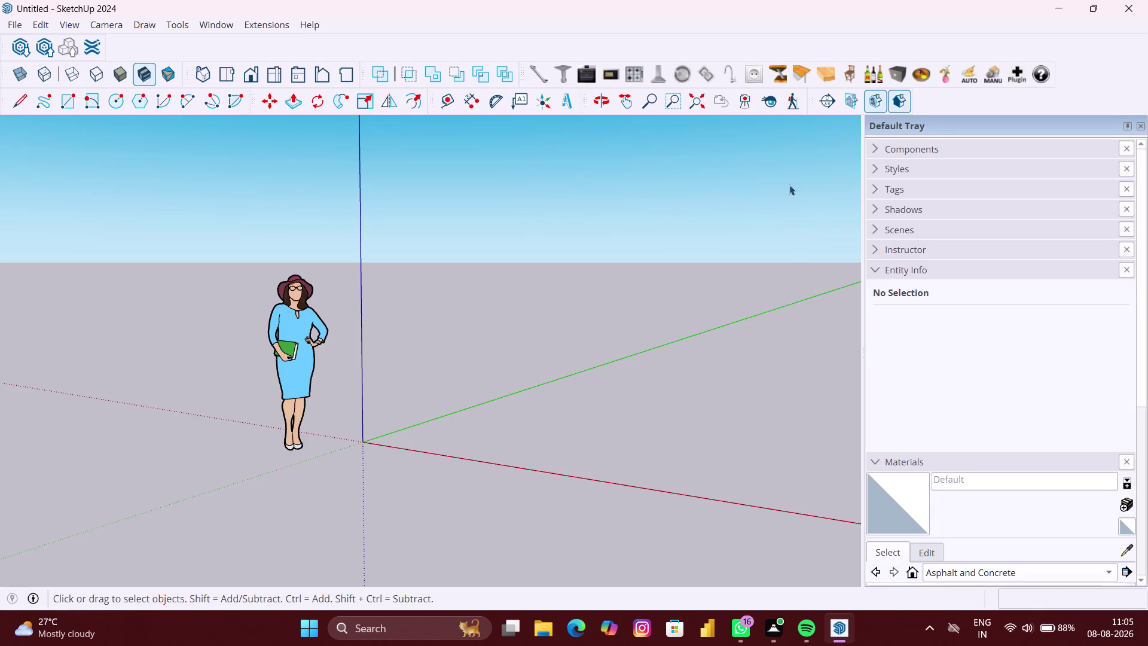
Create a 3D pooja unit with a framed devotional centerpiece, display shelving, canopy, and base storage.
Close the Default Tray and delete the standing person figure.
click(1143, 124)
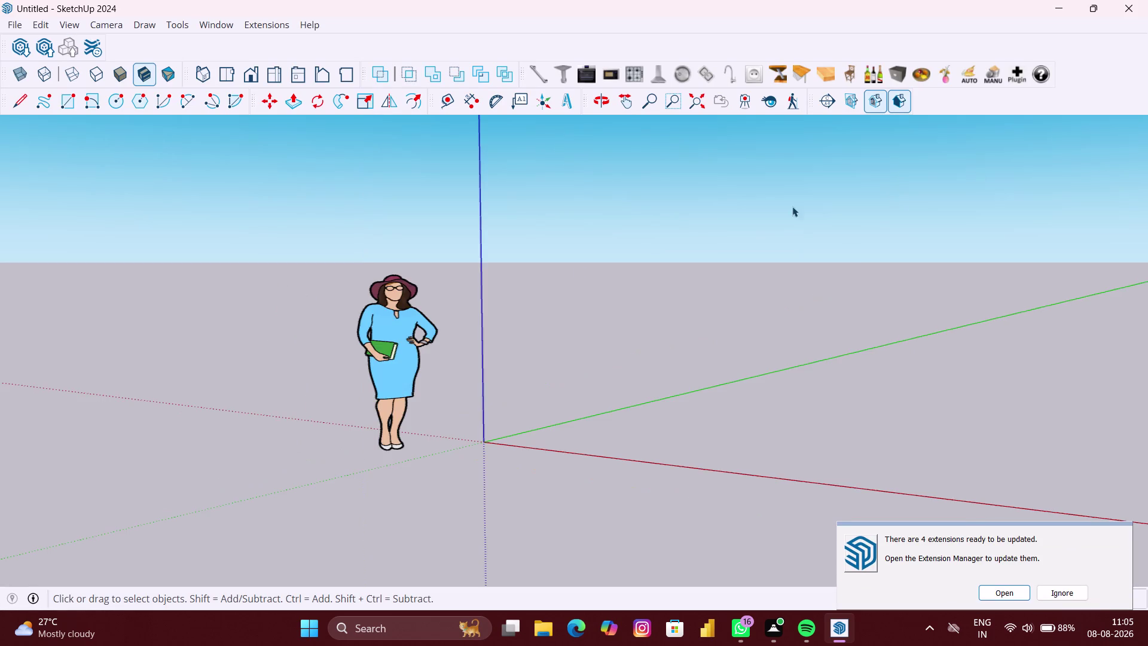
click(439, 343)
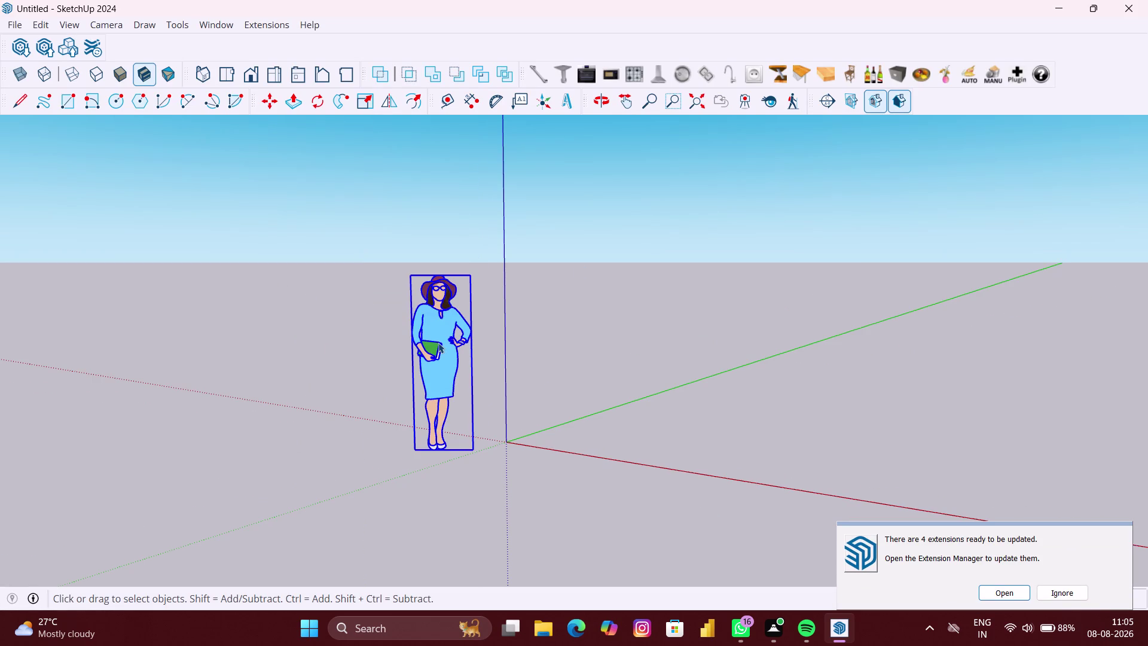
key(Delete)
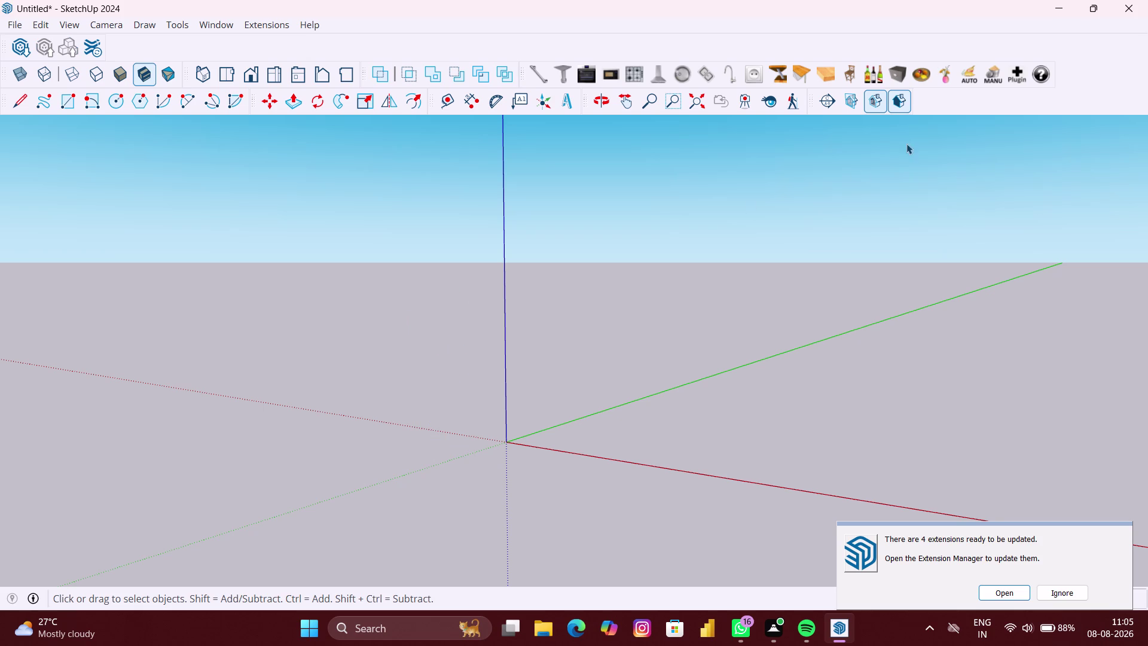
Dismiss the toolbar list and the update notice without changes.
right_click(1075, 70)
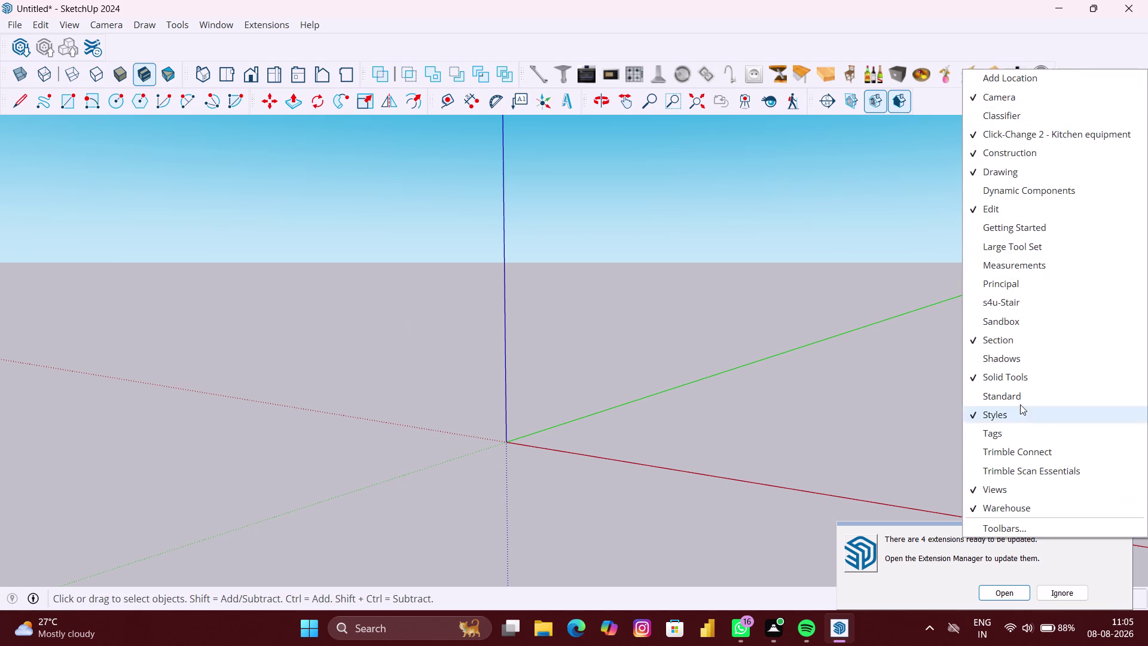
scroll(down, 3)
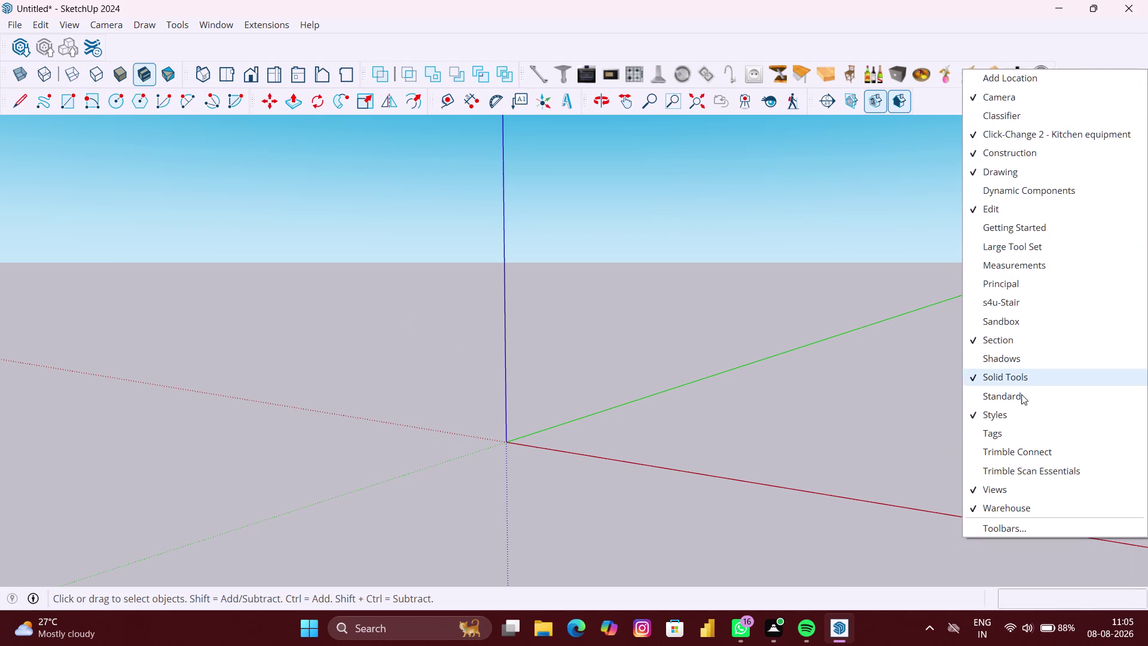
click(1087, 46)
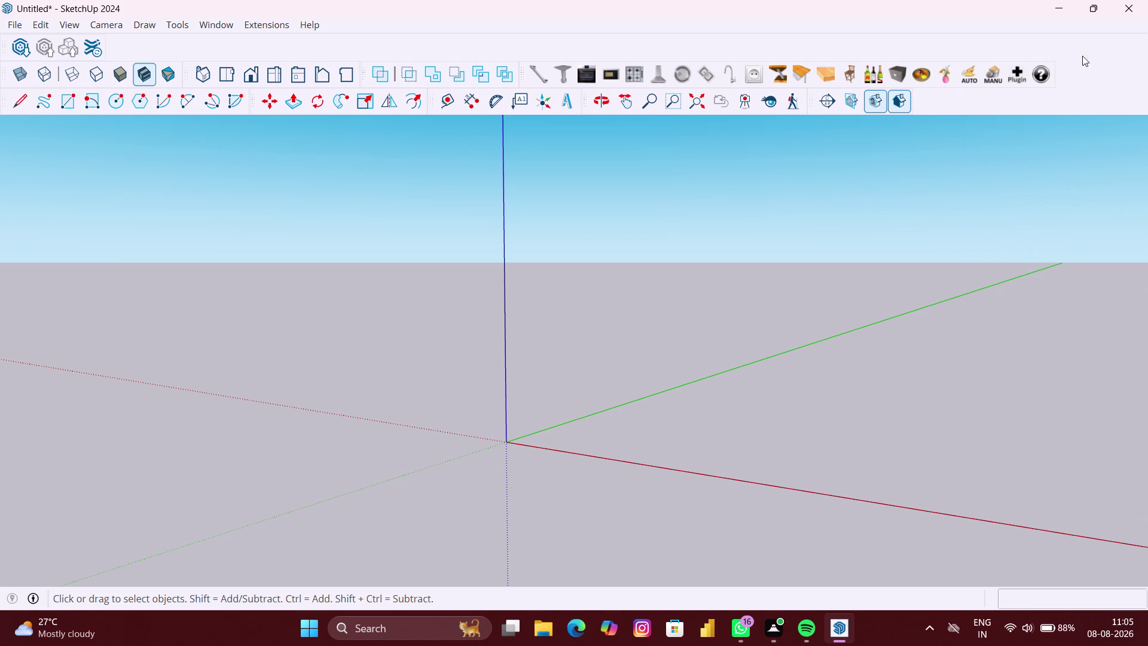
scroll(down, 3)
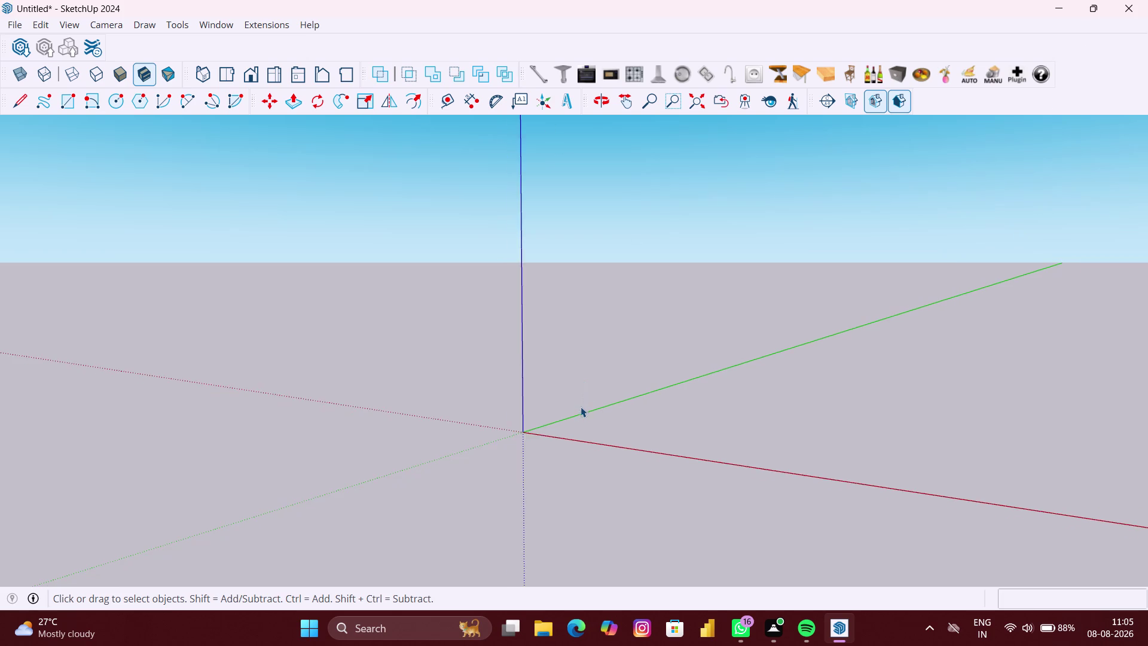
Orbit the empty model until the view faces the upright red–blue plane.
scroll(down, 3)
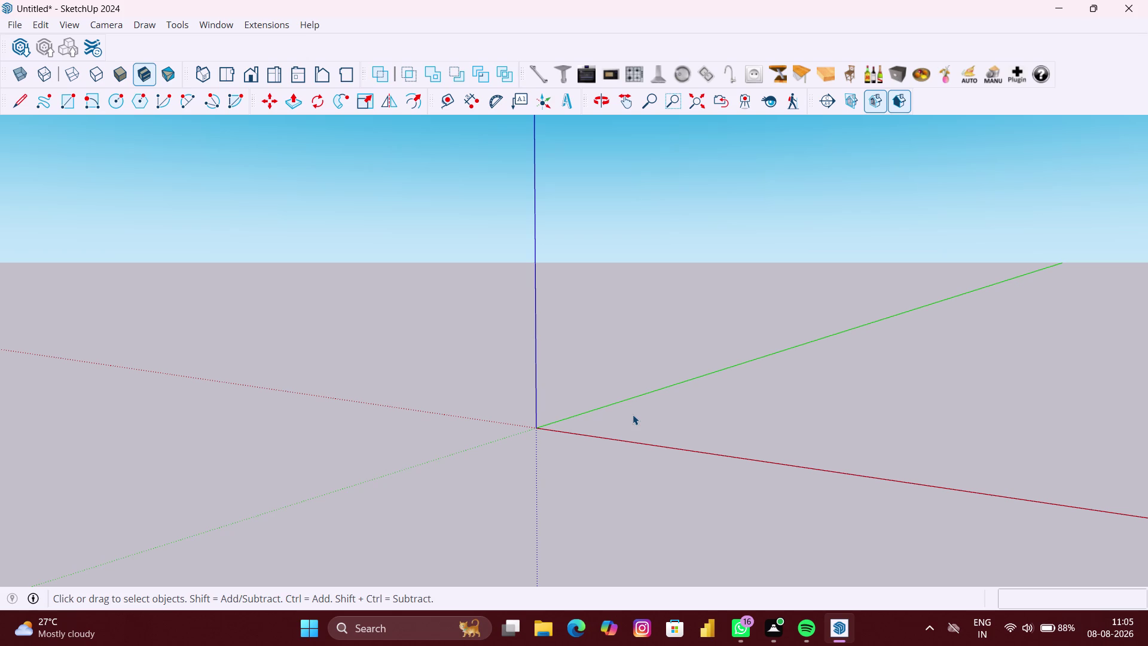
middle_drag(620, 409, 745, 440)
middle_drag(699, 431, 963, 494)
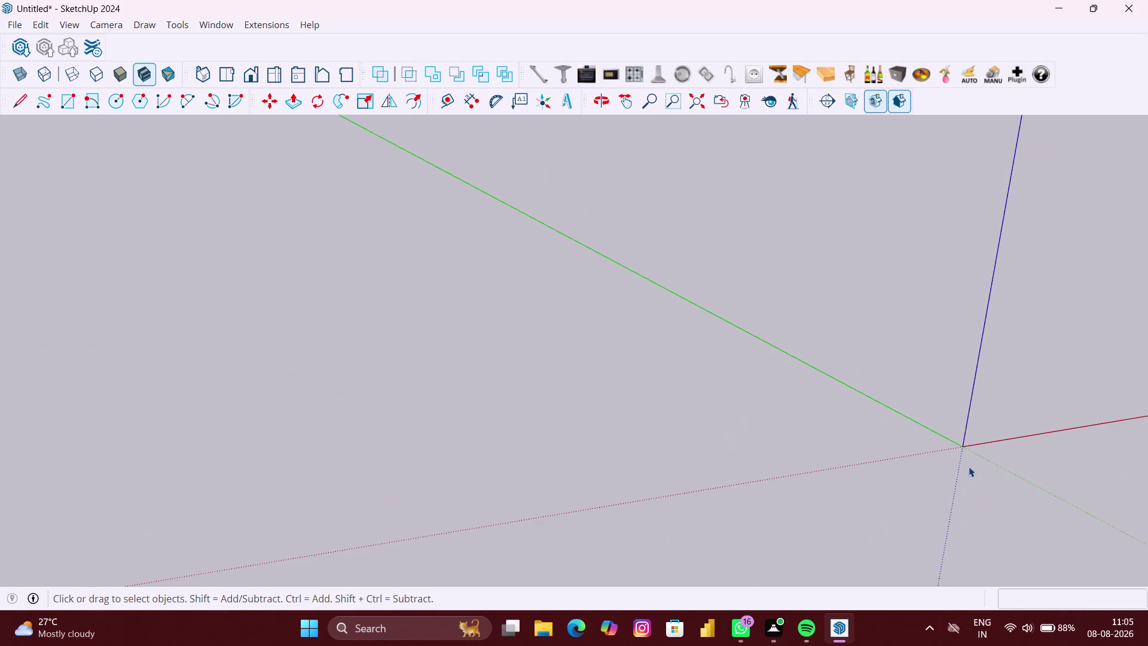
middle_drag(969, 465, 617, 420)
middle_drag(1071, 410, 983, 423)
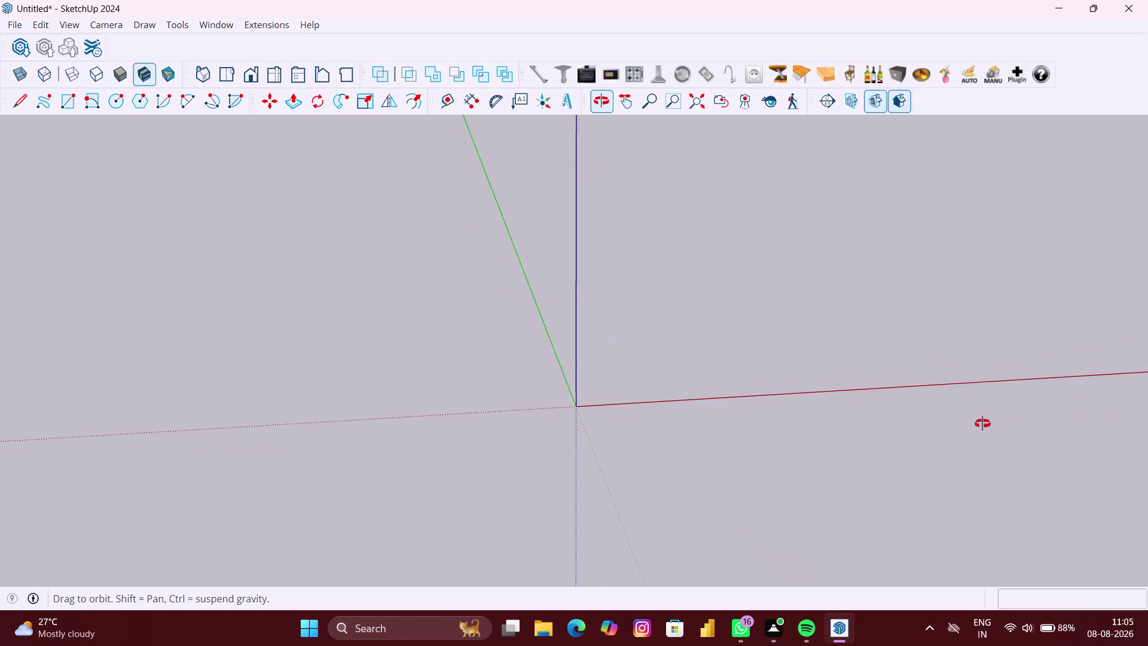
middle_drag(983, 423, 938, 415)
middle_drag(969, 407, 781, 406)
middle_drag(911, 413, 914, 402)
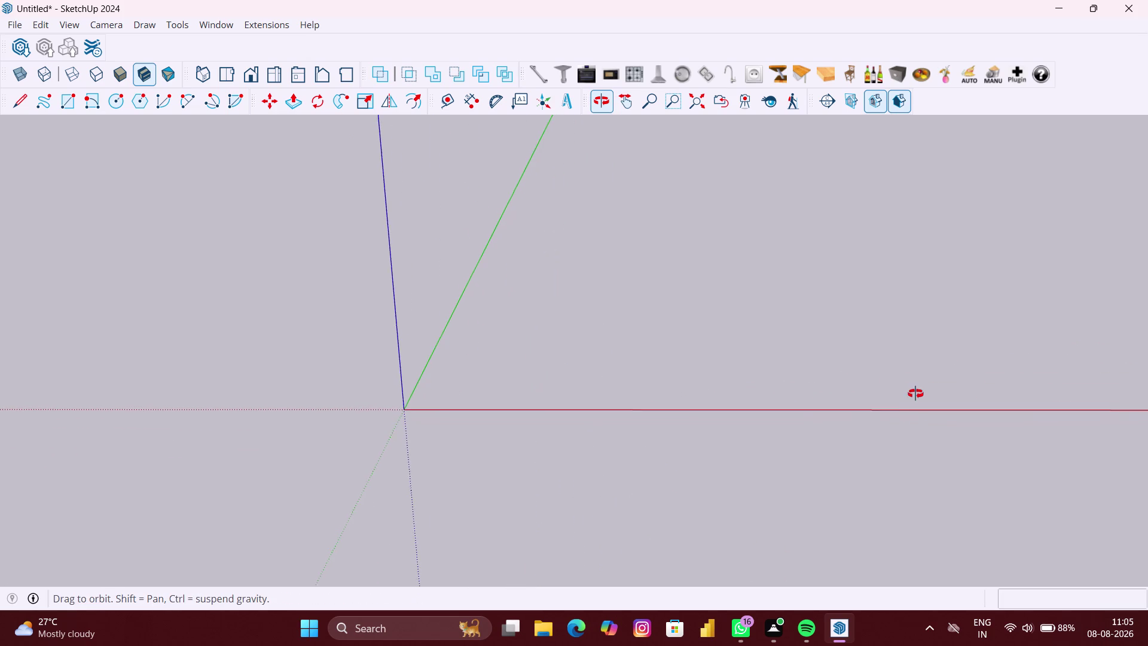
middle_drag(913, 402, 917, 361)
middle_drag(960, 384, 828, 408)
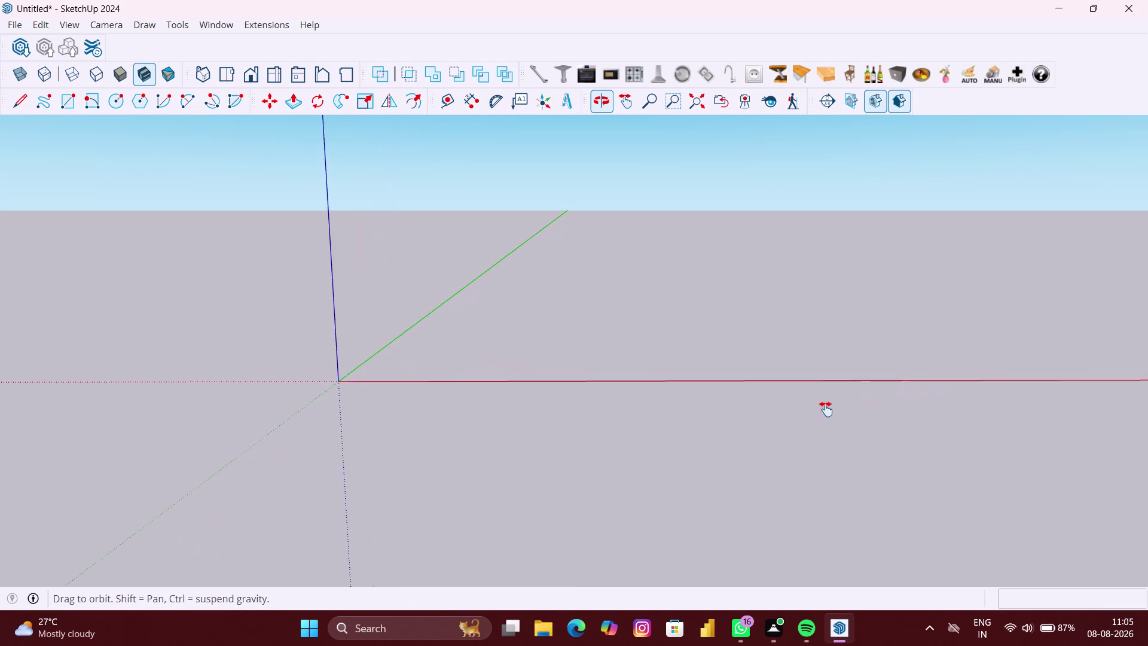
middle_drag(827, 408, 795, 430)
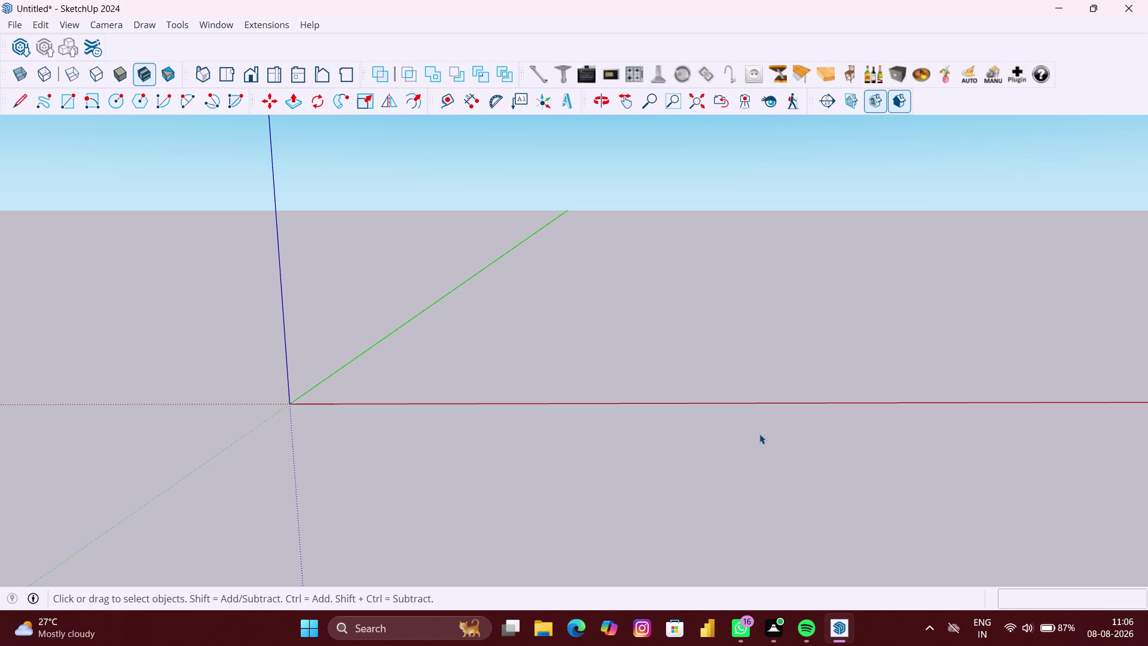
Draw a 10' by 10' upright rectangle from a corner beside the origin.
key(r)
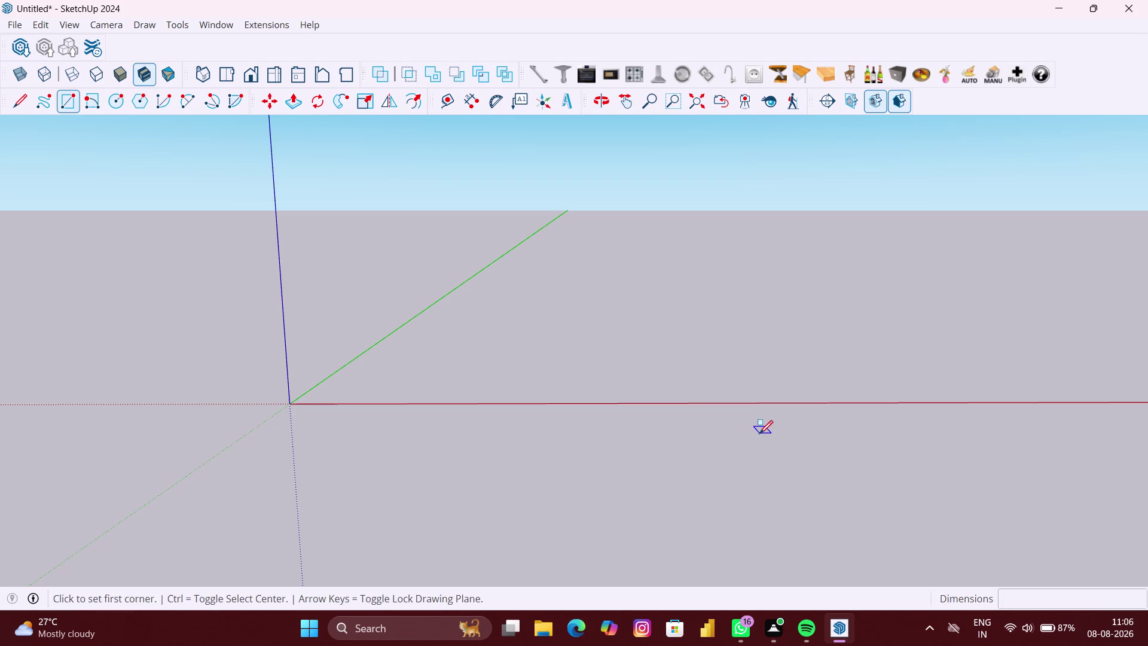
click(689, 349)
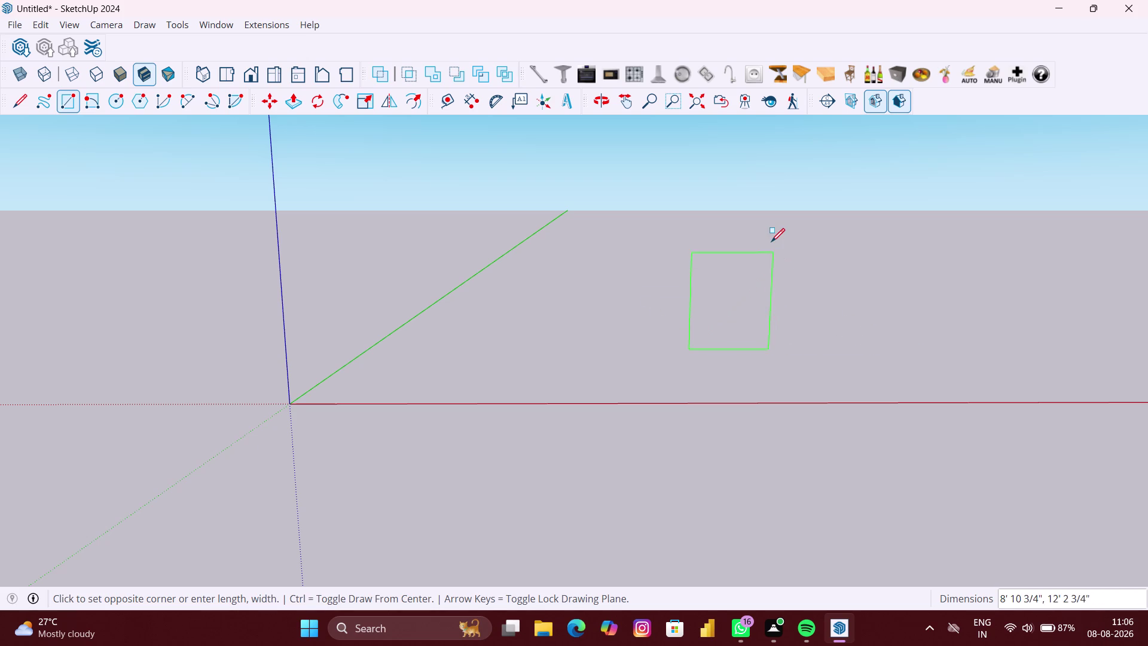
middle_click(802, 280)
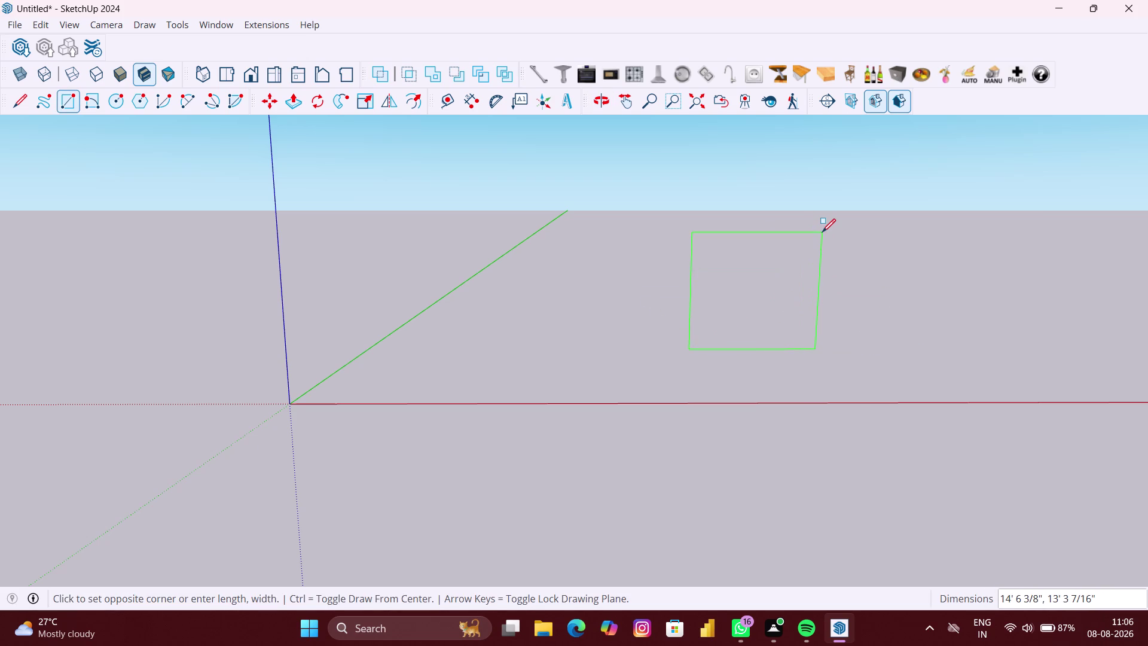
text(10')
text(,10)
key(apostrophe)
key(Return)
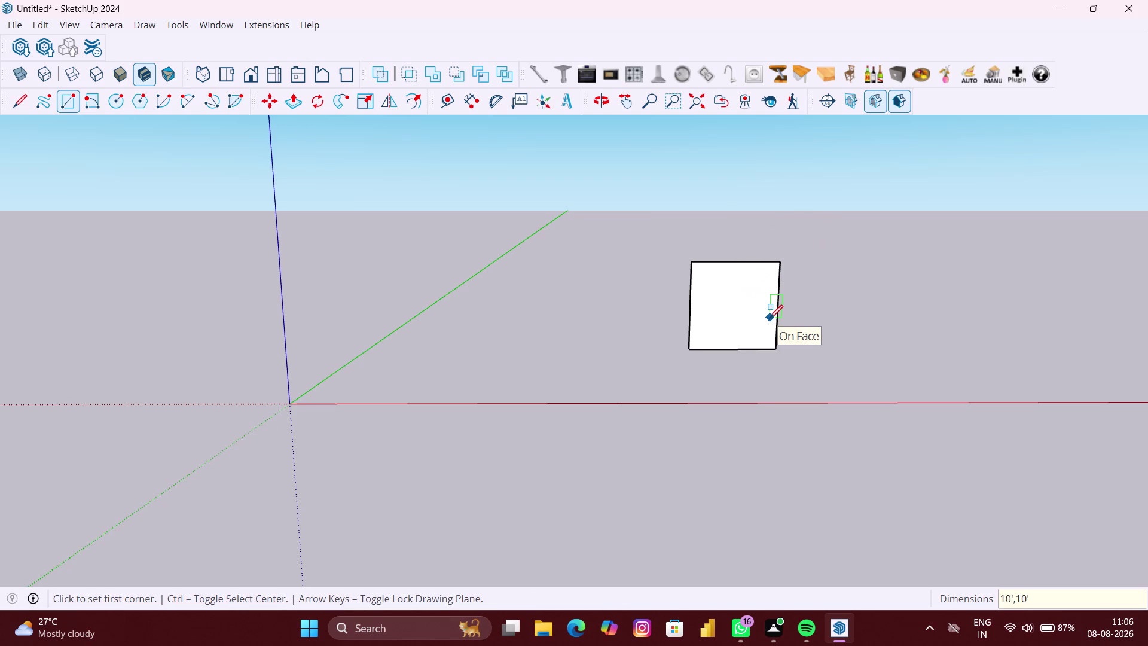
scroll(up, 3)
scroll(down, 3)
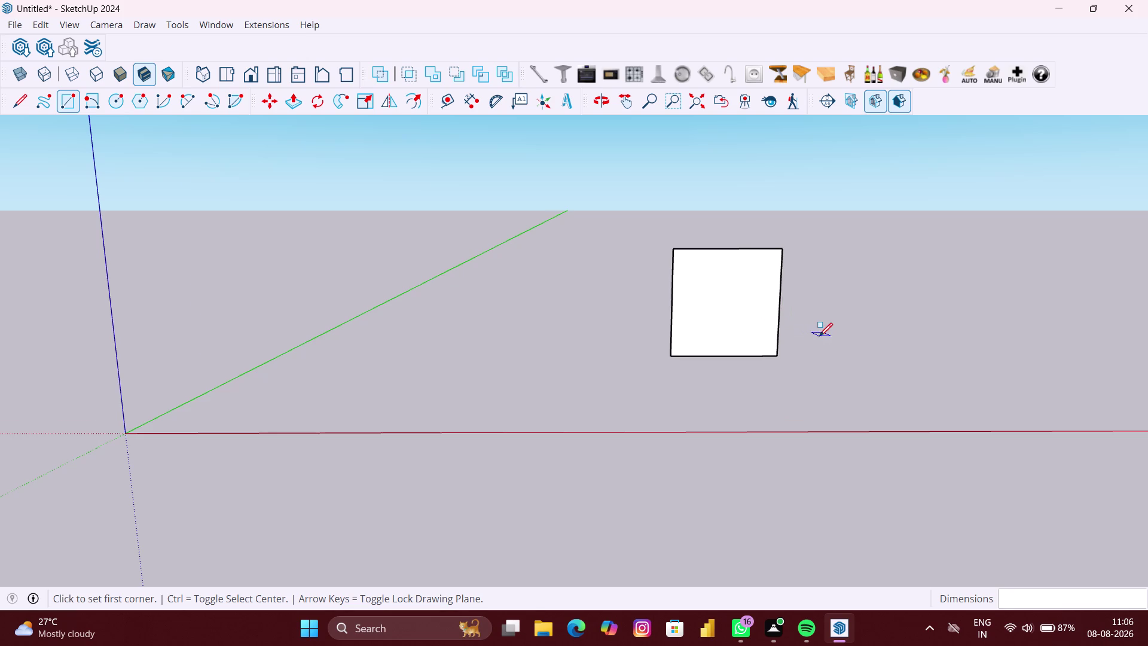
scroll(down, 3)
middle_drag(808, 338, 771, 340)
Zoom and orbit to view the new square at an angle.
key(space)
scroll(up, 3)
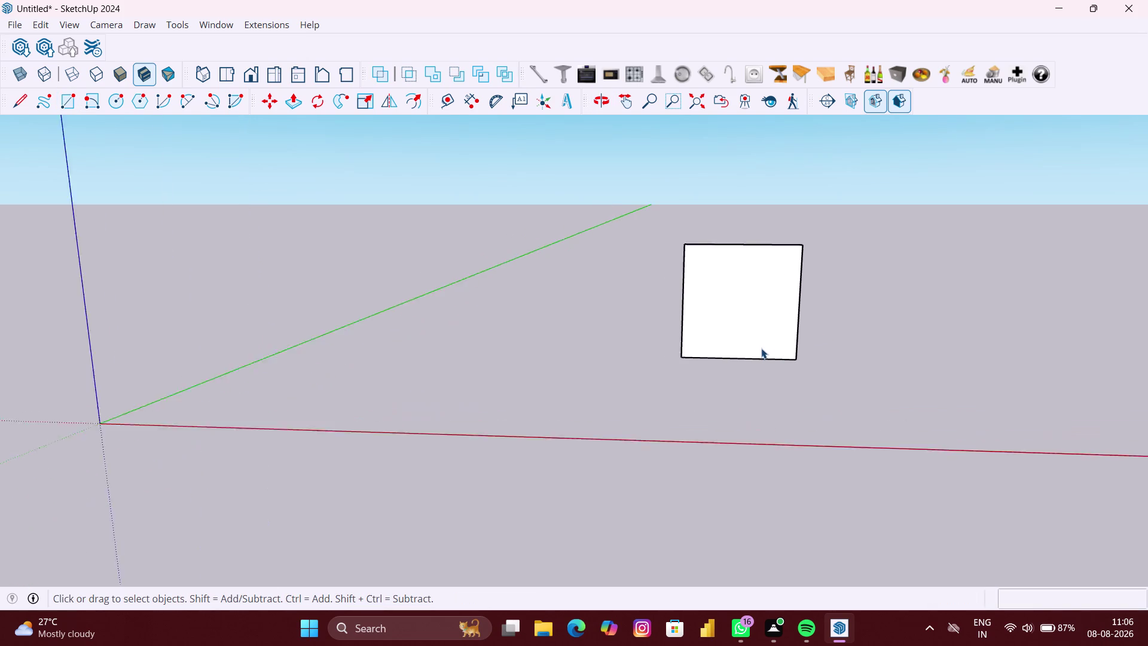
scroll(up, 3)
scroll(up, 3)
middle_drag(800, 369, 768, 380)
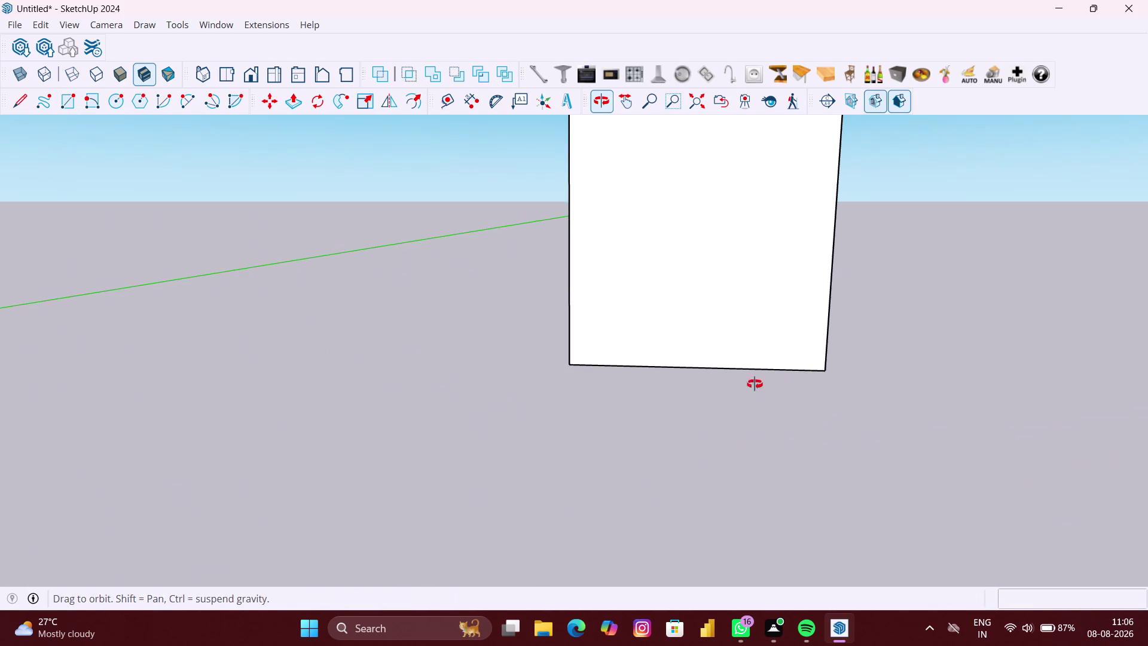
middle_drag(767, 379, 741, 389)
scroll(up, 3)
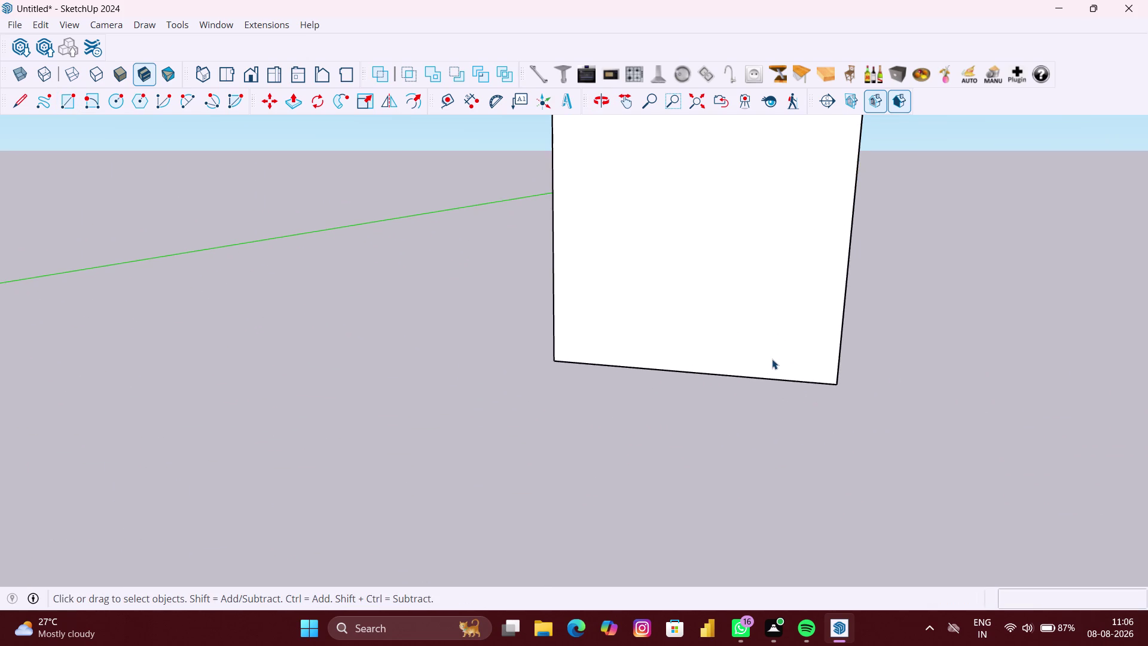
scroll(down, 3)
middle_drag(771, 357, 769, 408)
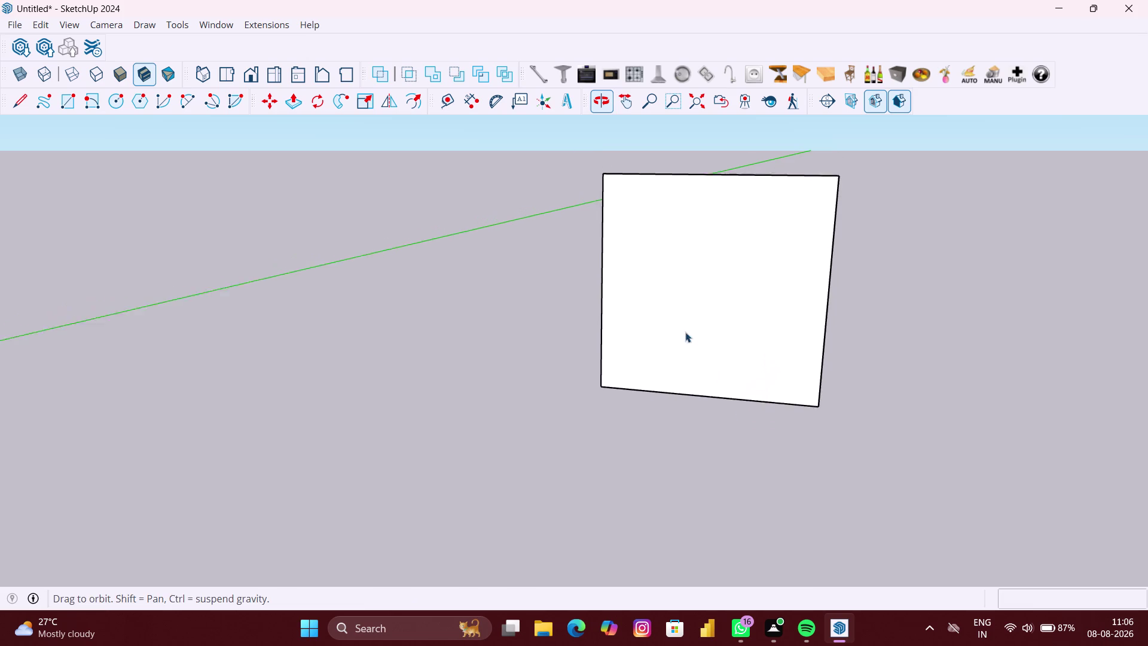
click(444, 94)
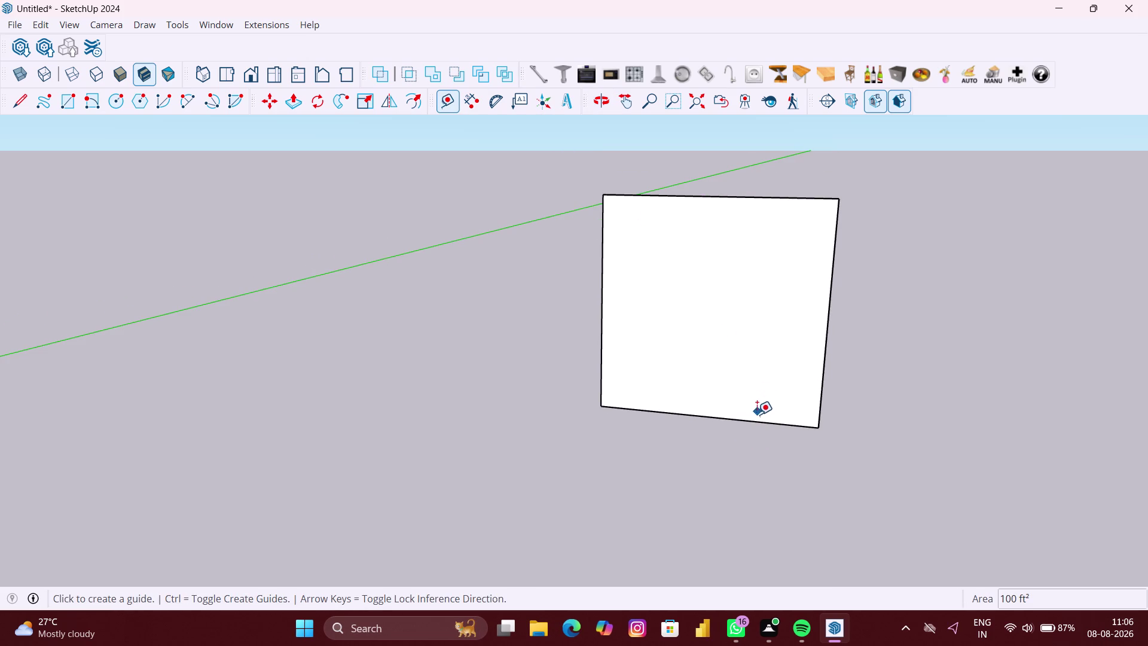
key(space)
Select the square face with its edges and make them a group.
click(793, 384)
double_click(794, 384)
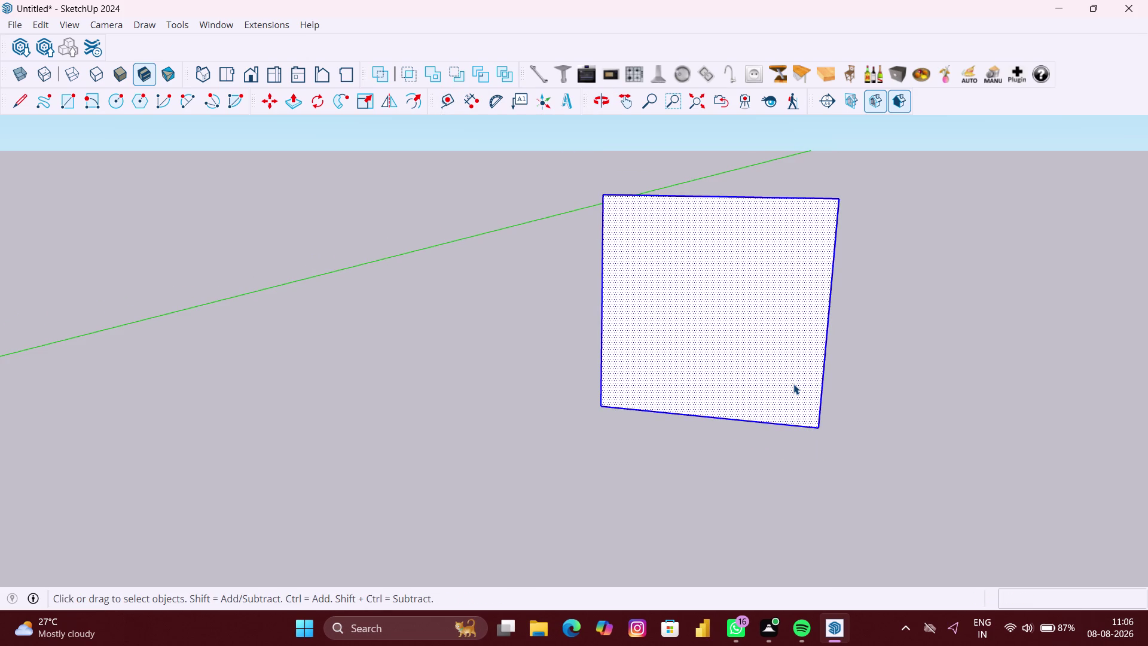
right_click(809, 378)
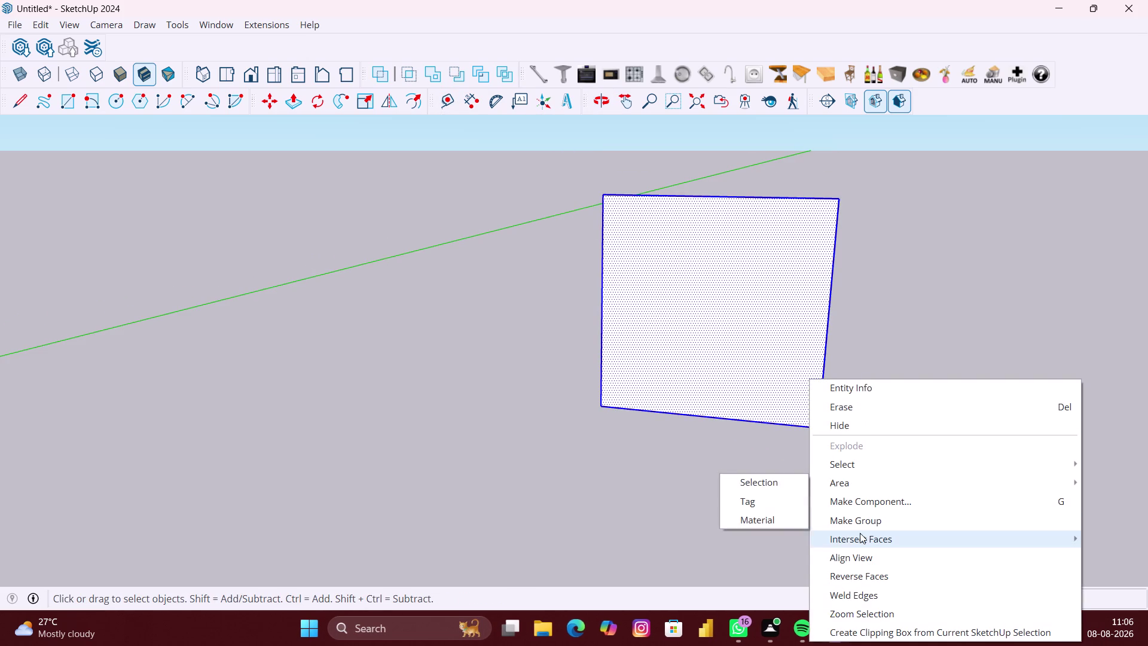
click(861, 523)
middle_drag(811, 443, 750, 458)
click(865, 432)
scroll(up, 3)
middle_drag(863, 416, 773, 423)
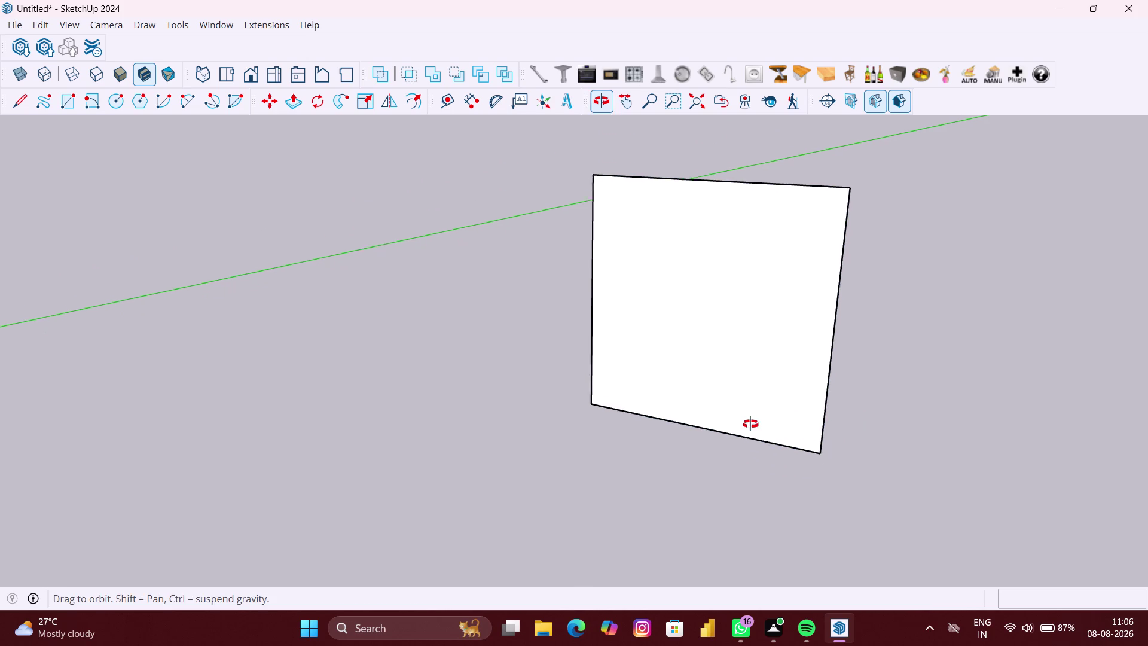
middle_drag(773, 423, 750, 423)
Inside the square group, push/pull the face 9 inches thick.
key(p)
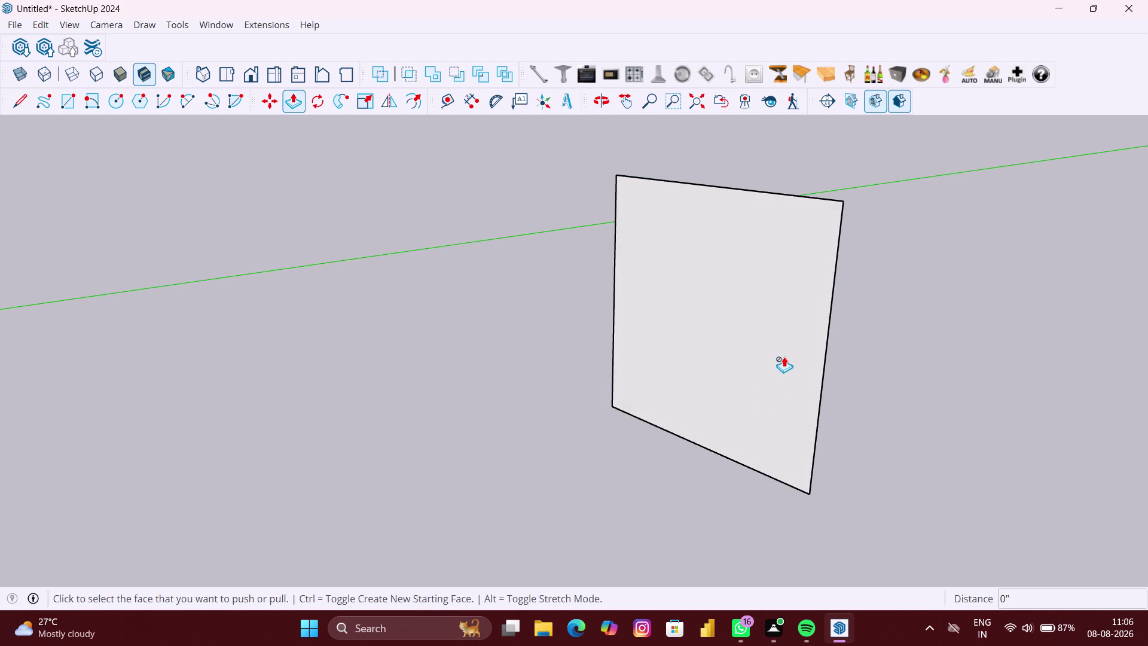
key(space)
double_click(783, 357)
key(p)
click(784, 357)
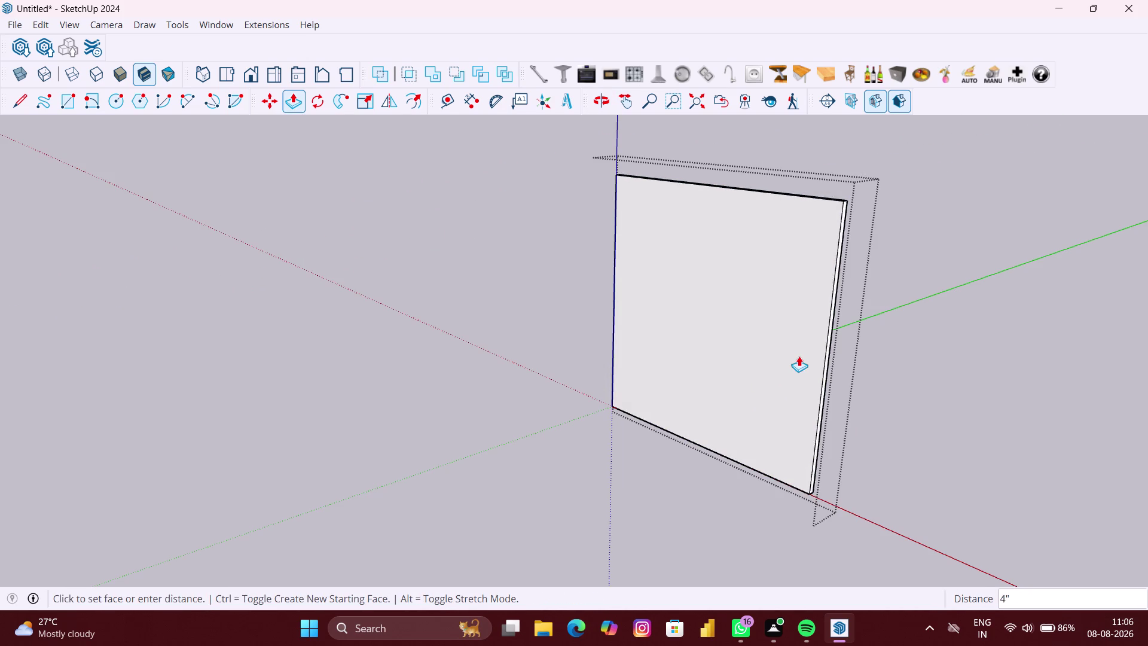
text(9)
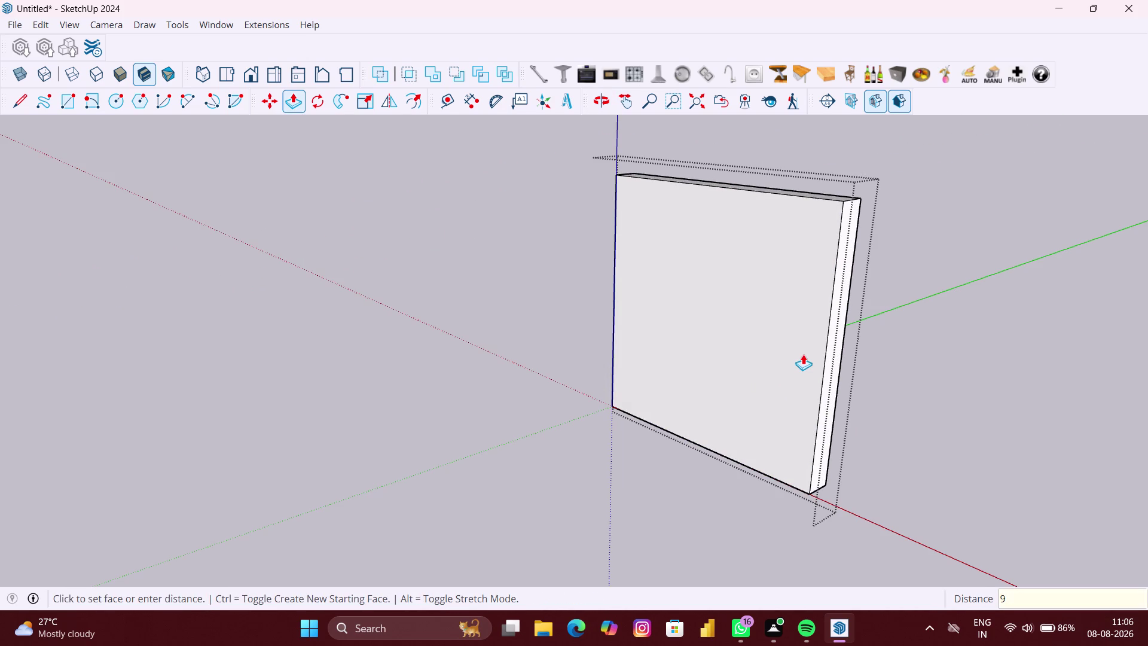
text(")
key(Return)
scroll(down, 3)
key(space)
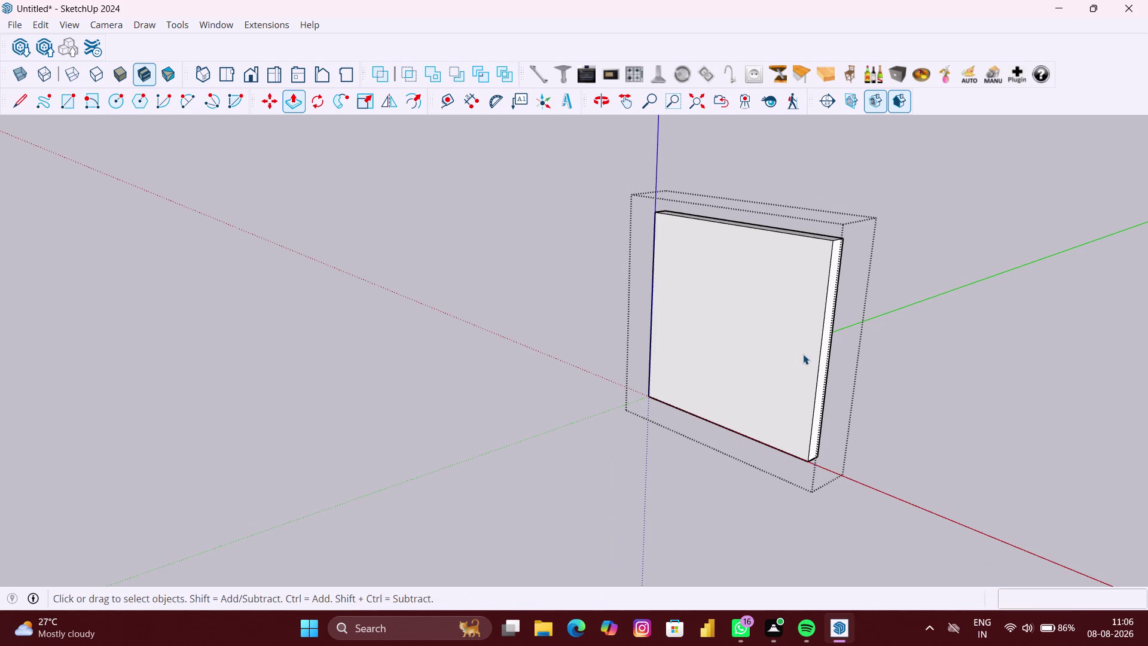
Turn the view toward the panel, deselect it, and choose Tape Measure.
middle_drag(763, 372, 950, 380)
scroll(down, 3)
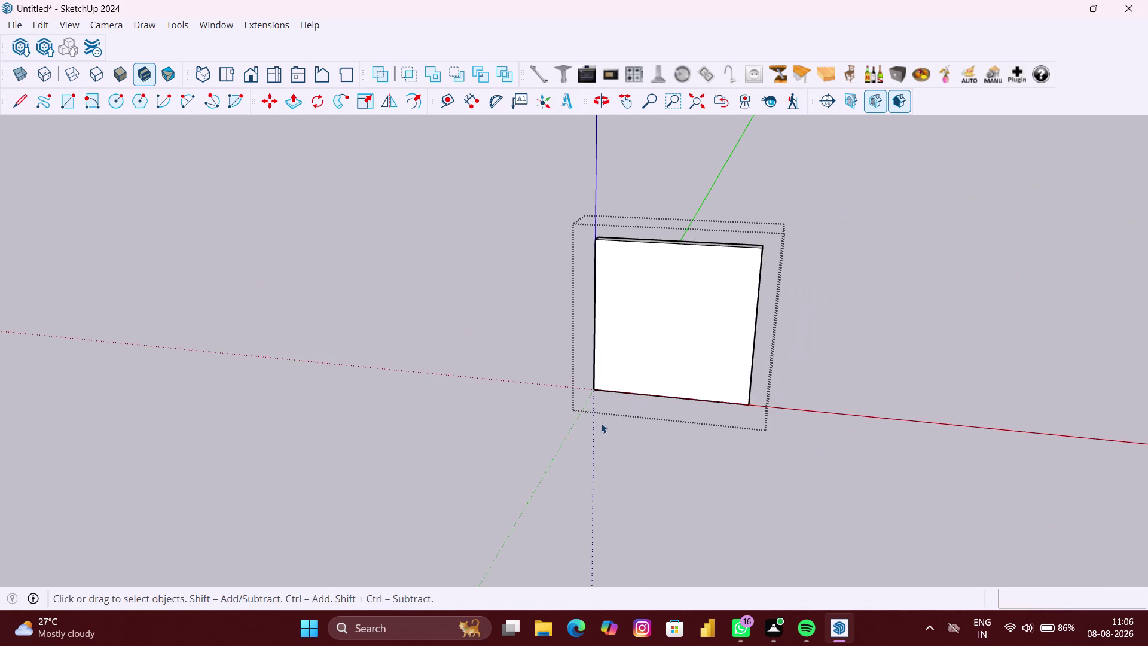
middle_drag(601, 423, 683, 430)
click(644, 433)
scroll(up, 3)
middle_click(607, 372)
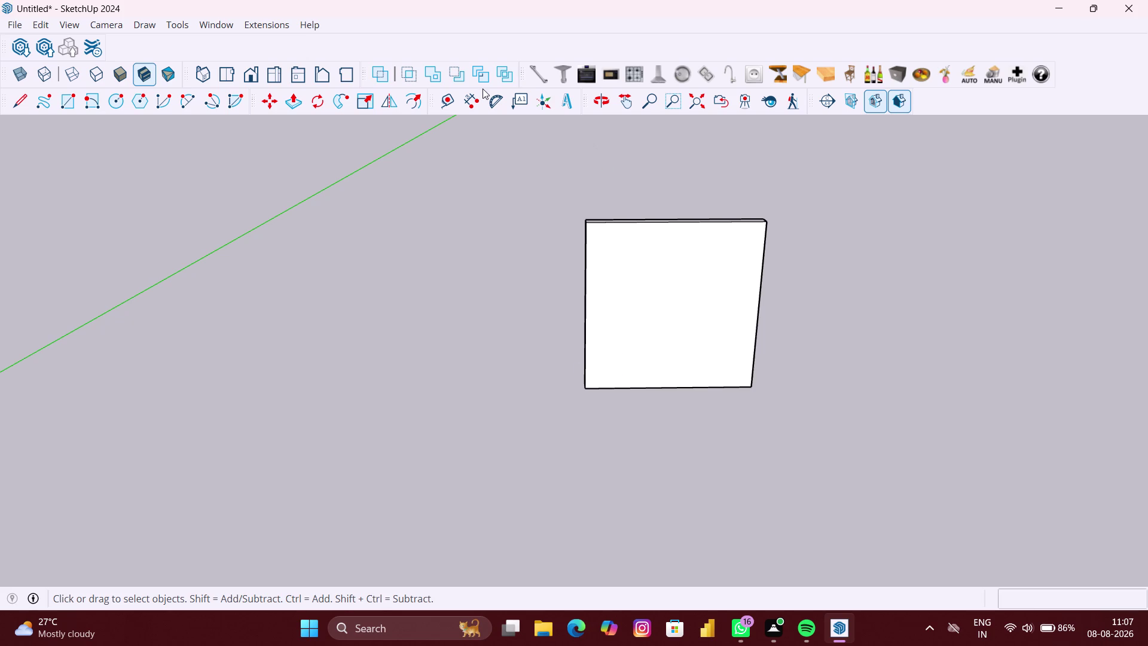
click(451, 97)
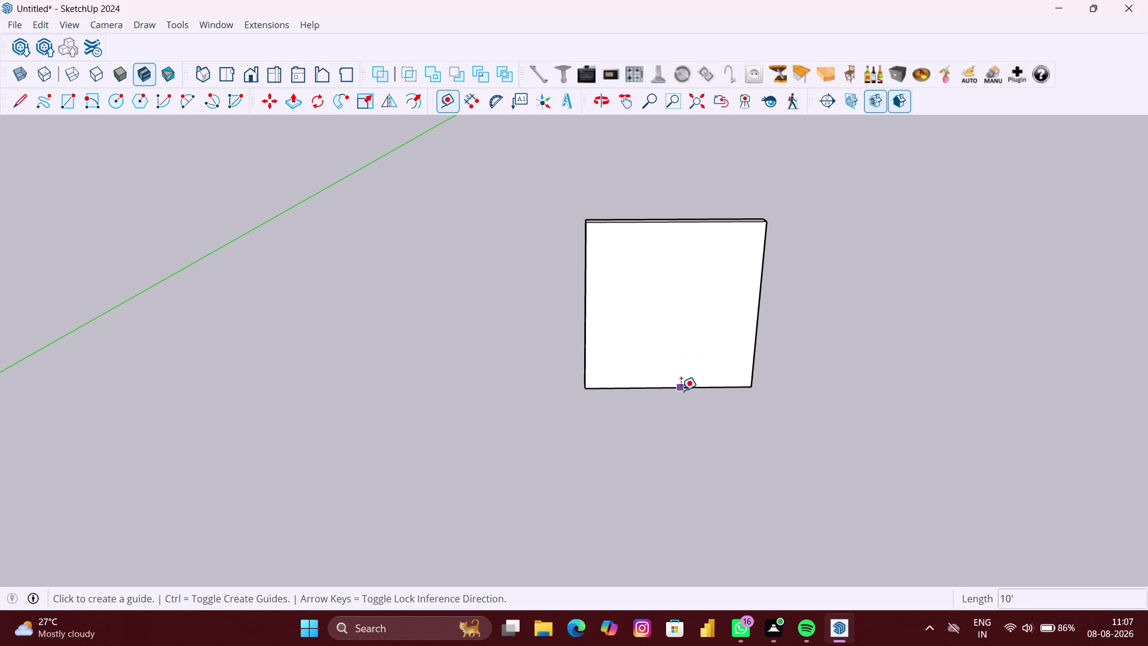
Place a guide line 16" above the panel's bottom edge.
scroll(up, 3)
click(677, 388)
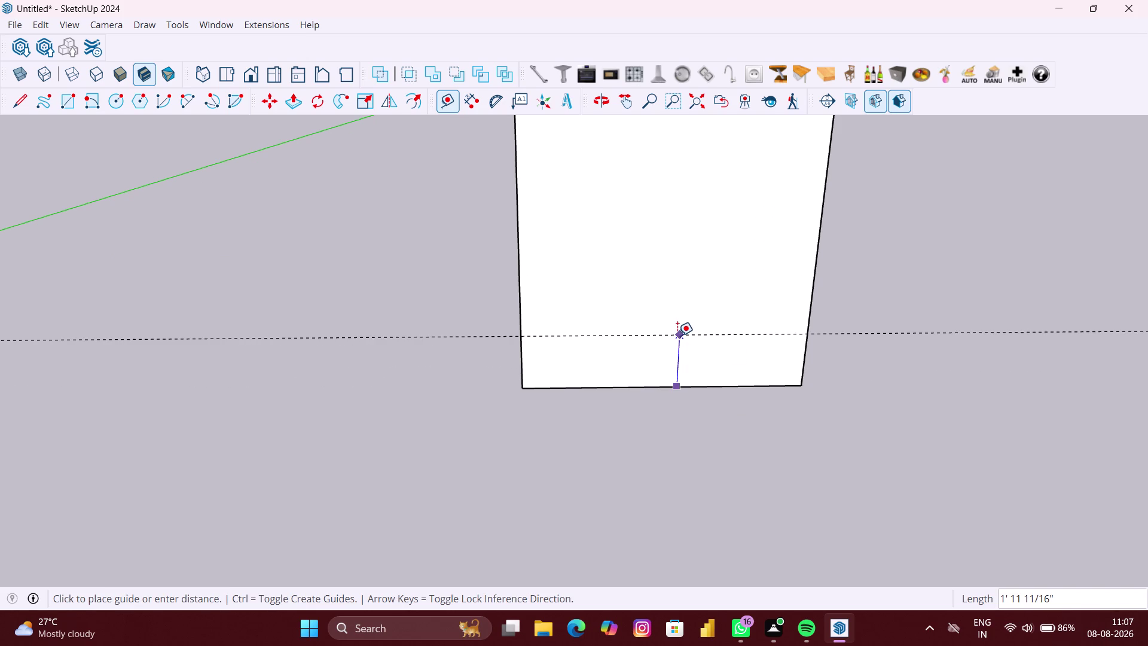
text(1)
text(6)
key(shift+quotedbl)
key(Return)
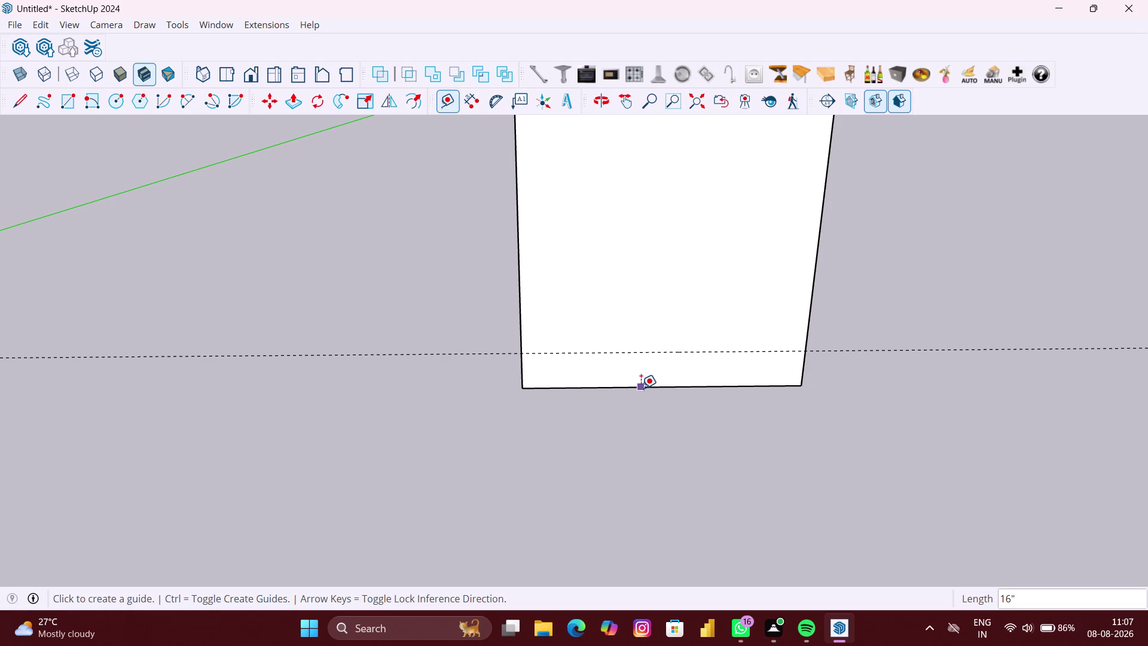
scroll(up, 3)
scroll(up, 3)
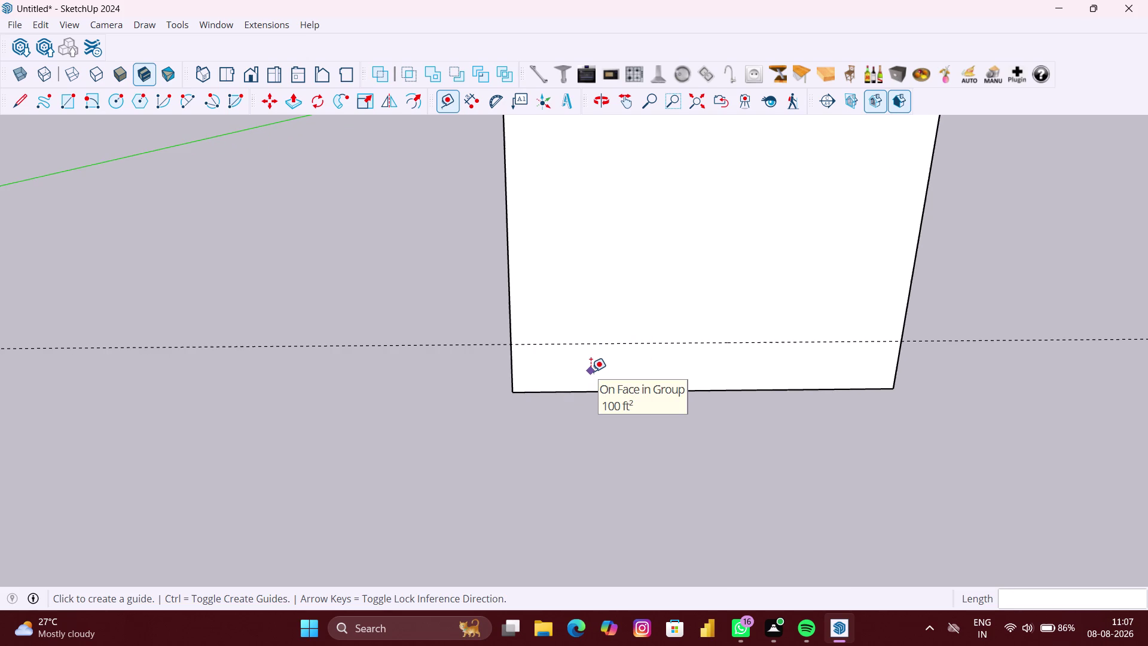
Create a new empty group for the base after a few right-click attempts.
key(r)
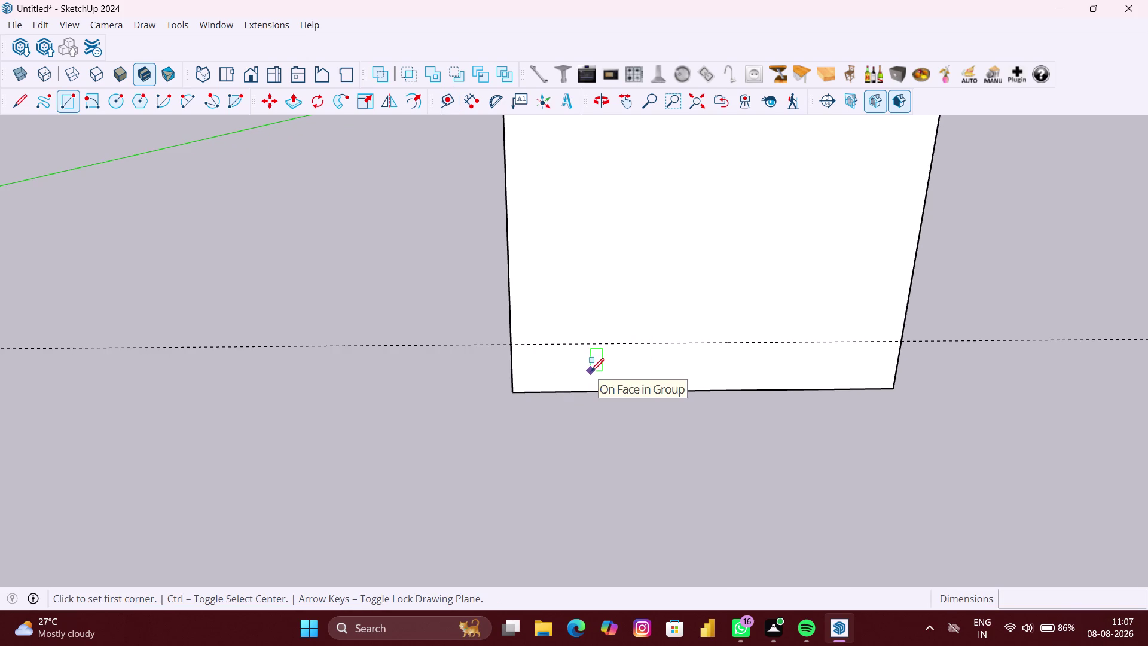
key(space)
right_click(450, 347)
click(375, 409)
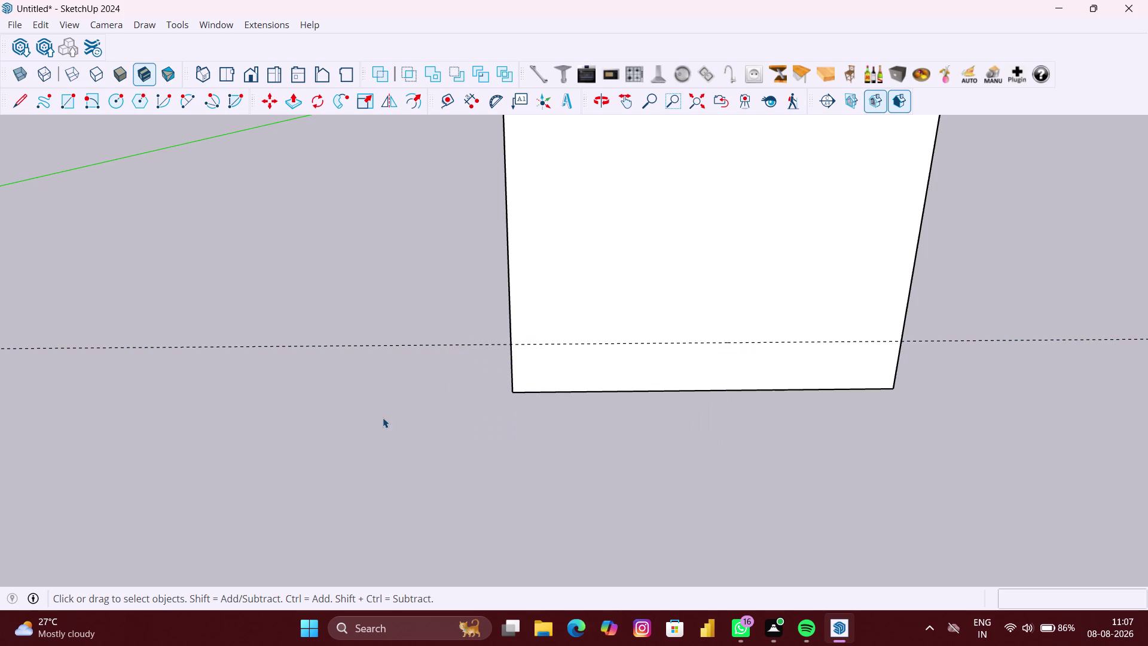
right_click(383, 417)
click(367, 416)
scroll(down, 3)
double_click(371, 414)
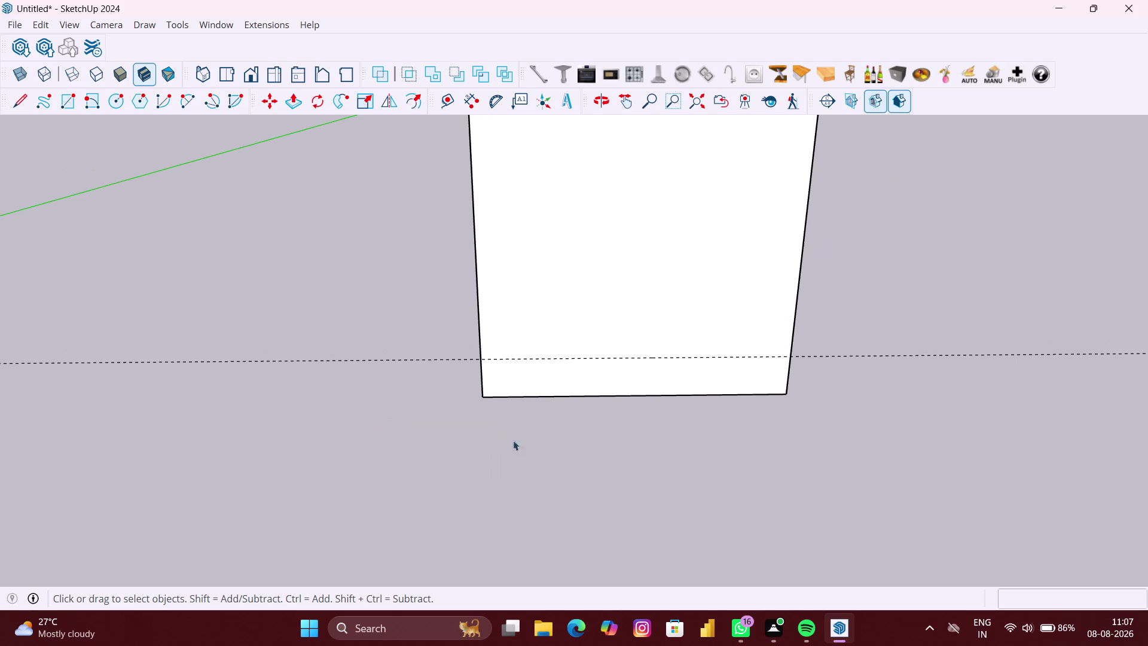
right_click(1147, 499)
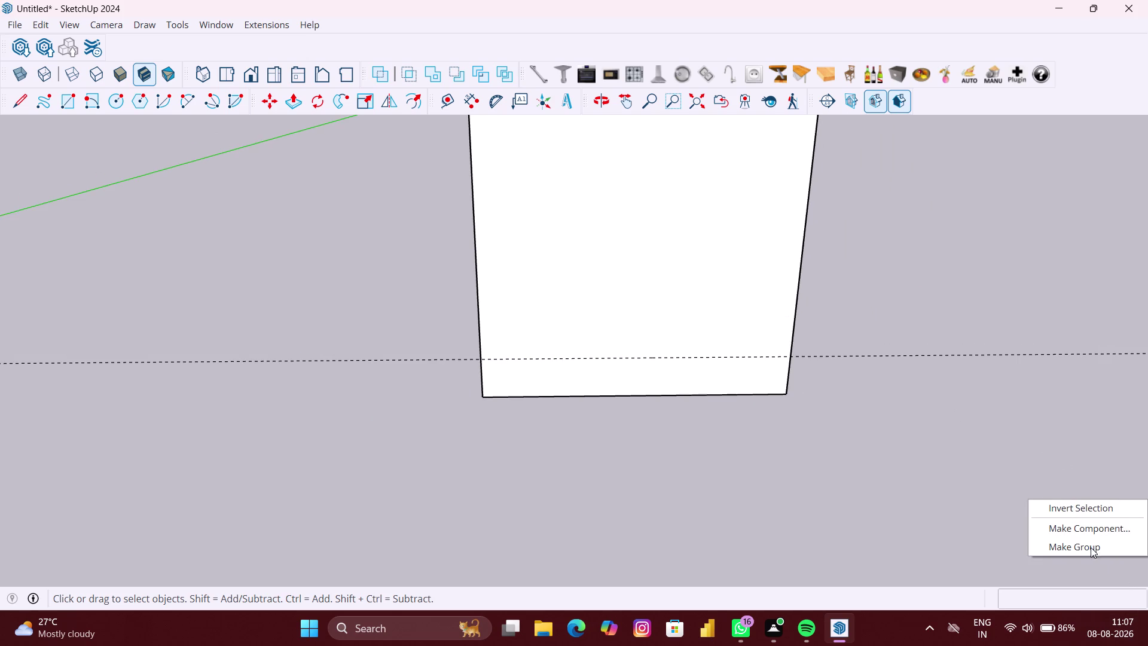
click(1090, 547)
Draw a rectangle from the guide line to the panel's bottom corner, then select it.
key(r)
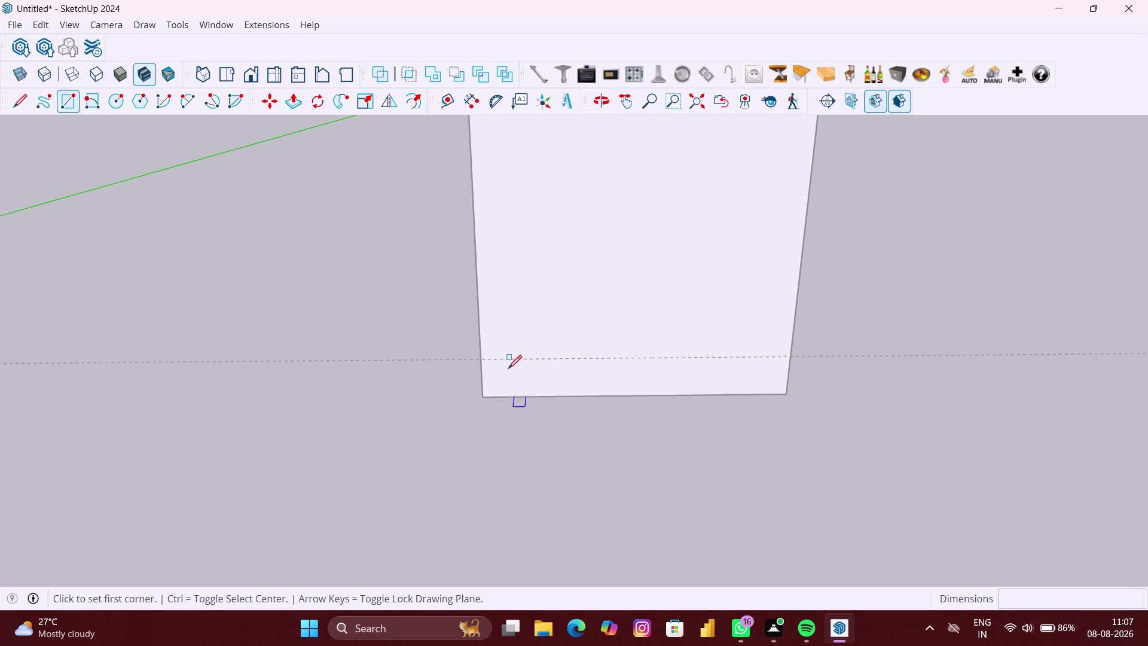
click(480, 356)
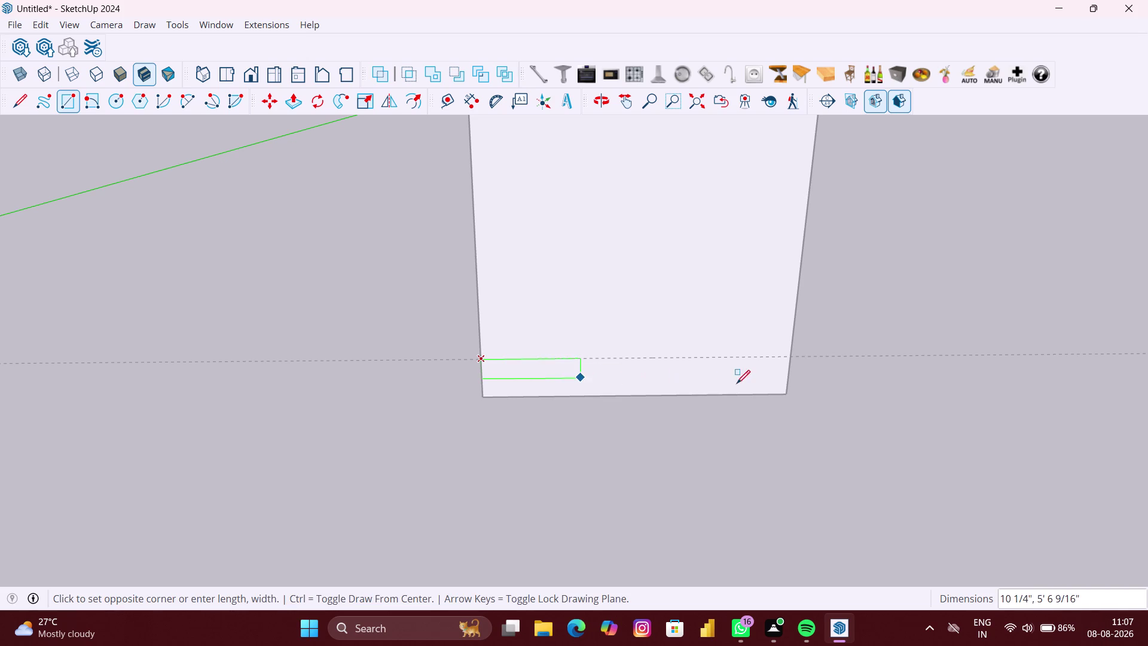
click(787, 394)
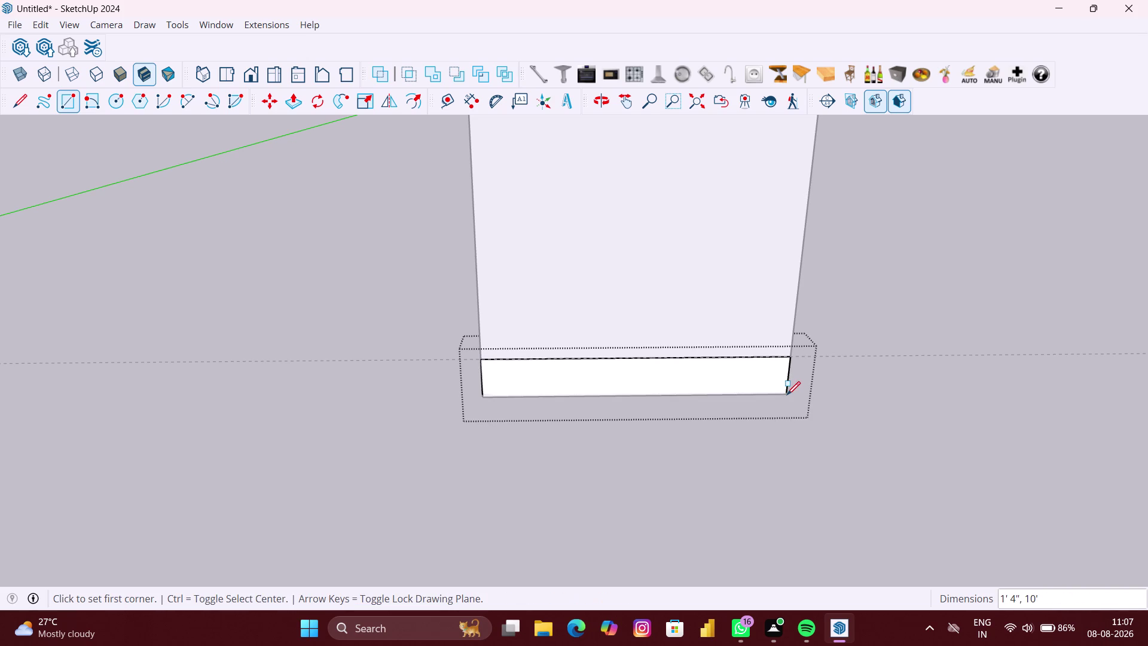
key(space)
click(694, 391)
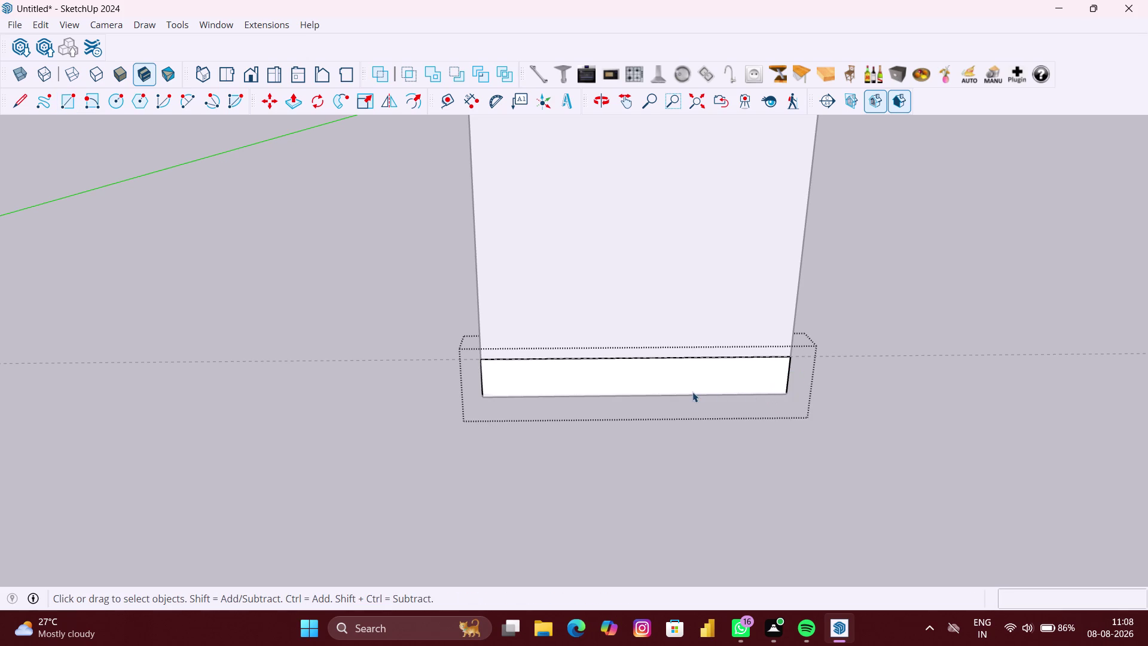
key(space)
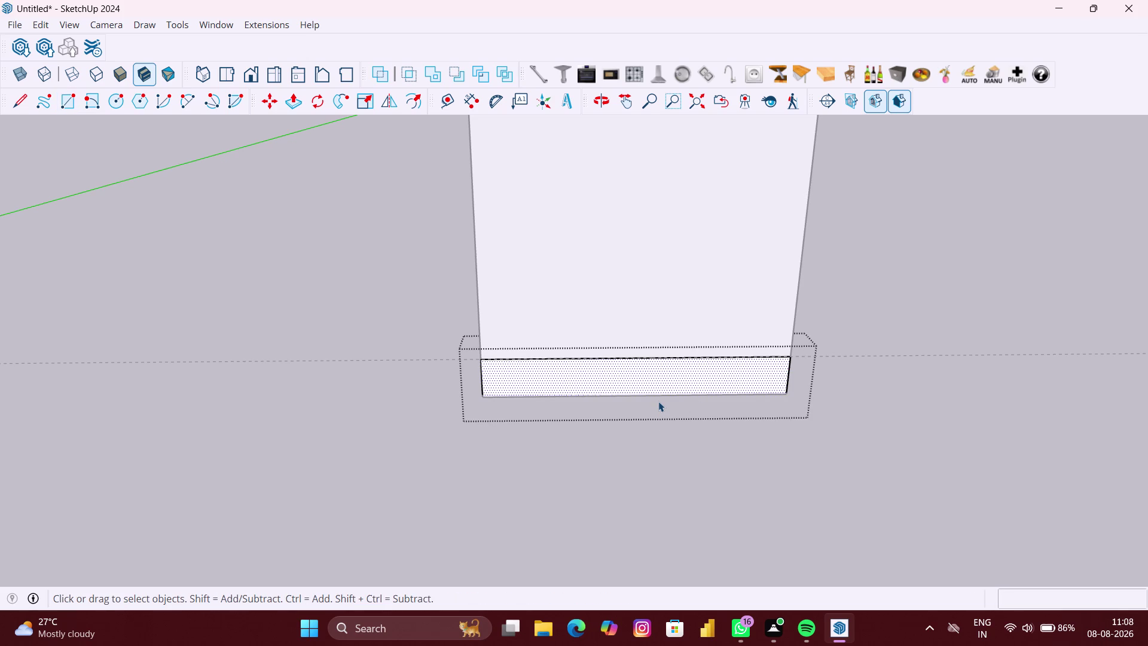
Push/pull the base rectangle out 380 mm, then exit the base group.
key(p)
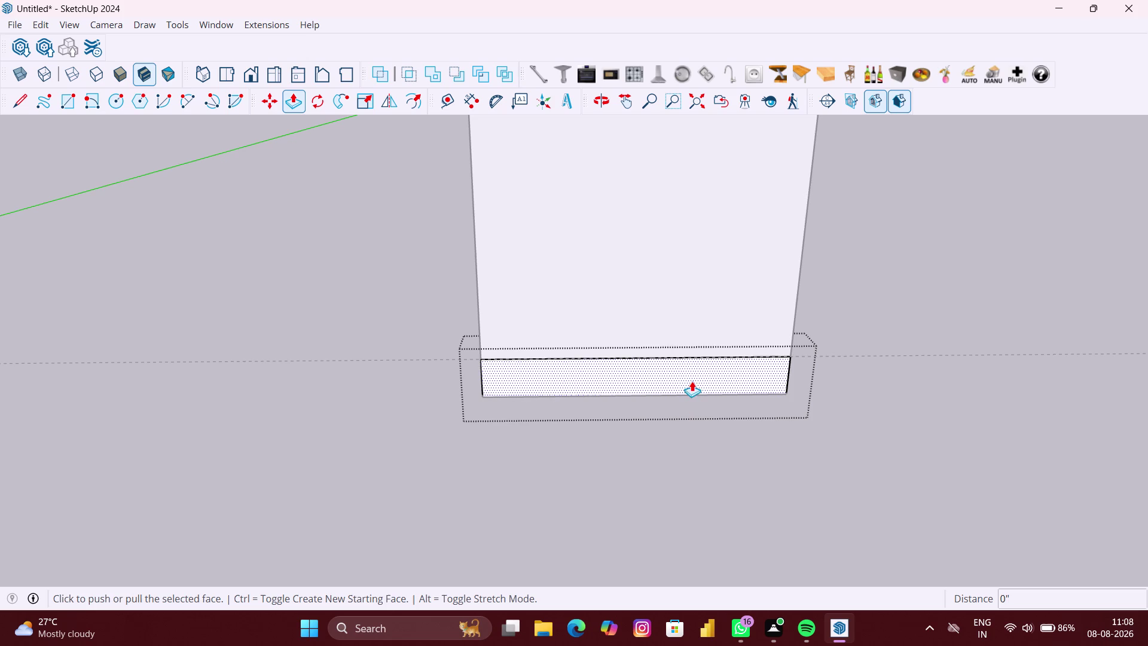
scroll(up, 3)
click(691, 371)
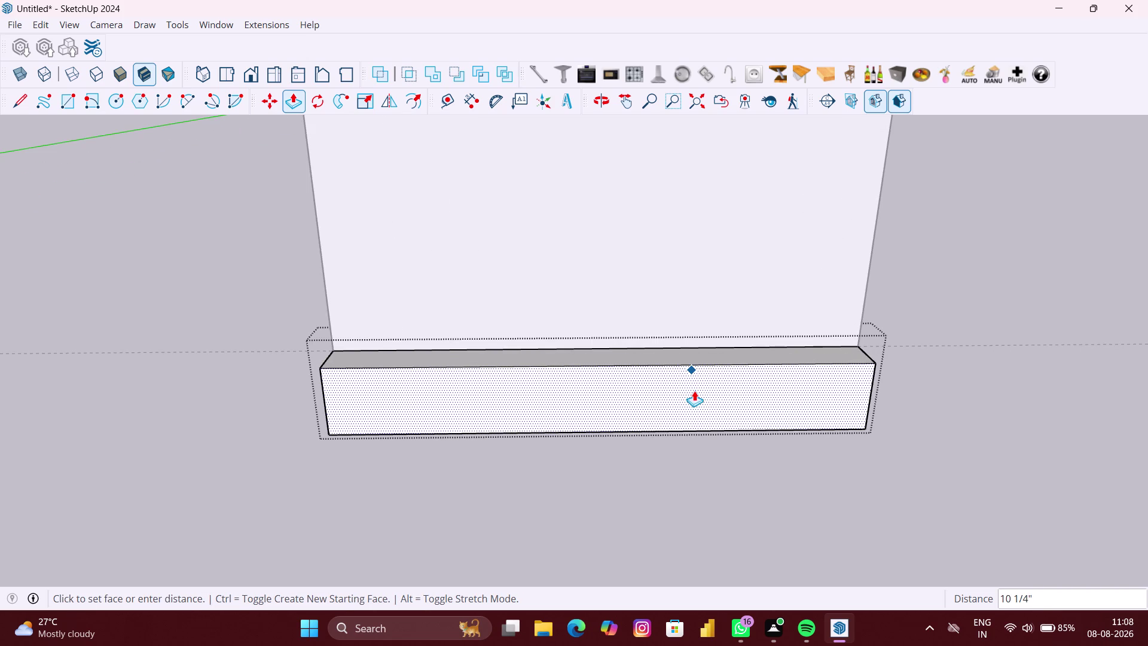
text(380)
text(MM)
key(Return)
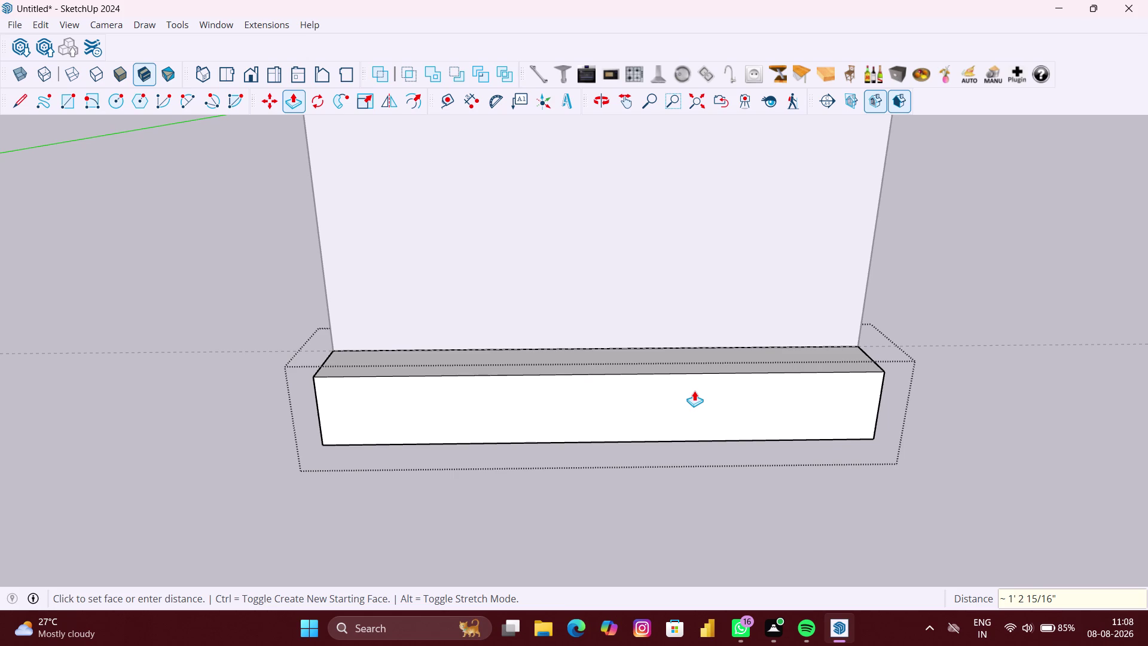
key(space)
scroll(down, 3)
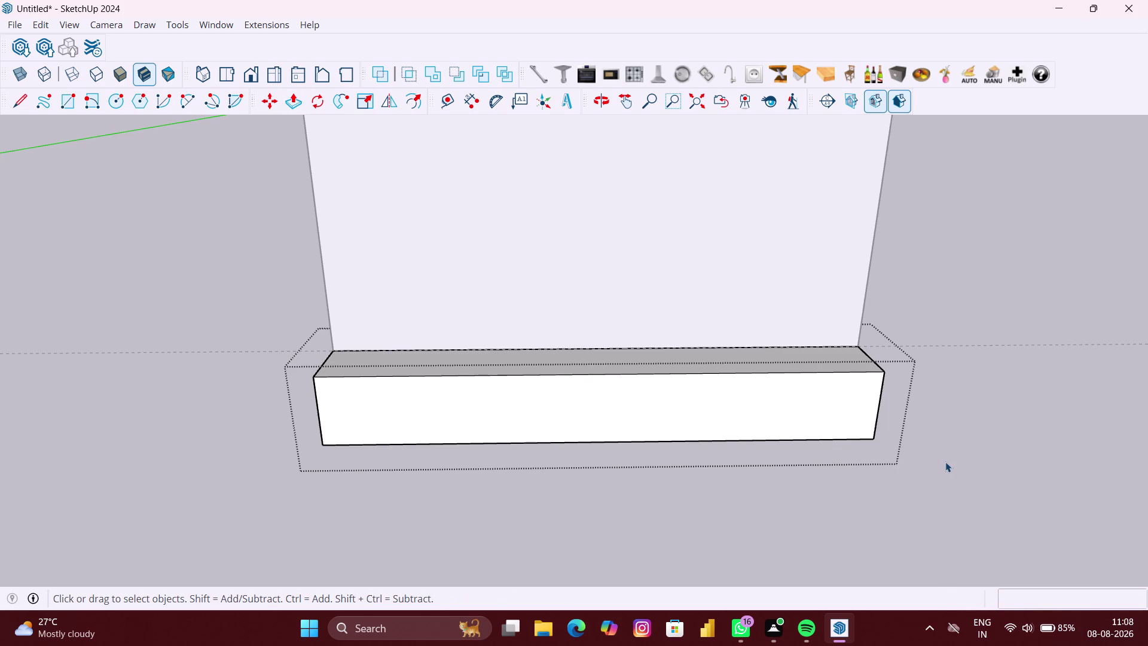
scroll(down, 3)
click(951, 462)
scroll(down, 3)
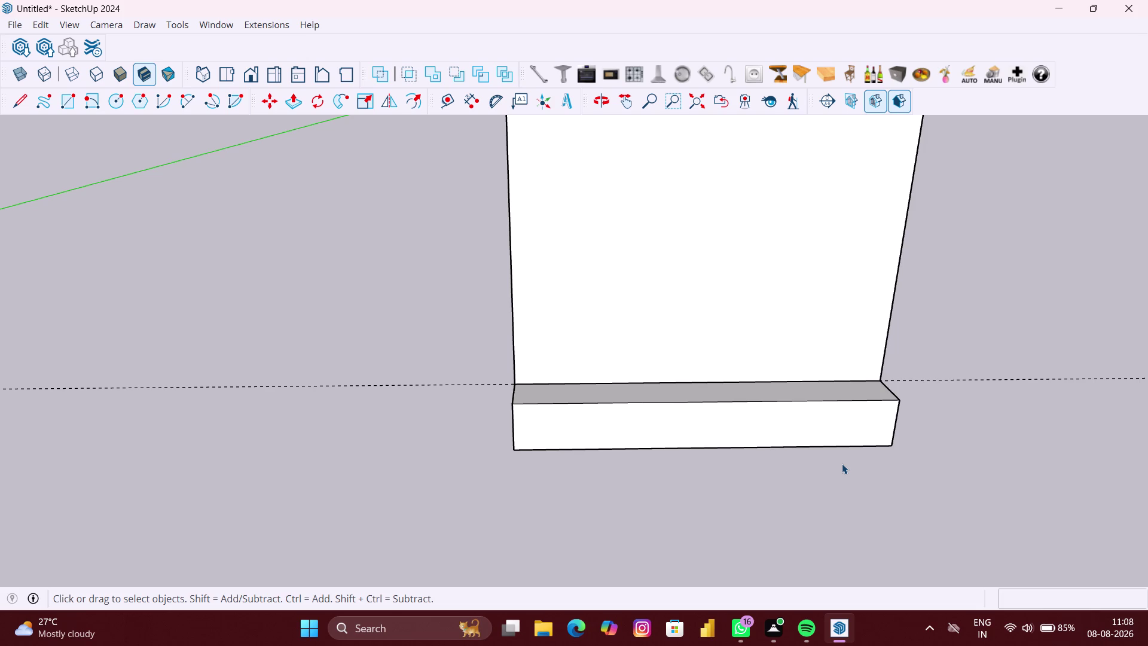
scroll(down, 3)
scroll(down, 3)
middle_drag(912, 461, 827, 450)
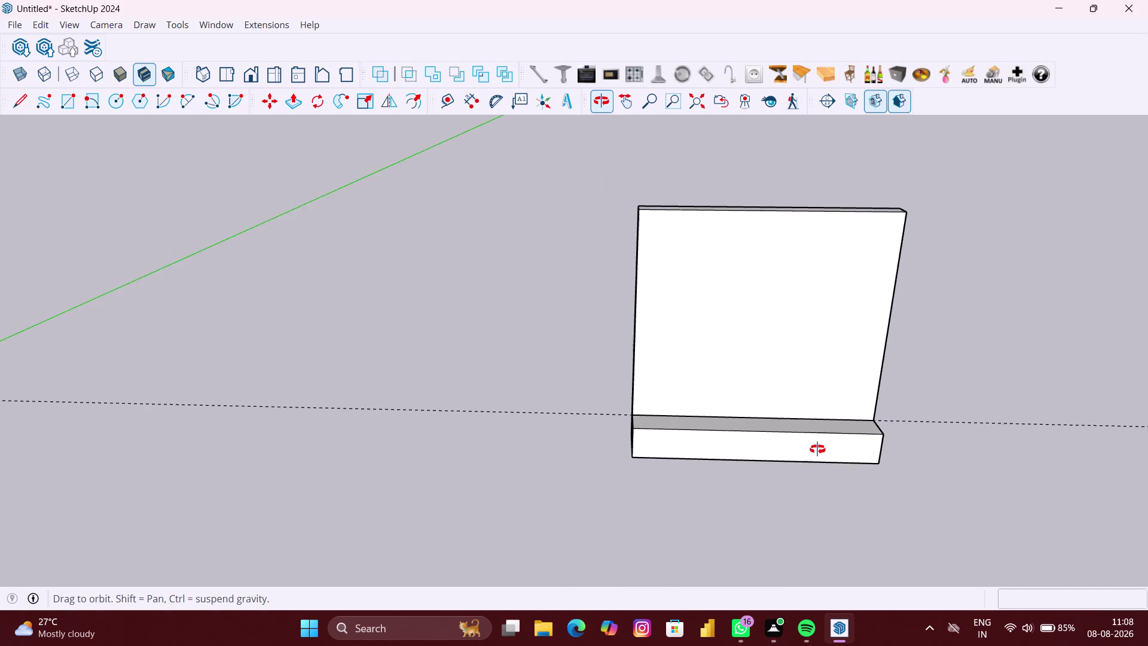
middle_drag(827, 450, 801, 449)
scroll(up, 3)
scroll(up, 3)
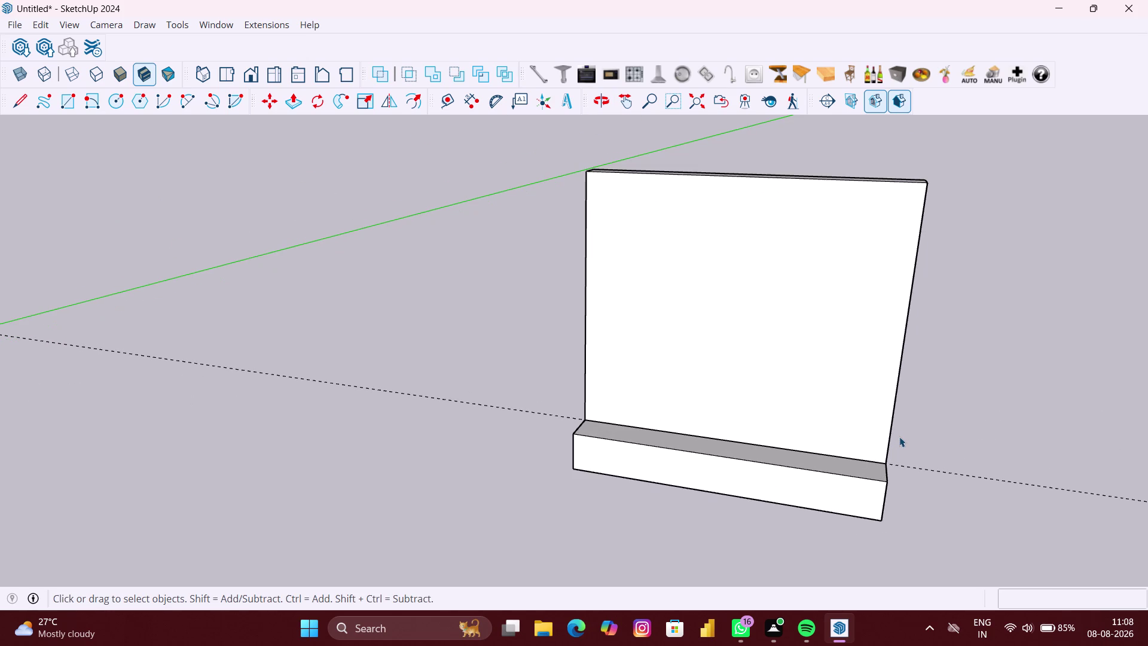
middle_drag(916, 470, 838, 476)
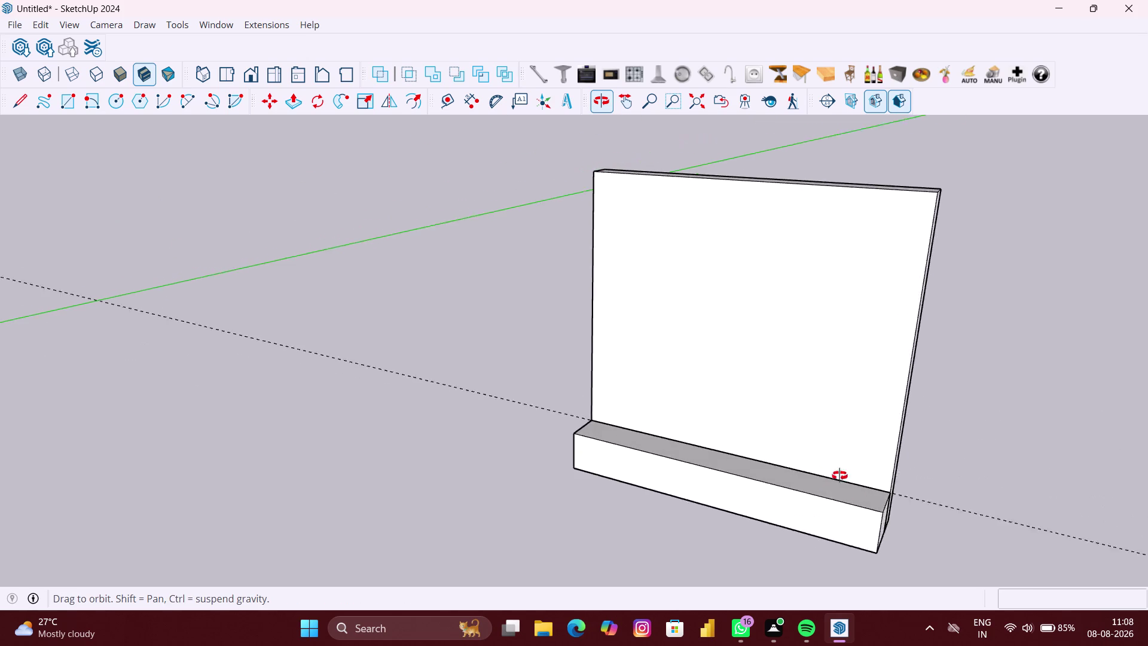
middle_drag(838, 475, 900, 475)
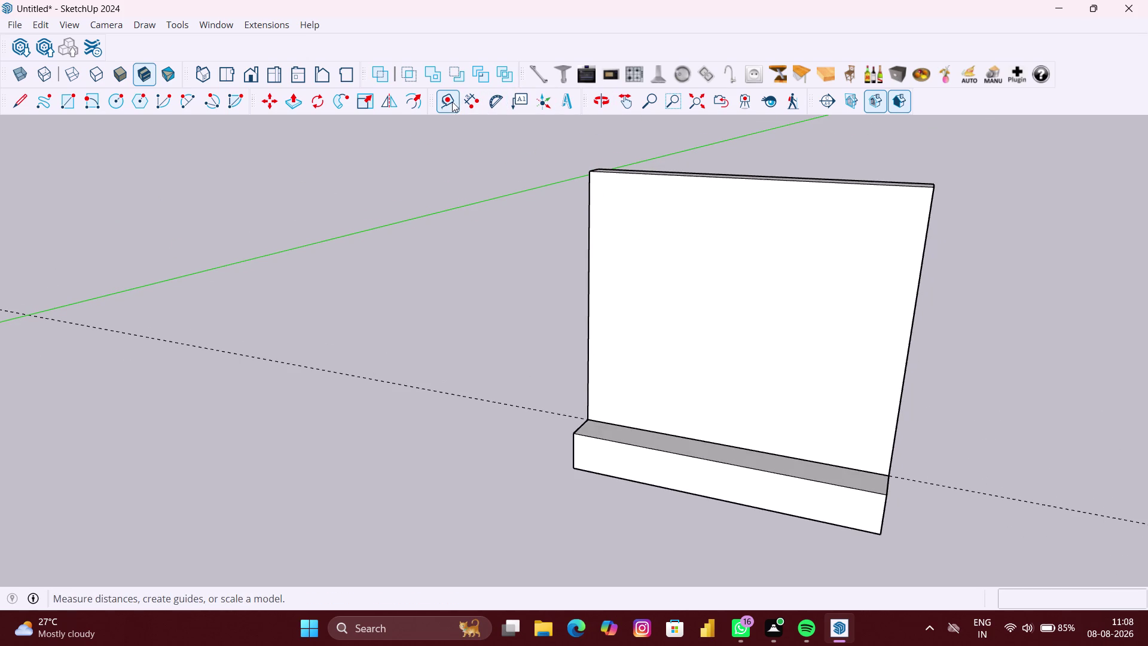
click(447, 101)
middle_drag(912, 527, 815, 519)
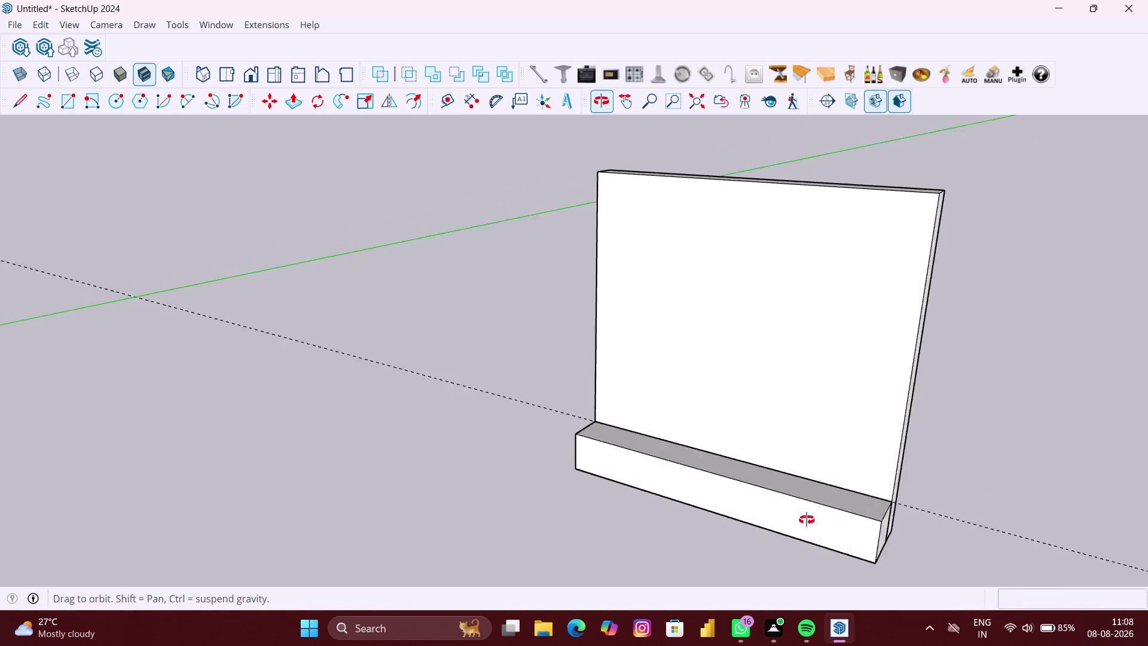
middle_drag(815, 519, 752, 520)
scroll(up, 3)
scroll(down, 3)
middle_drag(868, 557, 905, 514)
click(874, 571)
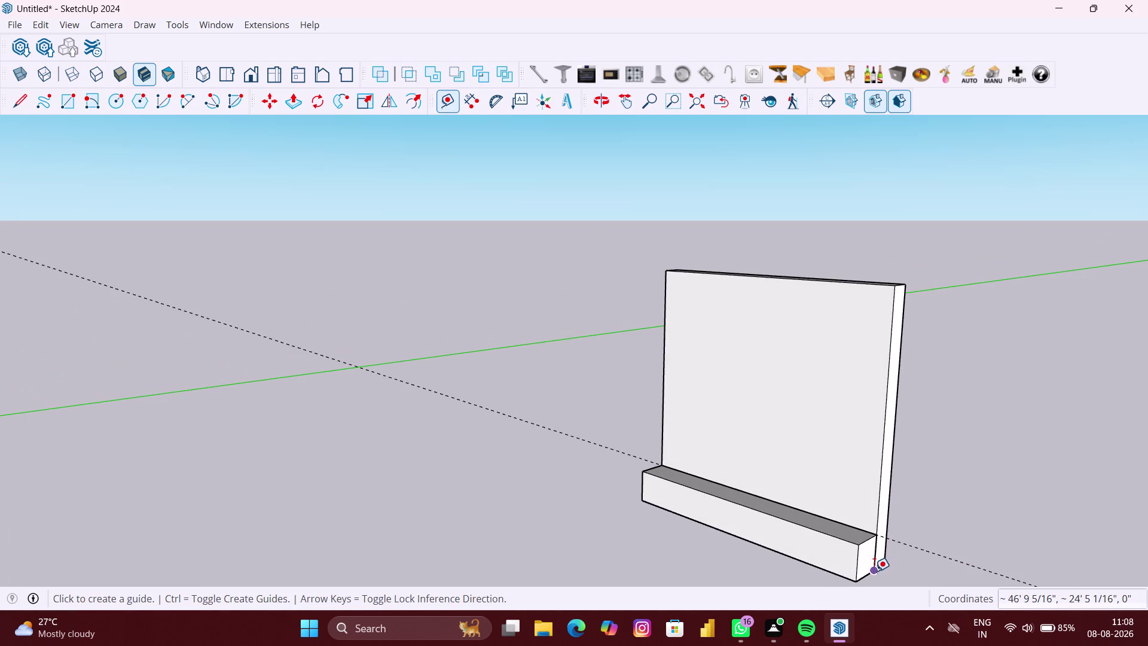
middle_drag(872, 415, 922, 418)
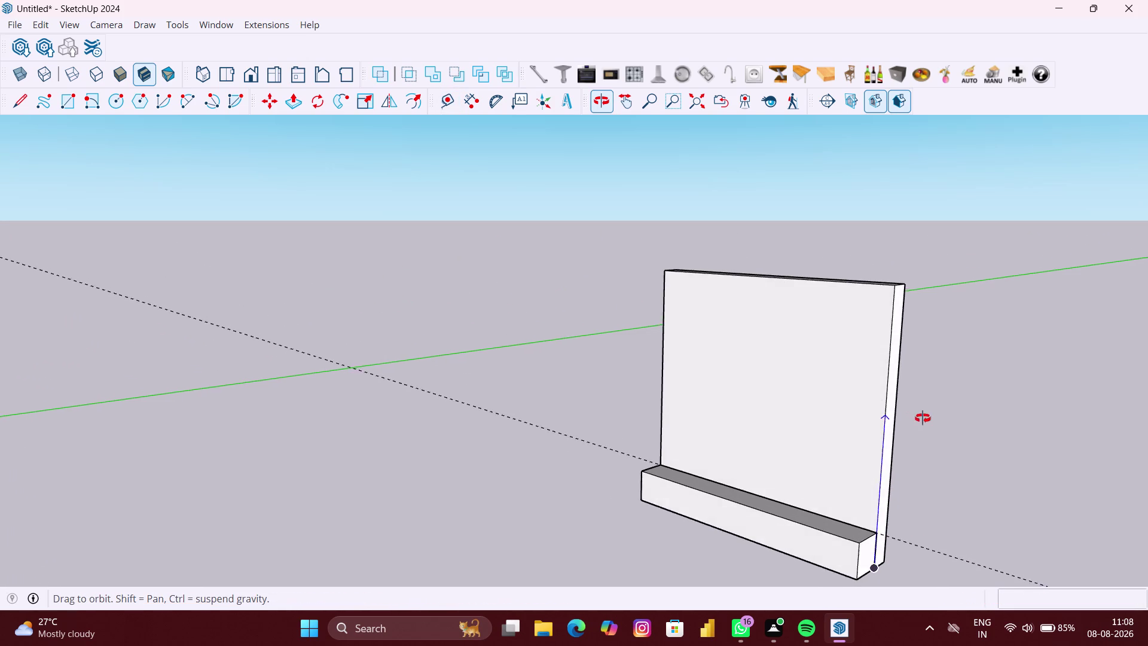
middle_drag(923, 418, 942, 417)
key(Escape)
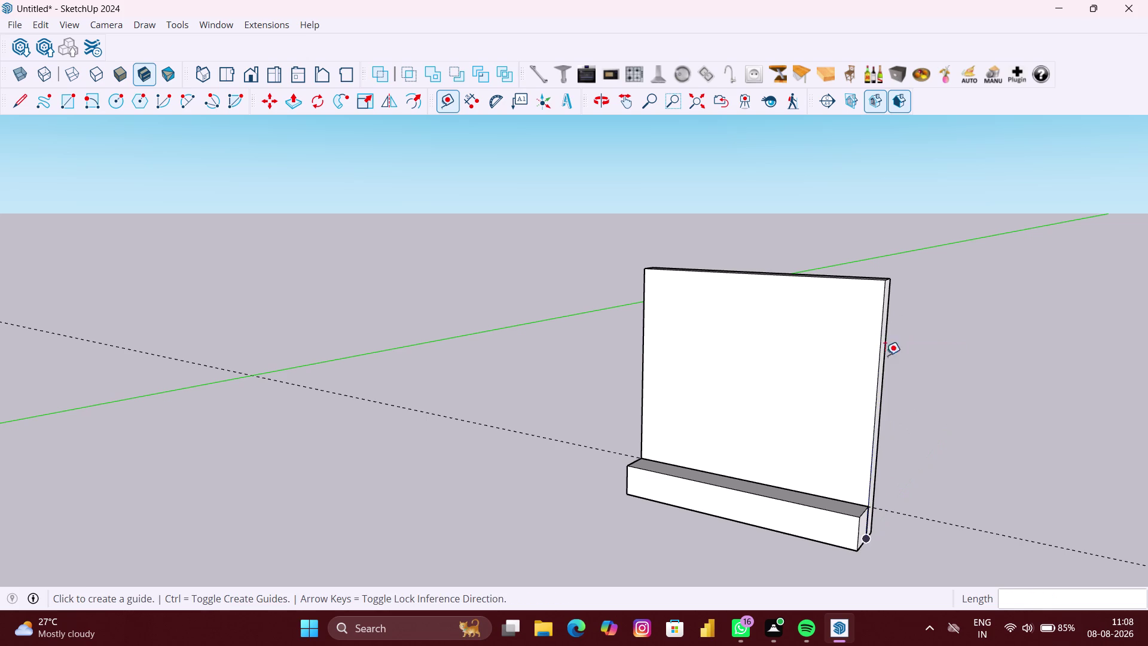
key(space)
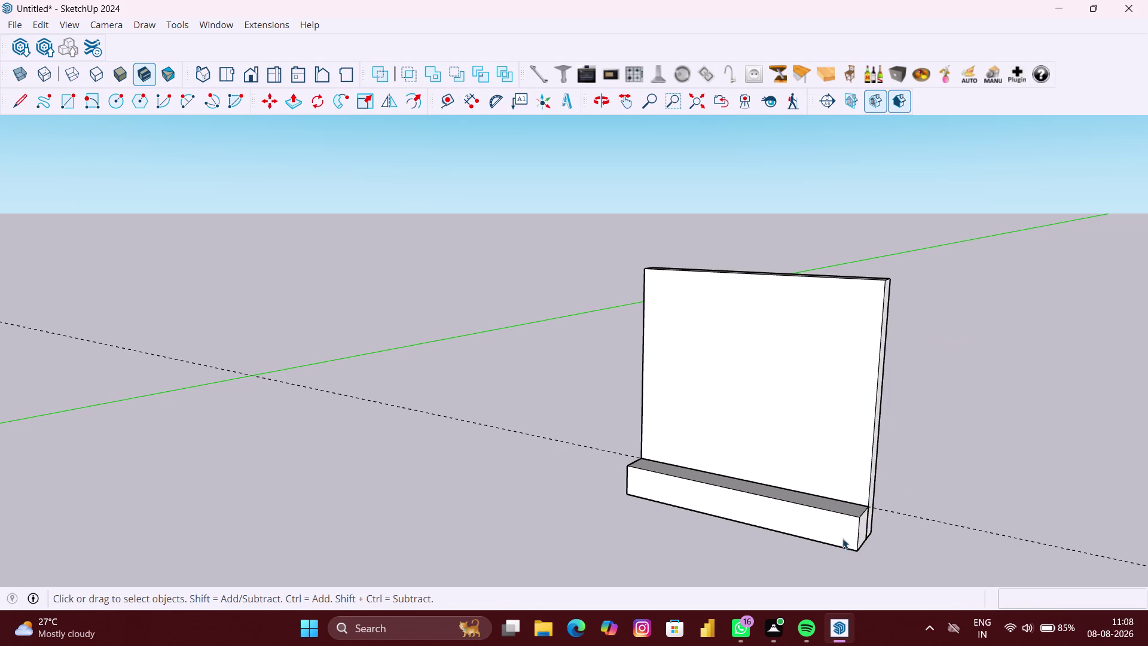
middle_drag(842, 538, 872, 526)
scroll(up, 3)
middle_drag(877, 527, 871, 529)
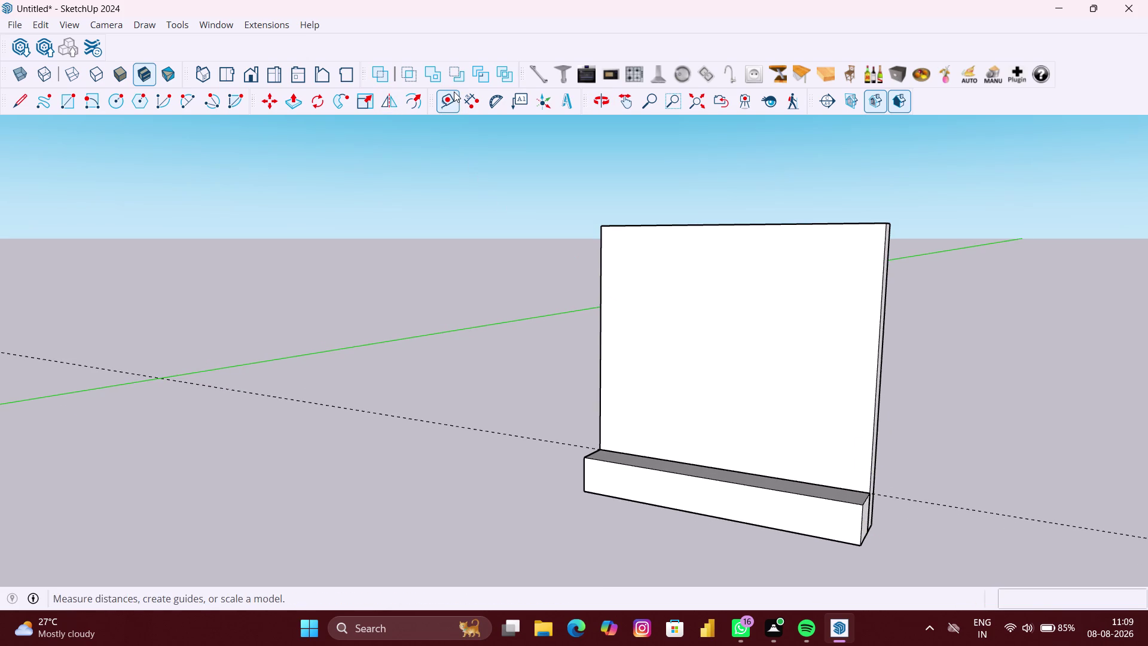
Place a vertically locked guide 100.66" above the base's bottom edge, then select it.
click(454, 91)
middle_drag(750, 488, 836, 478)
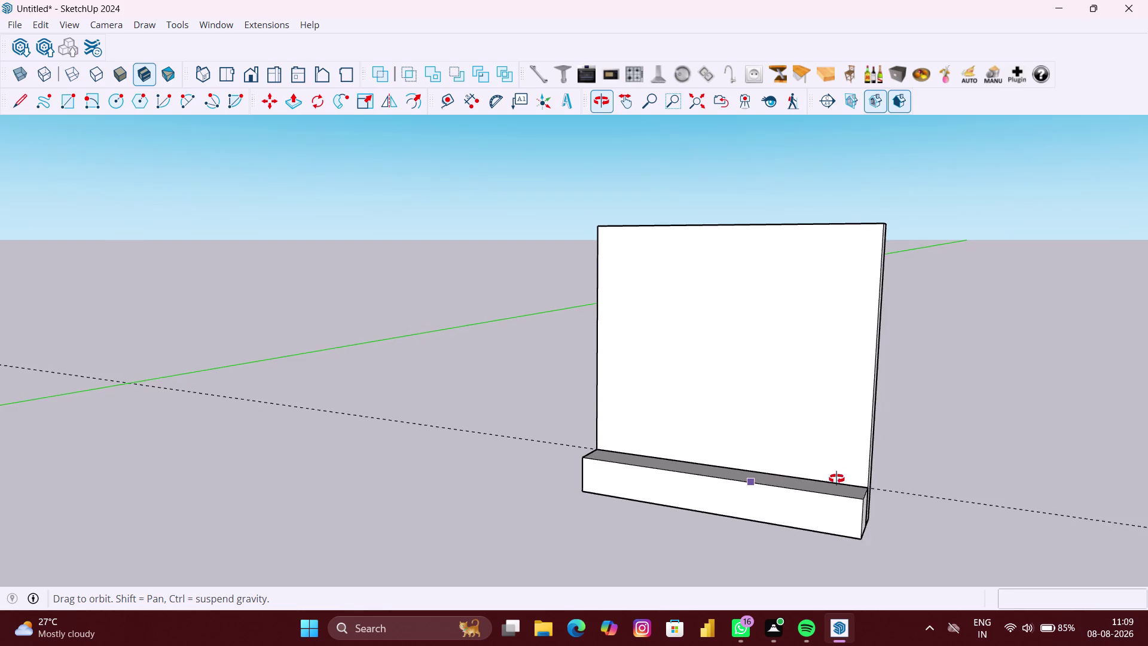
middle_drag(837, 478, 871, 475)
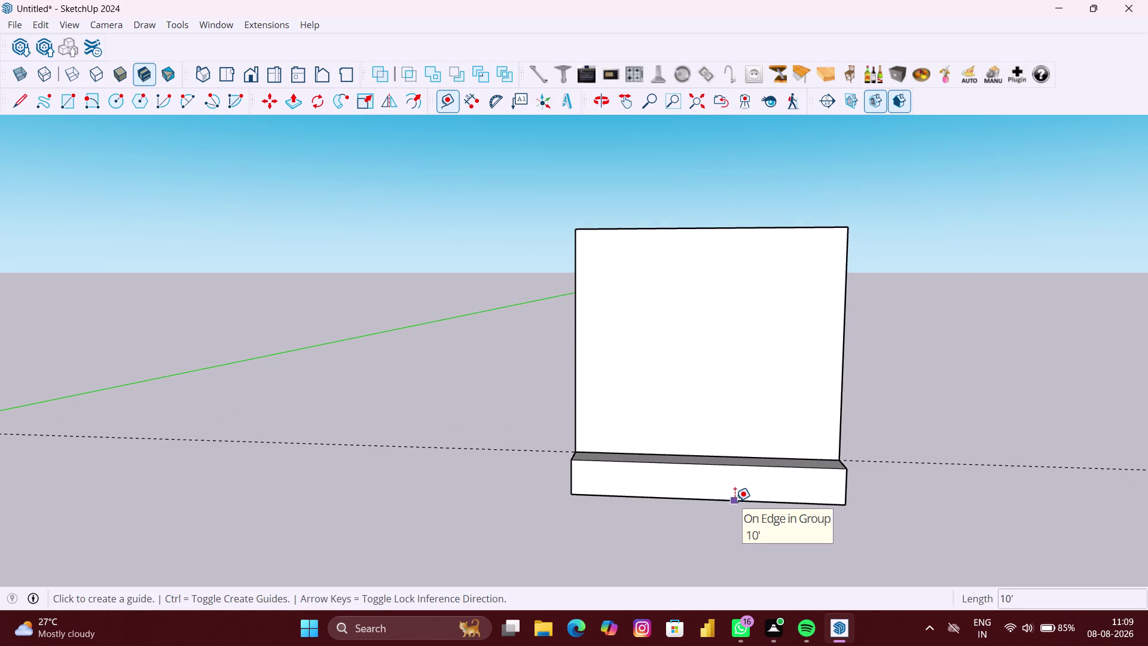
click(734, 501)
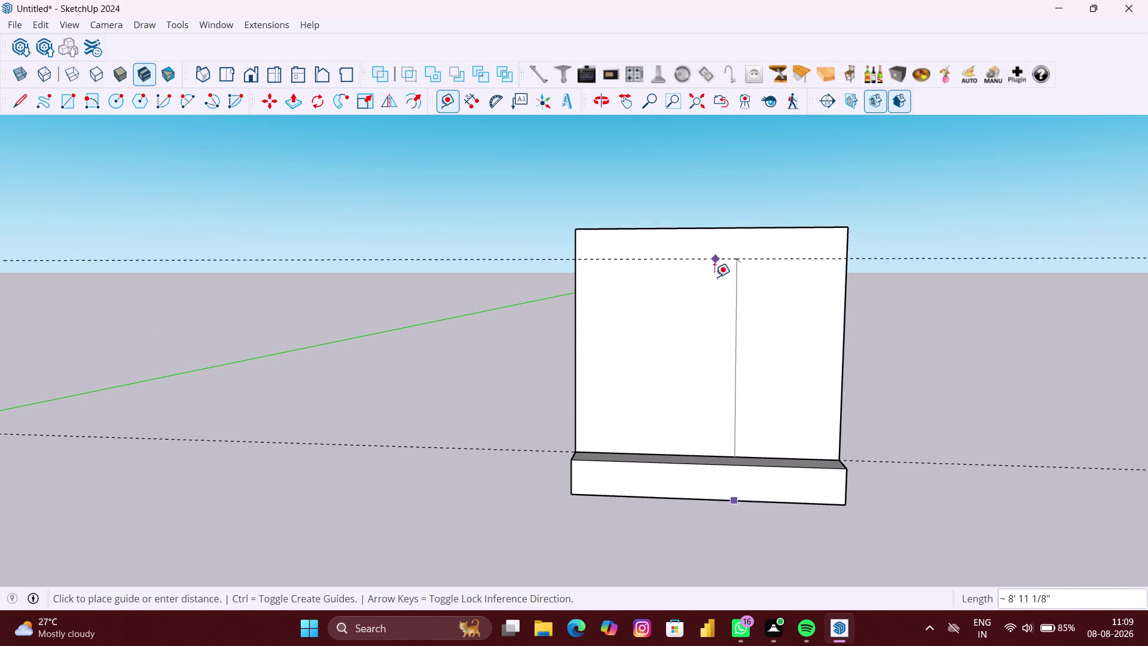
key(Up)
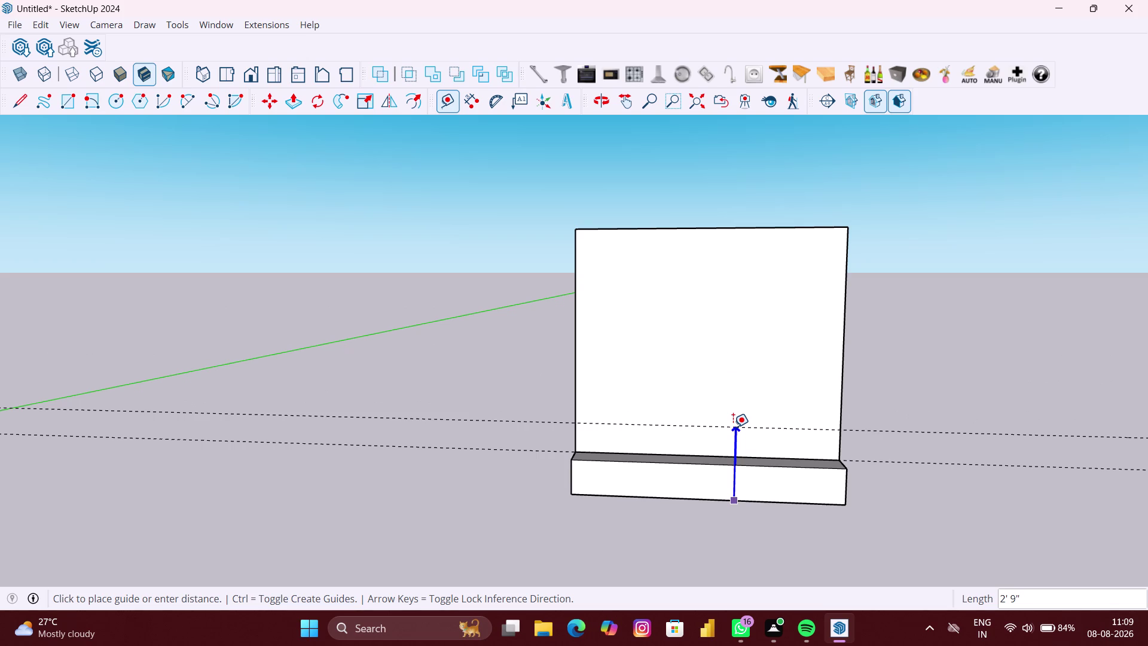
text(100.')
key(BackSpace)
text(66")
key(Return)
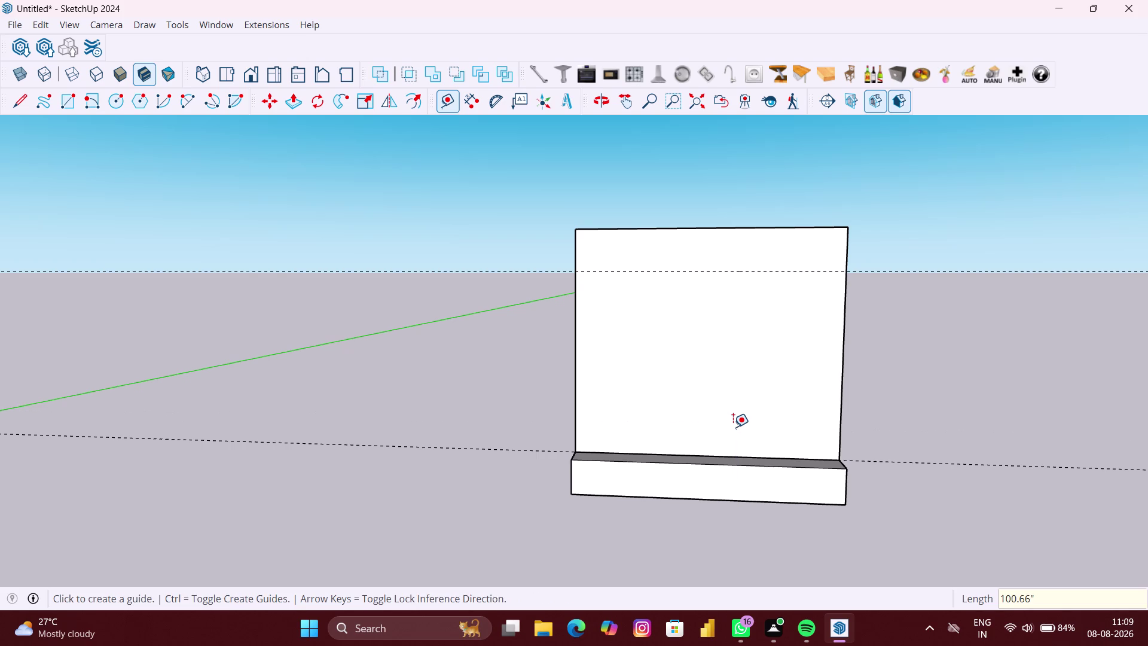
middle_drag(836, 421, 811, 487)
key(space)
click(967, 299)
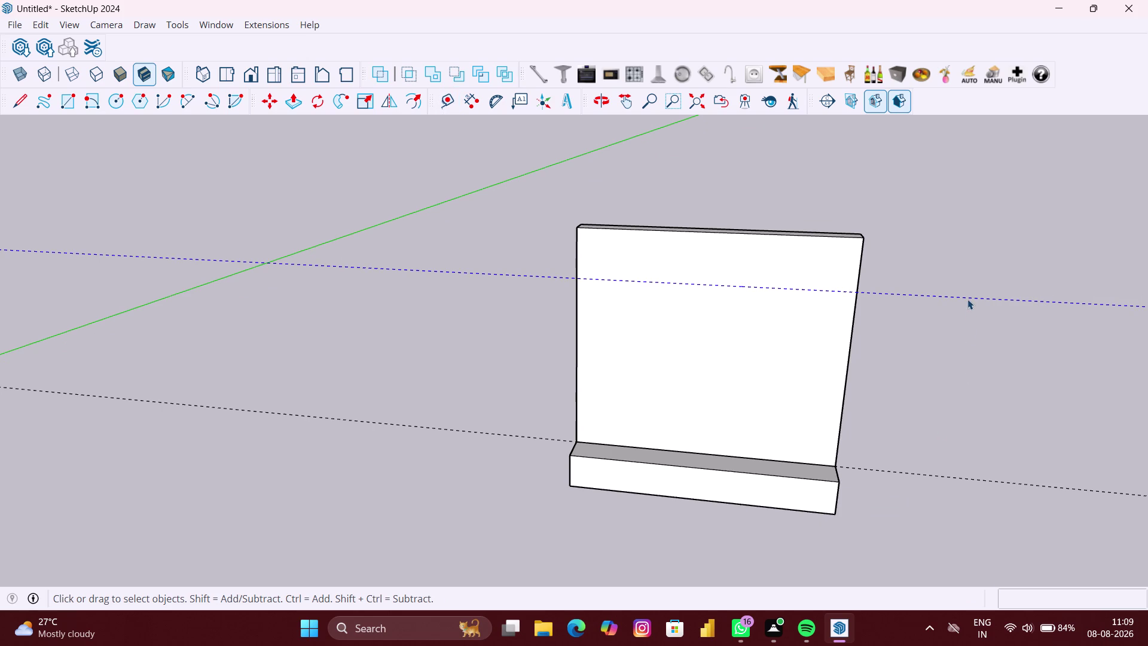
Move the upper guide along the green axis by about 1' 2 15/16".
key(m)
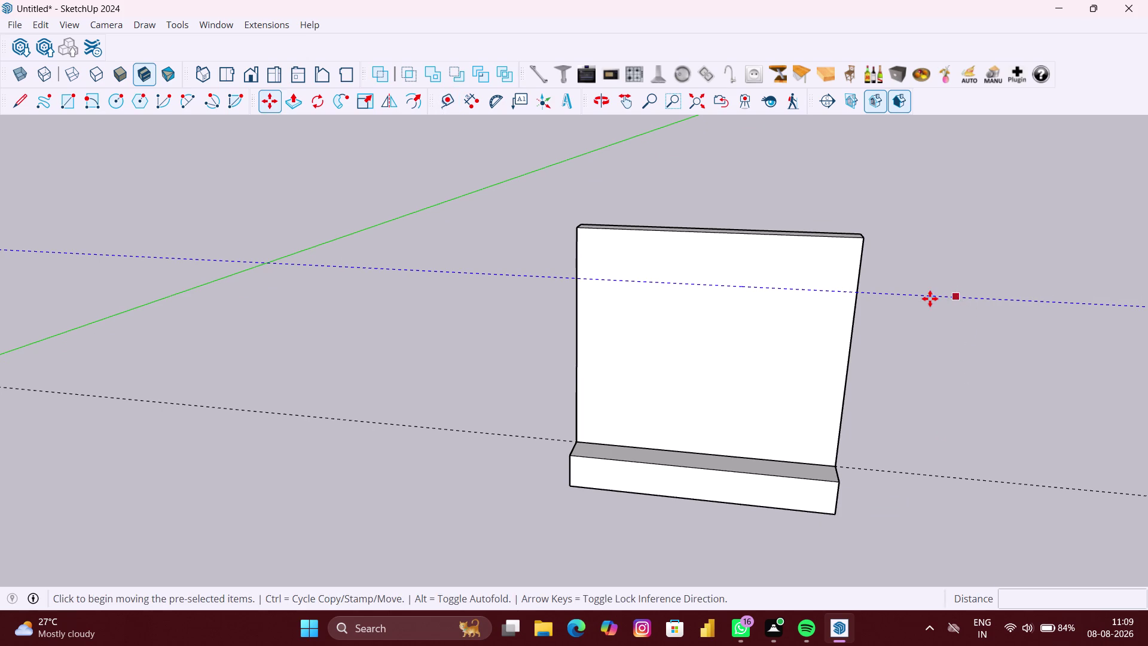
middle_drag(928, 298, 771, 344)
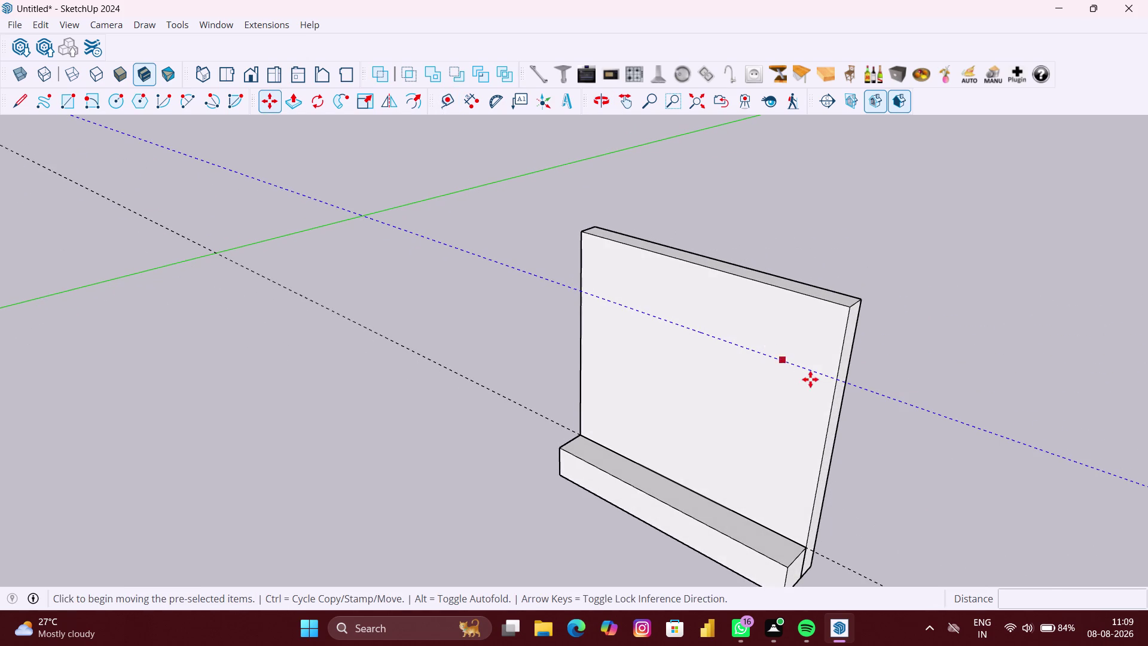
middle_drag(844, 381, 697, 373)
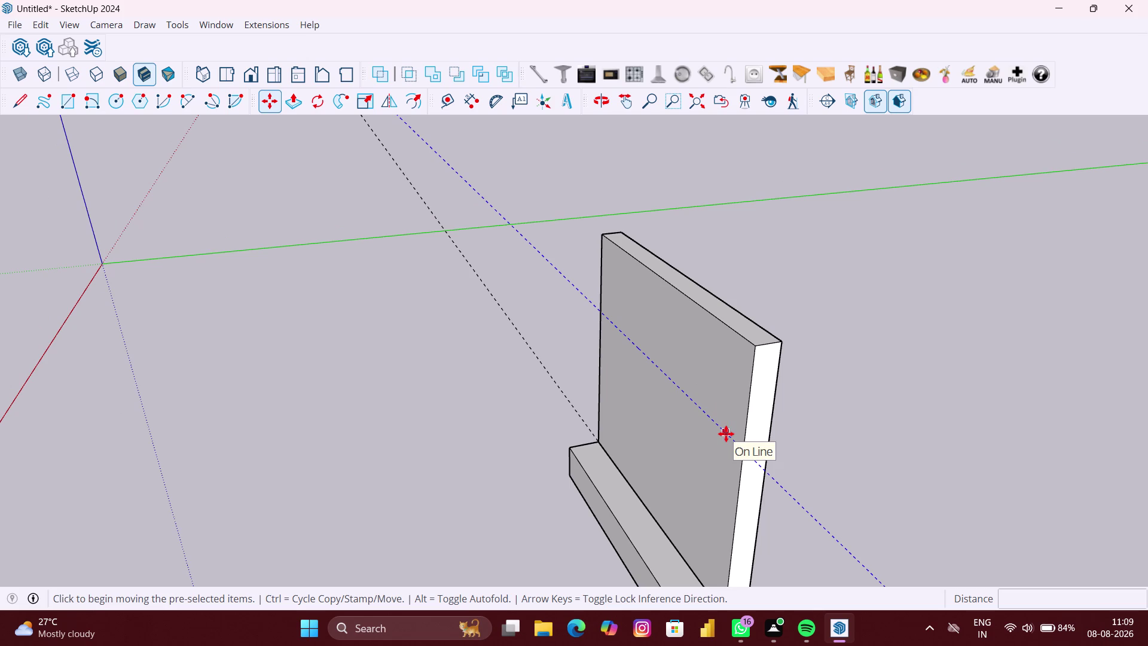
click(726, 433)
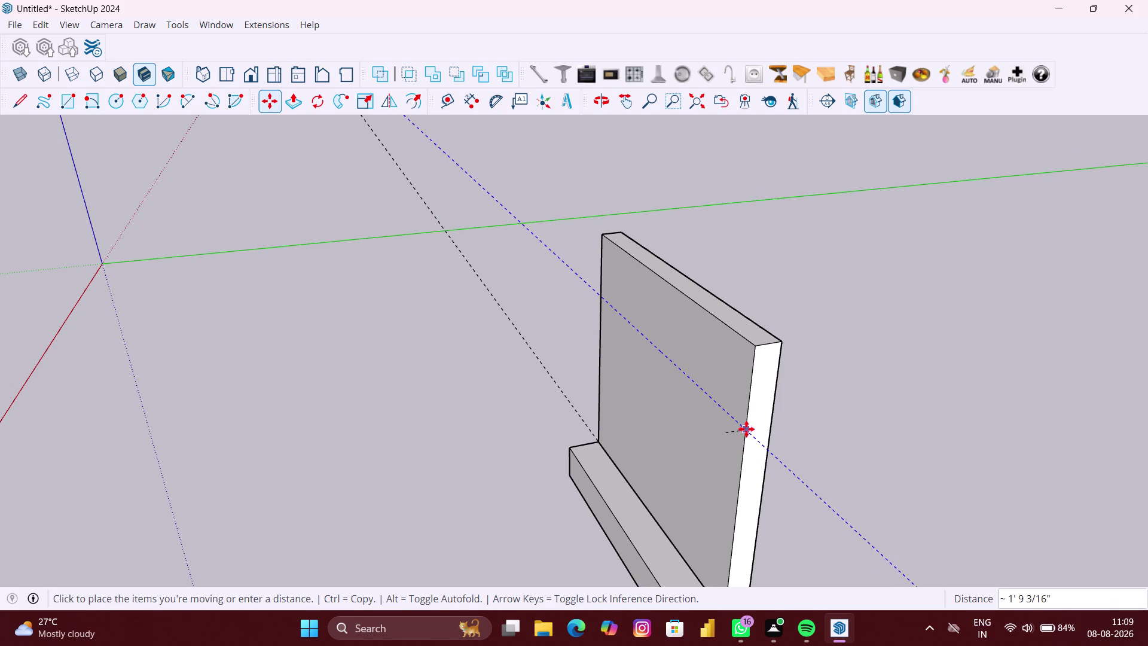
key(Right)
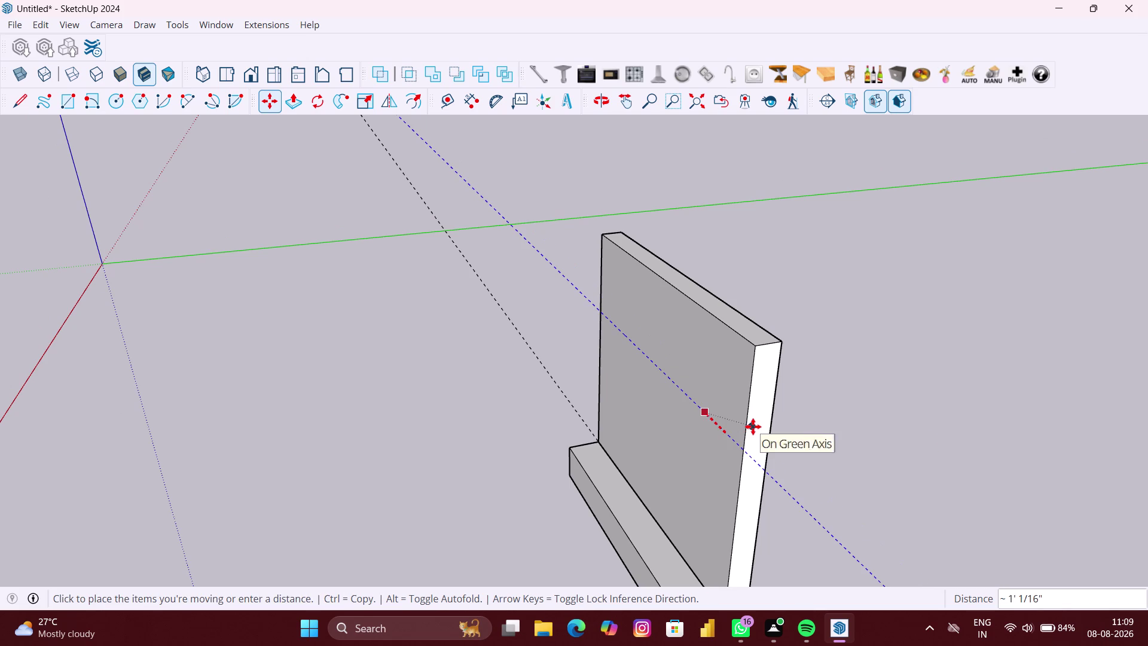
key(Left)
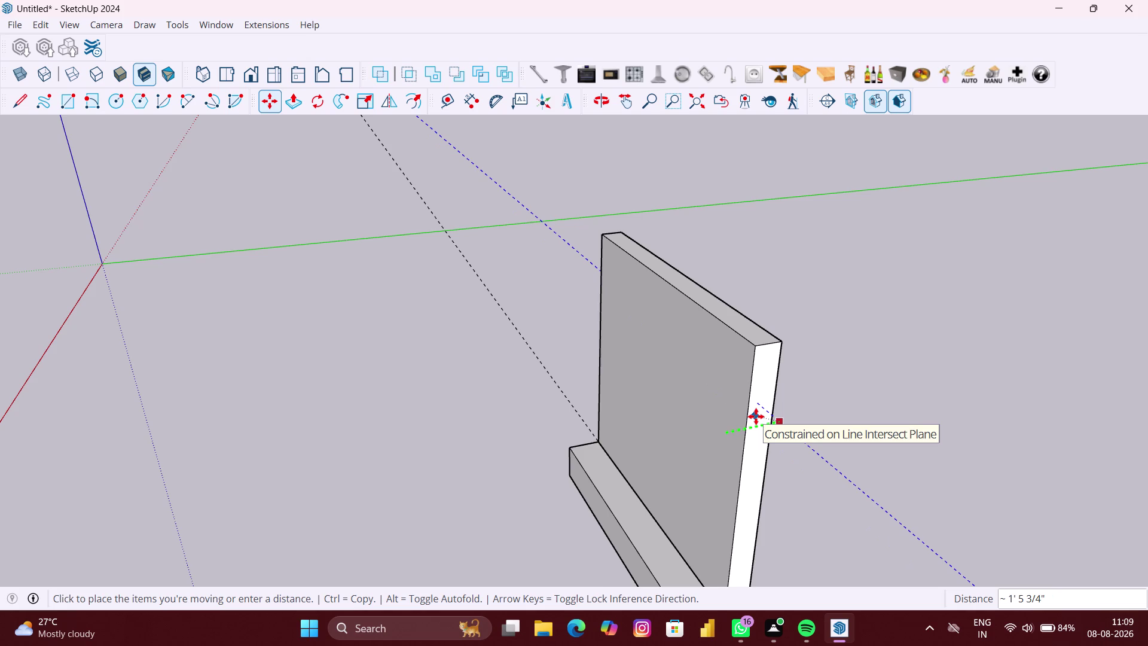
scroll(up, 3)
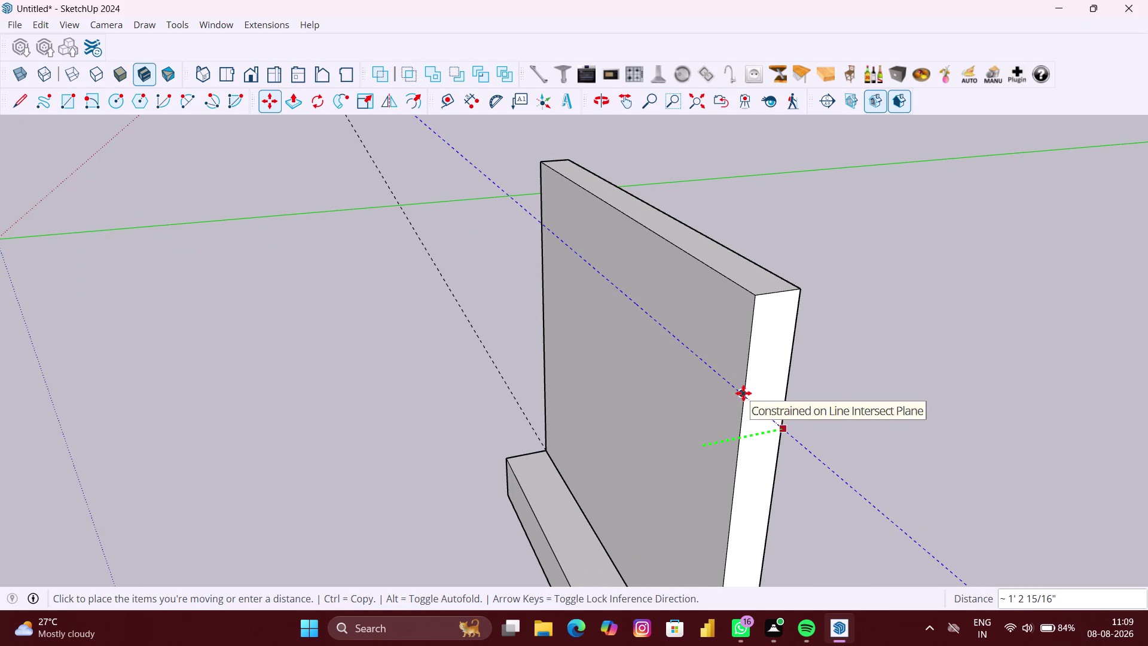
scroll(up, 3)
scroll(up, 3)
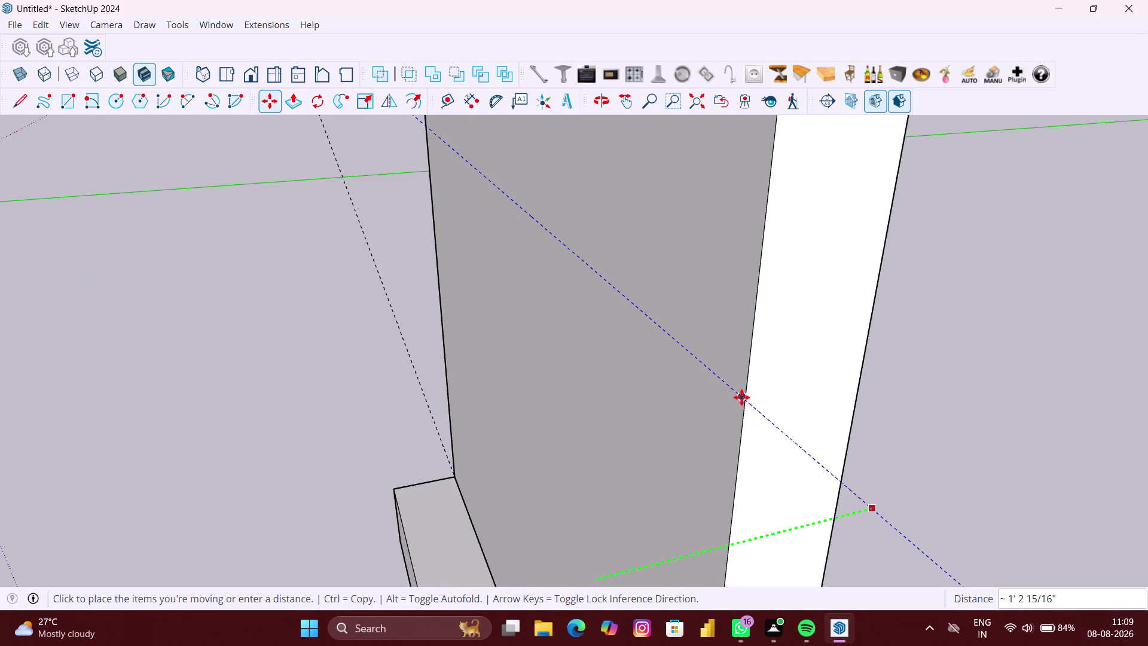
scroll(up, 3)
scroll(up, 3)
click(744, 401)
Finish the move and clear the guide line selection.
scroll(down, 3)
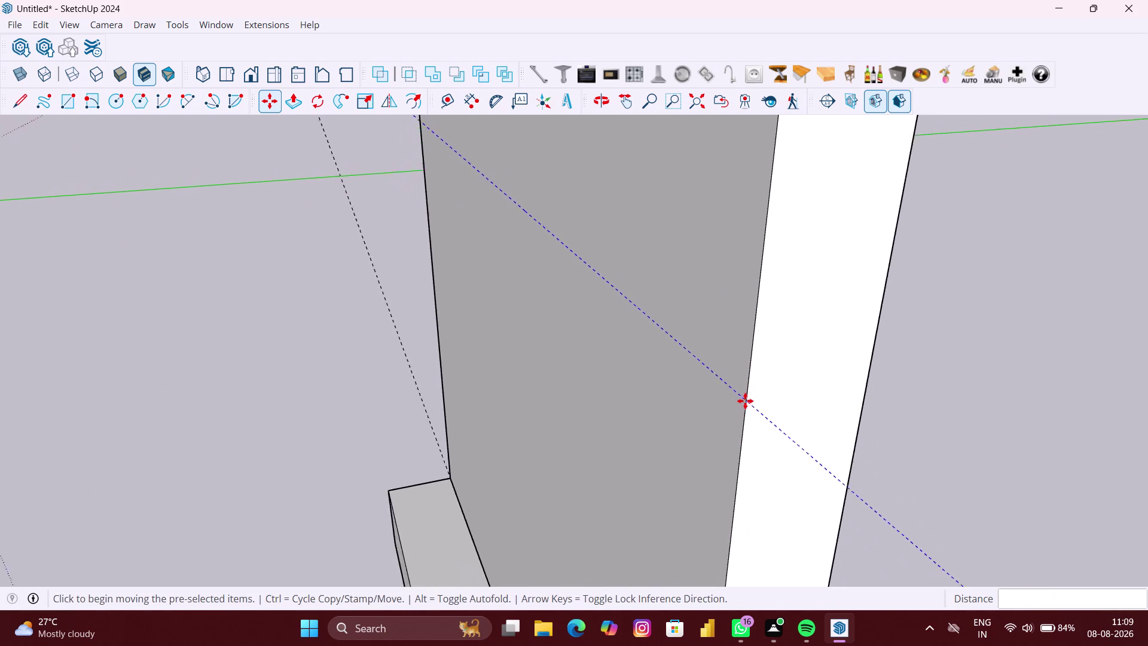
scroll(down, 3)
key(space)
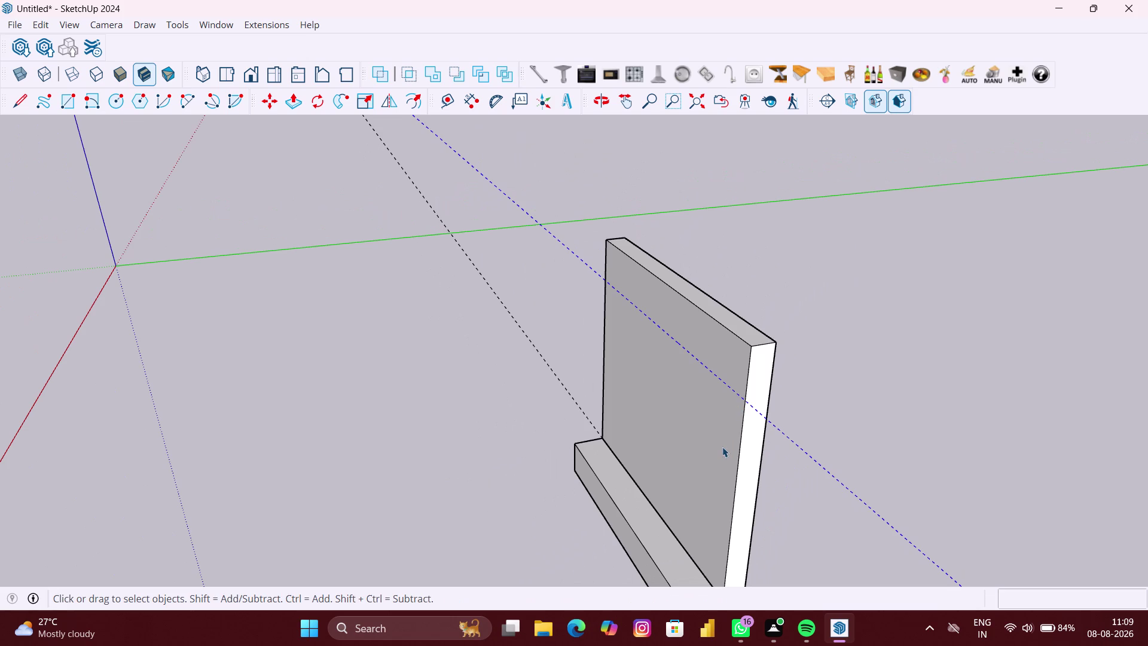
middle_drag(726, 448, 820, 423)
click(910, 520)
middle_drag(904, 517, 931, 516)
scroll(down, 3)
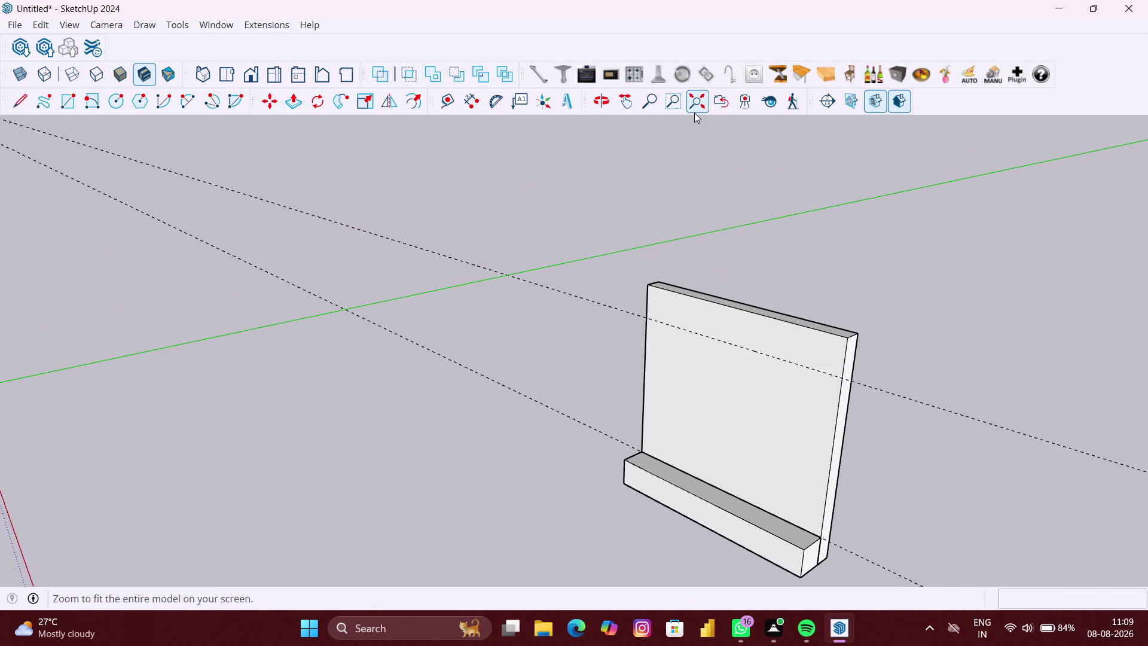
click(473, 101)
middle_drag(821, 258, 890, 238)
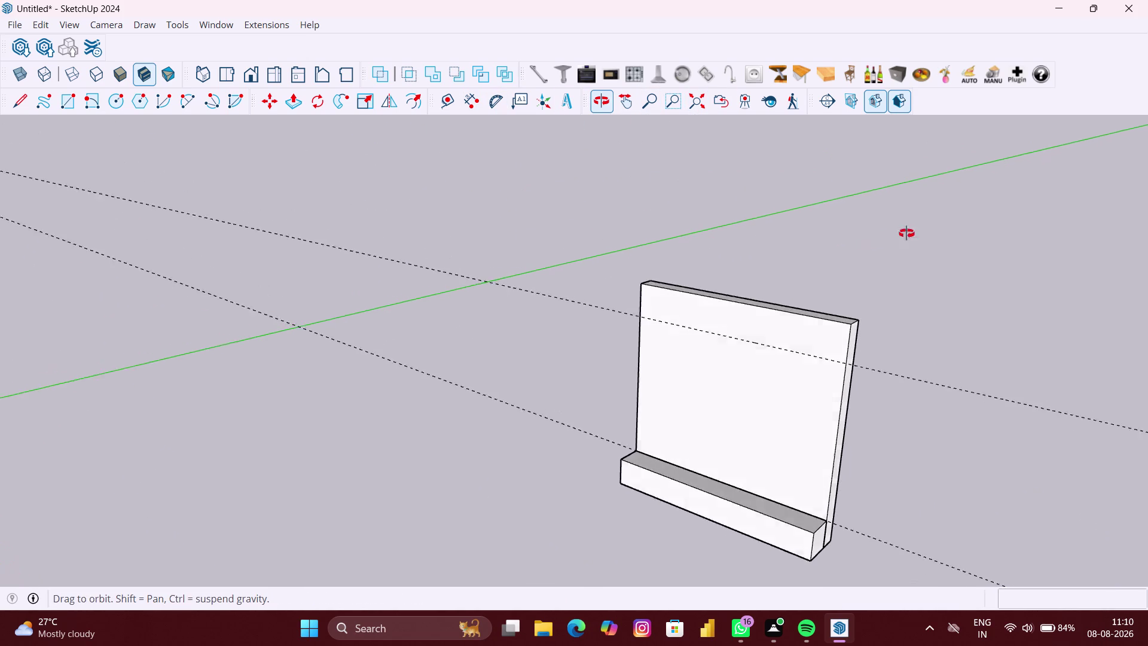
middle_drag(890, 238, 966, 214)
scroll(up, 3)
scroll(up, 3)
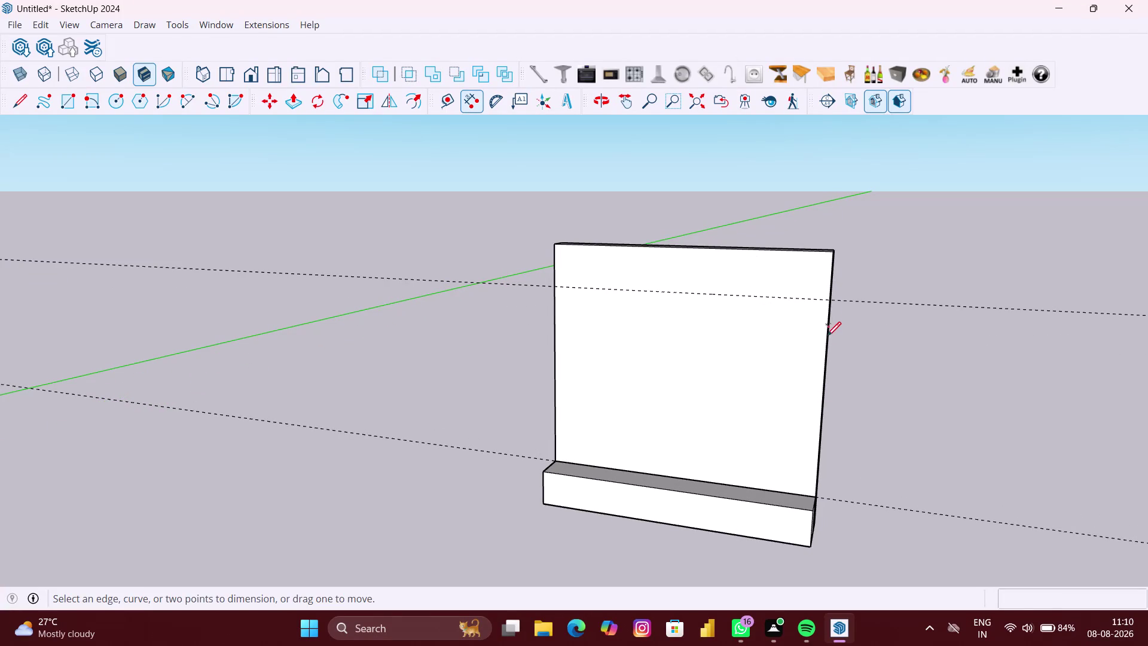
click(829, 303)
scroll(up, 3)
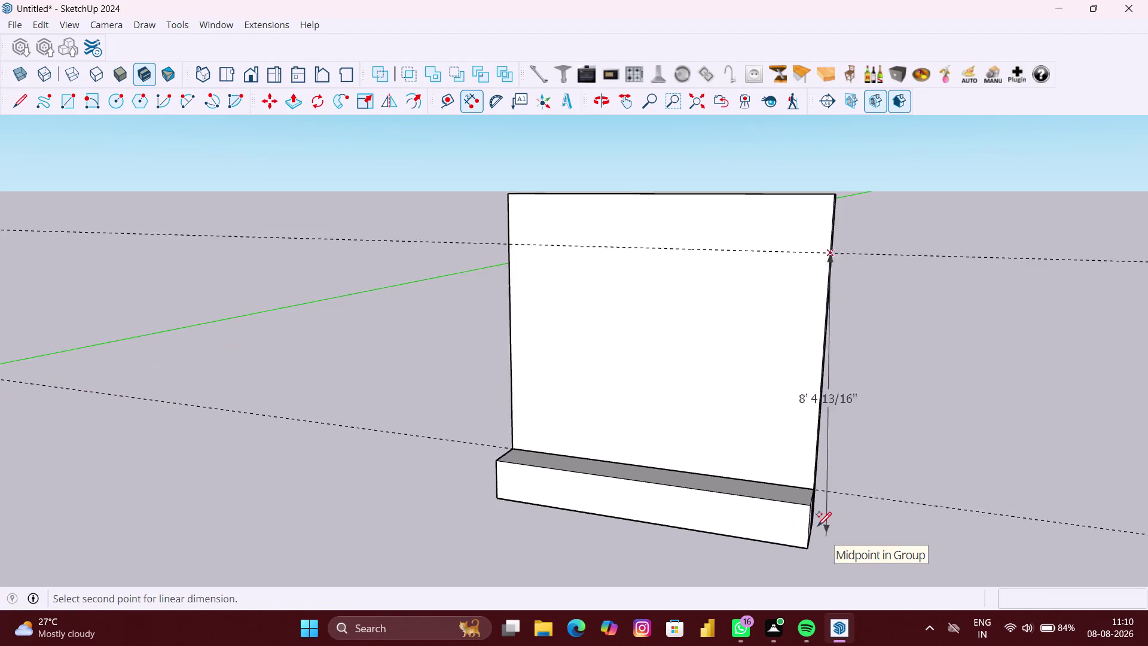
scroll(up, 3)
middle_drag(806, 512, 792, 516)
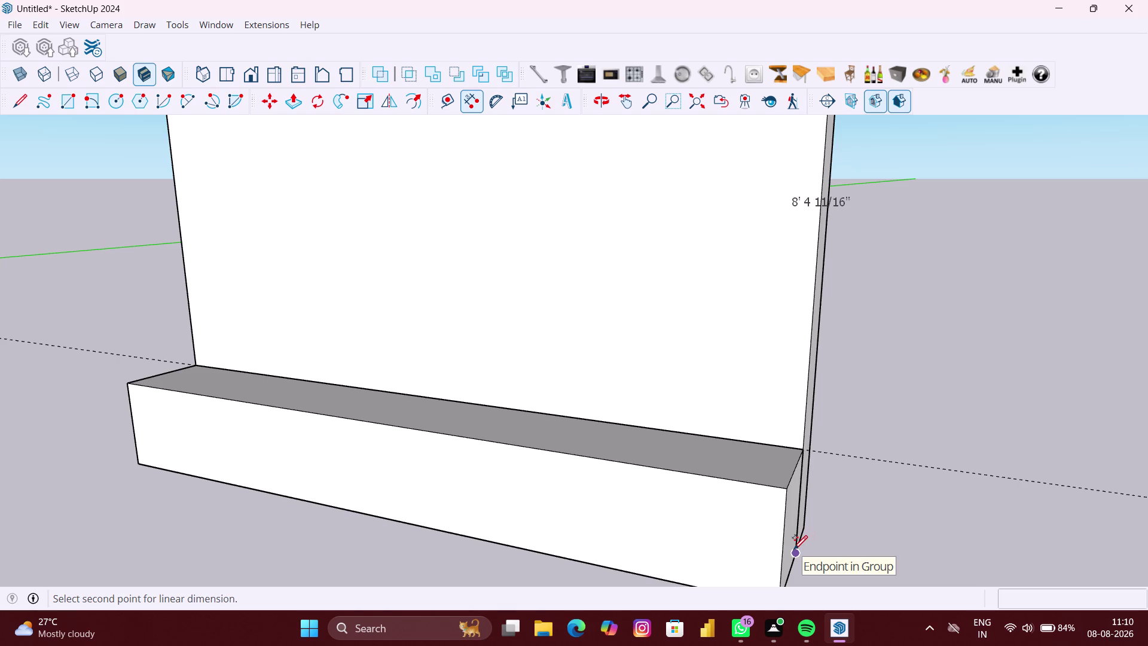
scroll(down, 3)
scroll(down, 3)
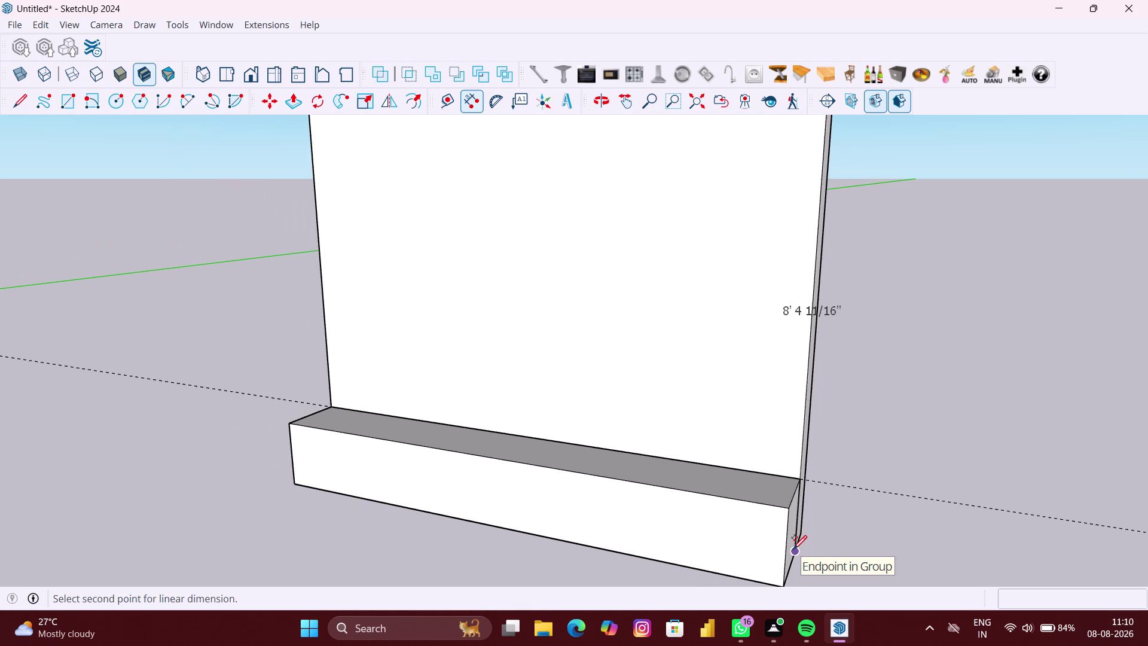
scroll(up, 3)
scroll(up, 3)
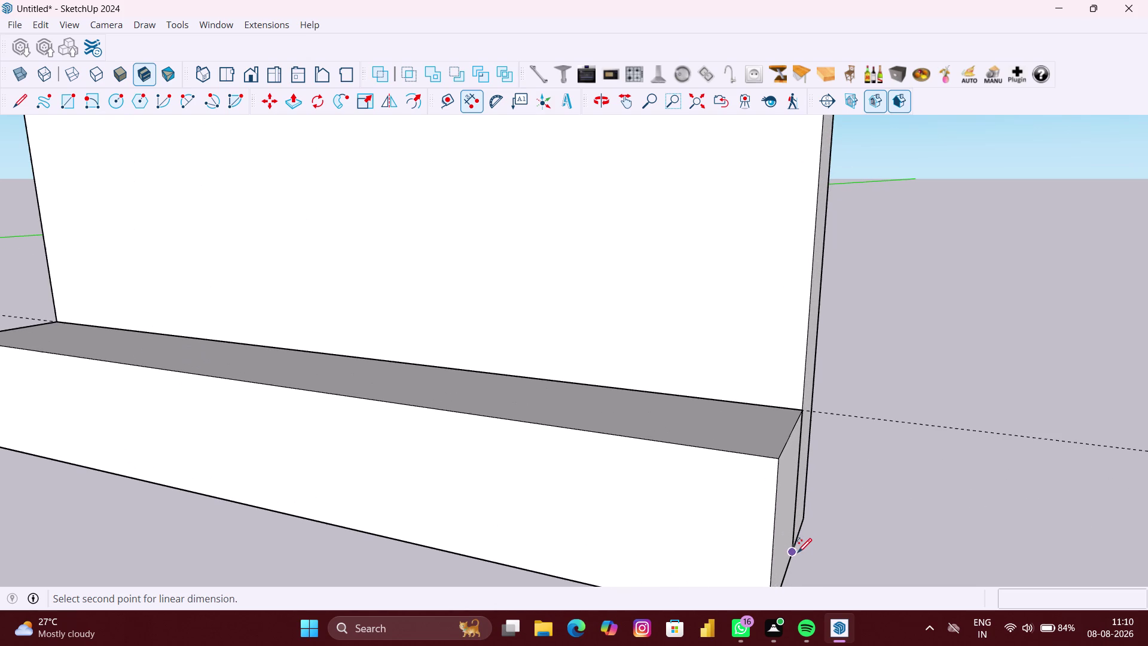
scroll(up, 3)
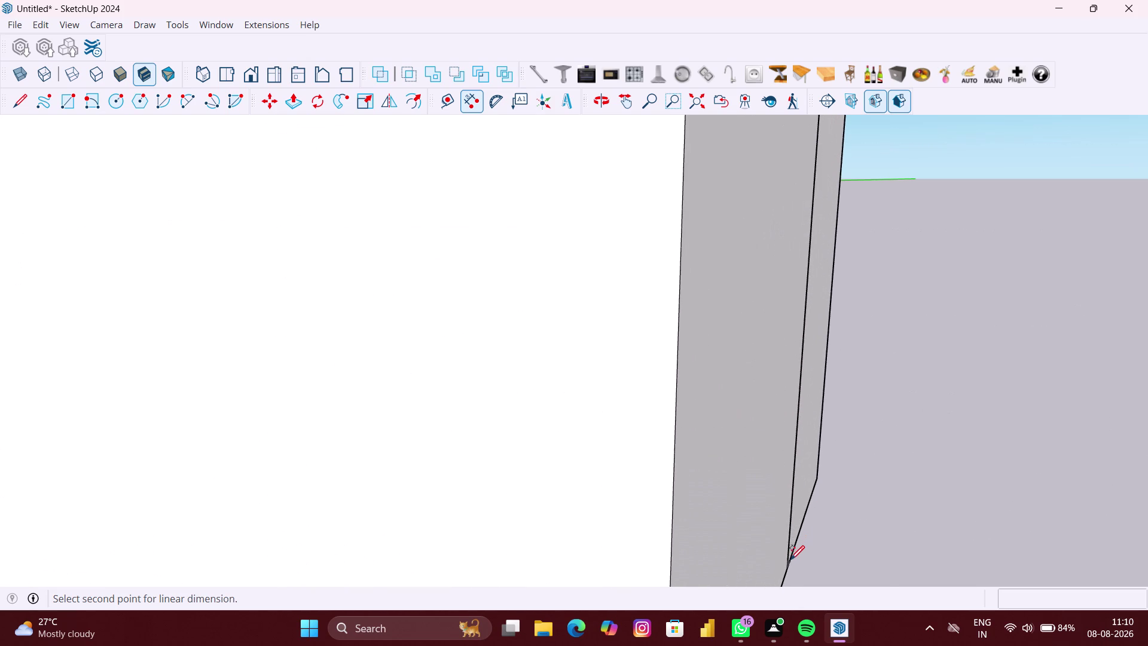
scroll(down, 3)
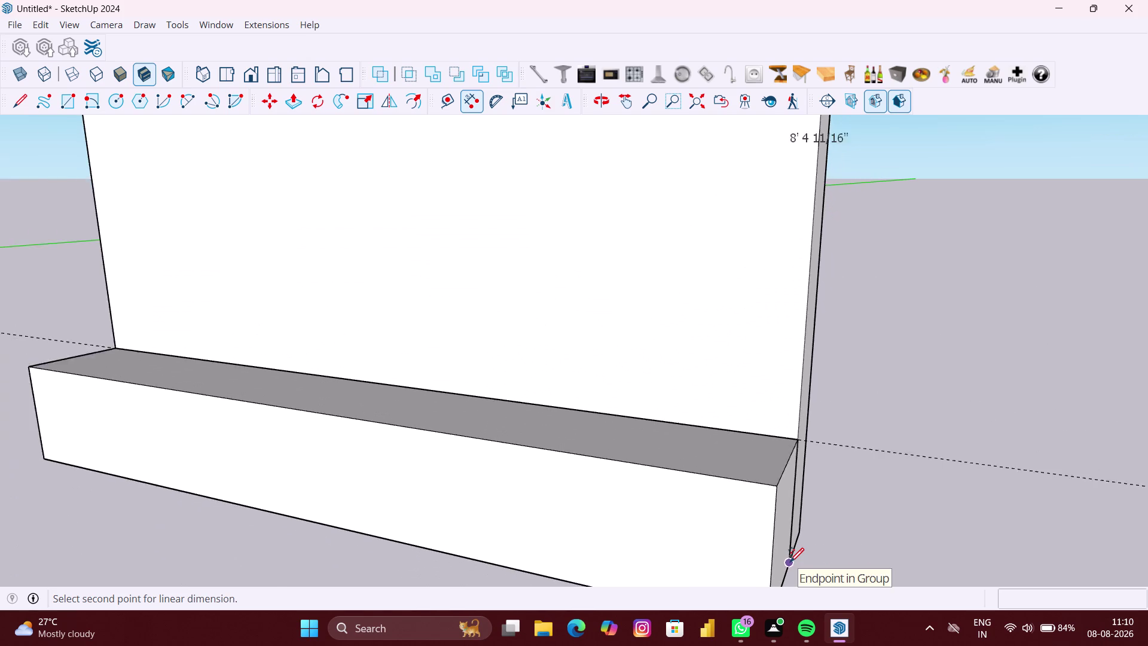
scroll(down, 3)
scroll(down, 3)
scroll(down, 3)
scroll(down, 3)
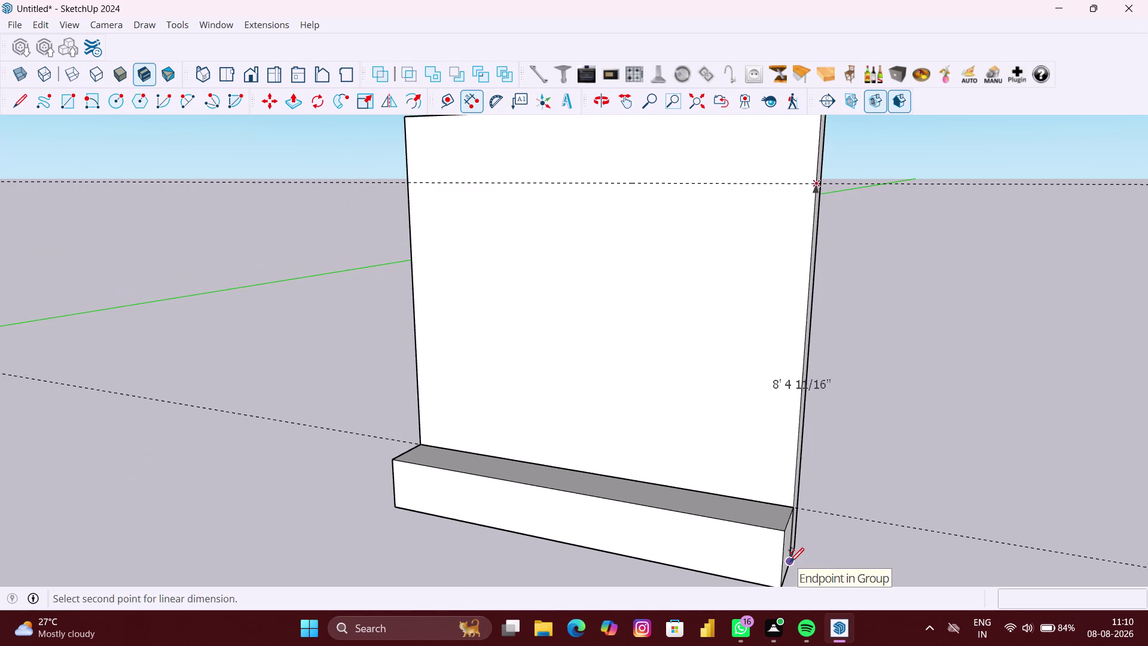
scroll(down, 3)
key(space)
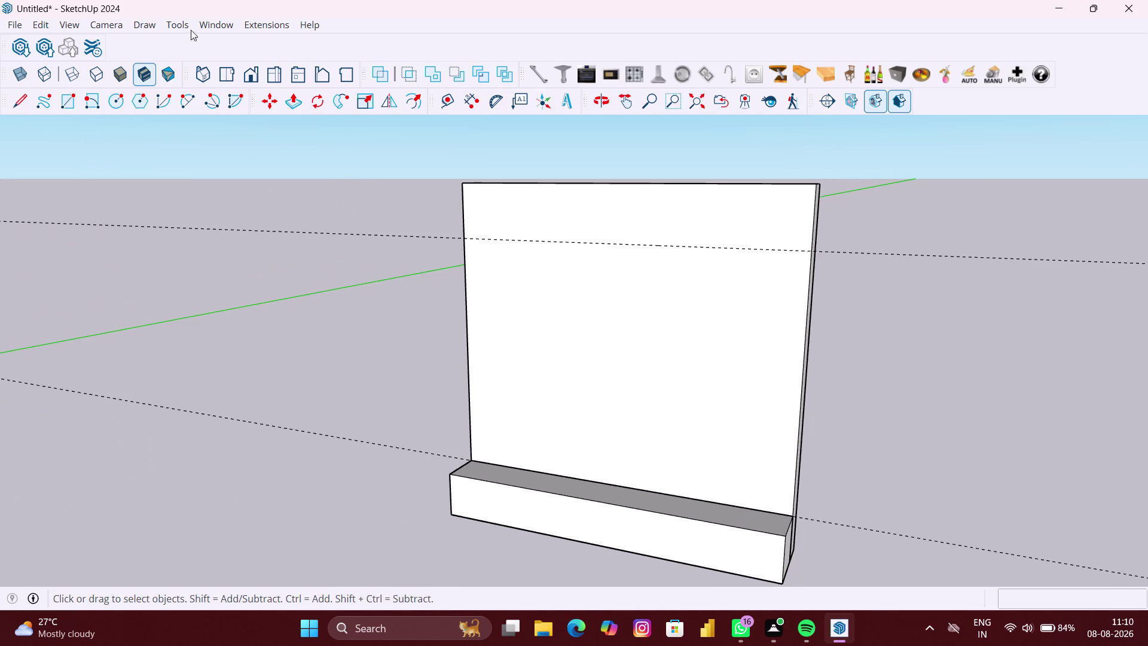
In Model Info, set the model units to Decimal inches with four-place length precision.
click(214, 26)
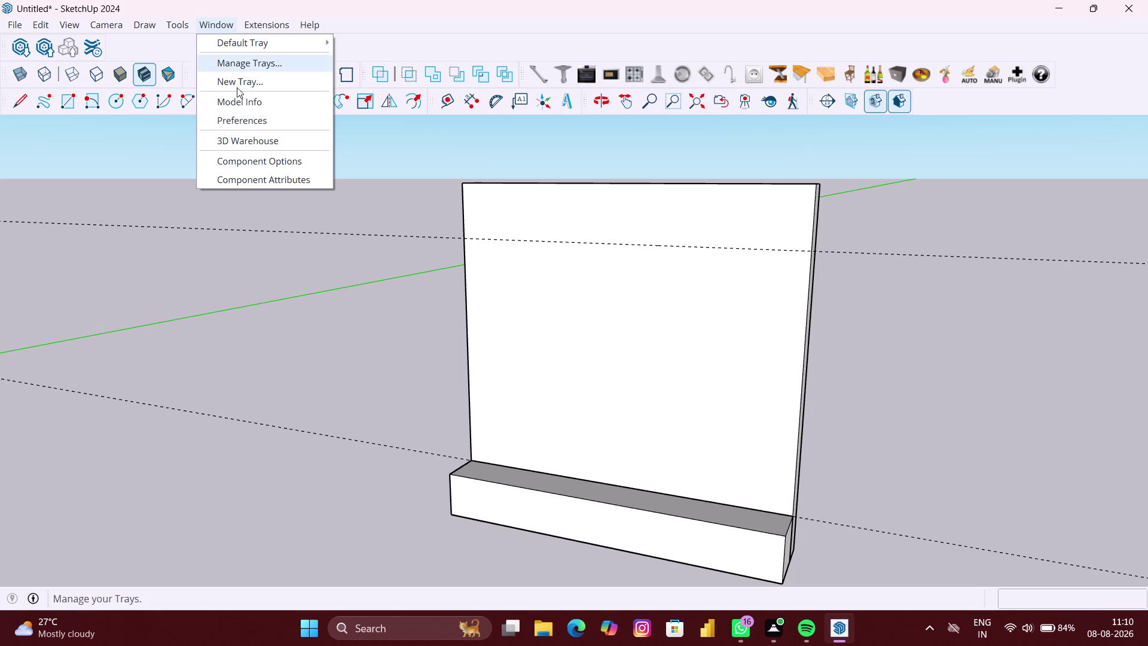
click(235, 102)
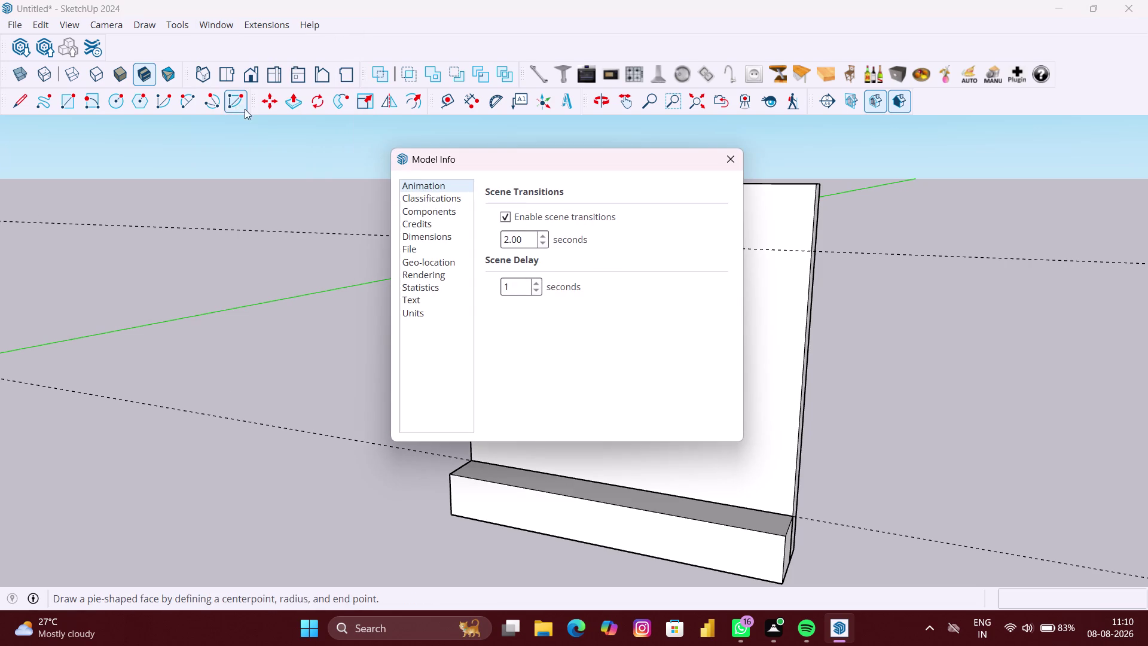
click(415, 317)
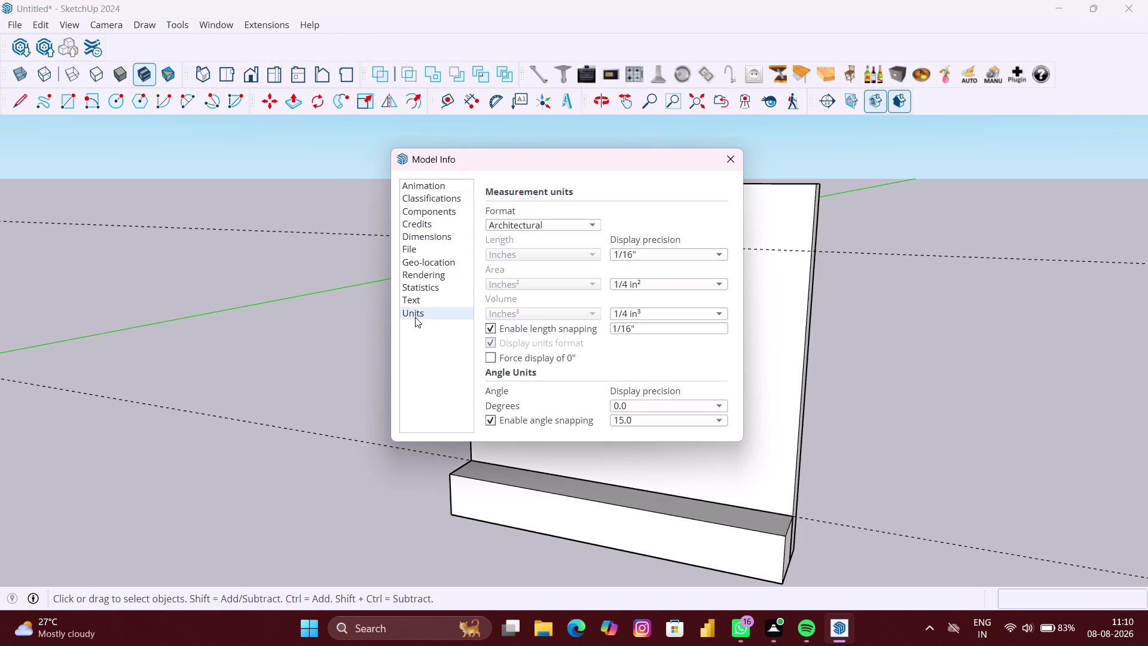
click(528, 229)
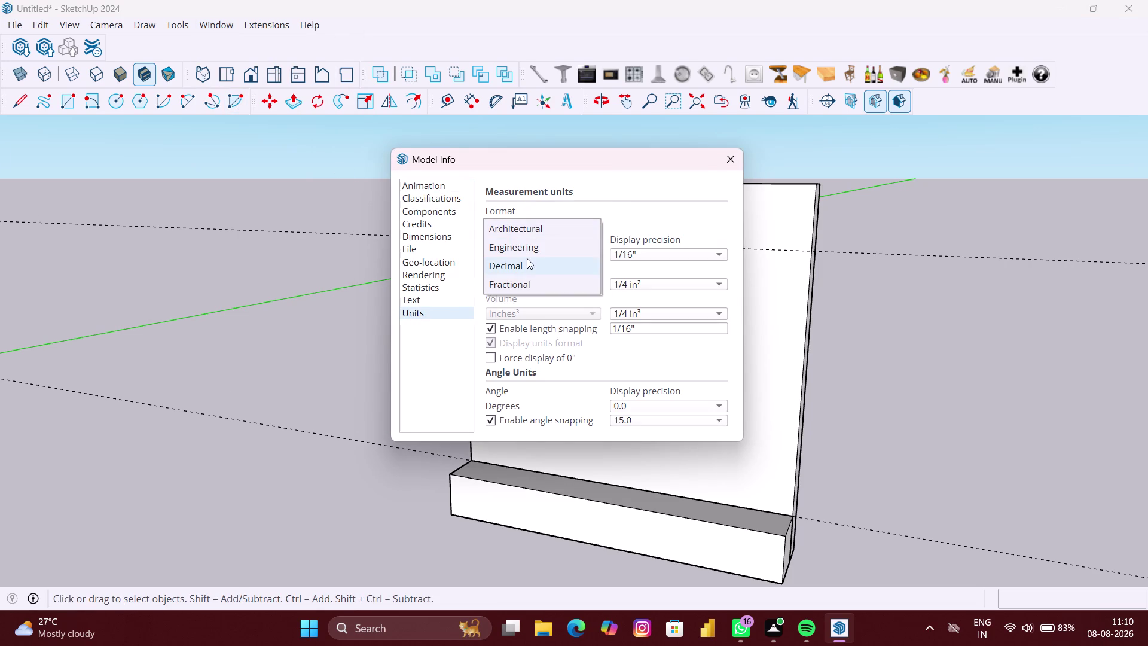
click(524, 264)
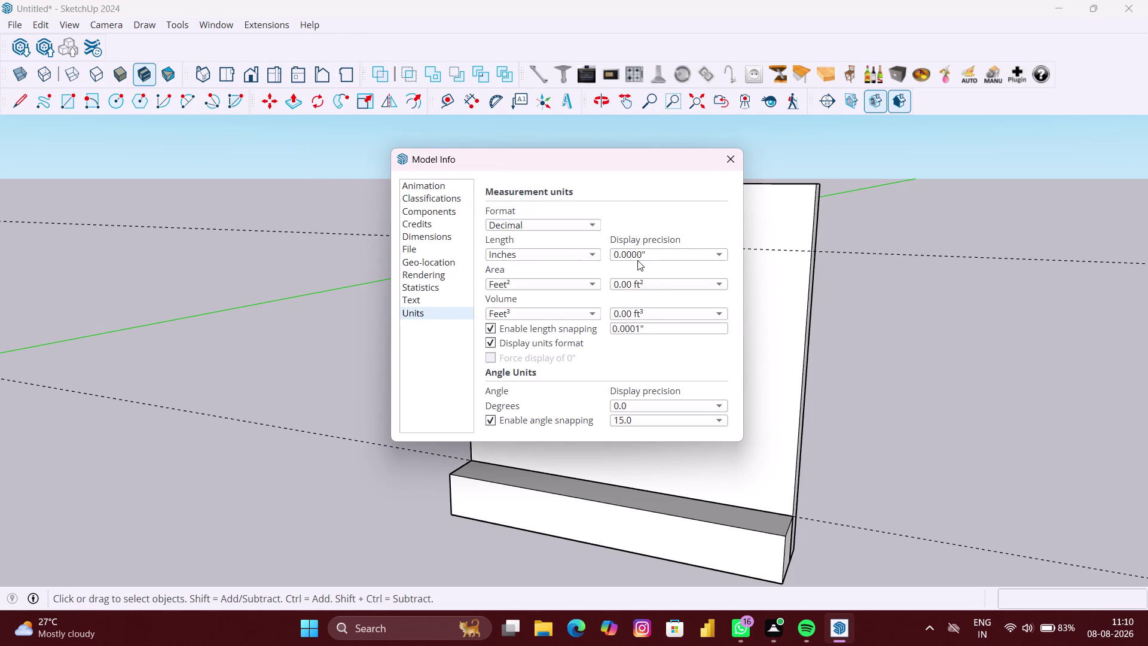
click(639, 256)
click(631, 205)
click(808, 245)
click(731, 158)
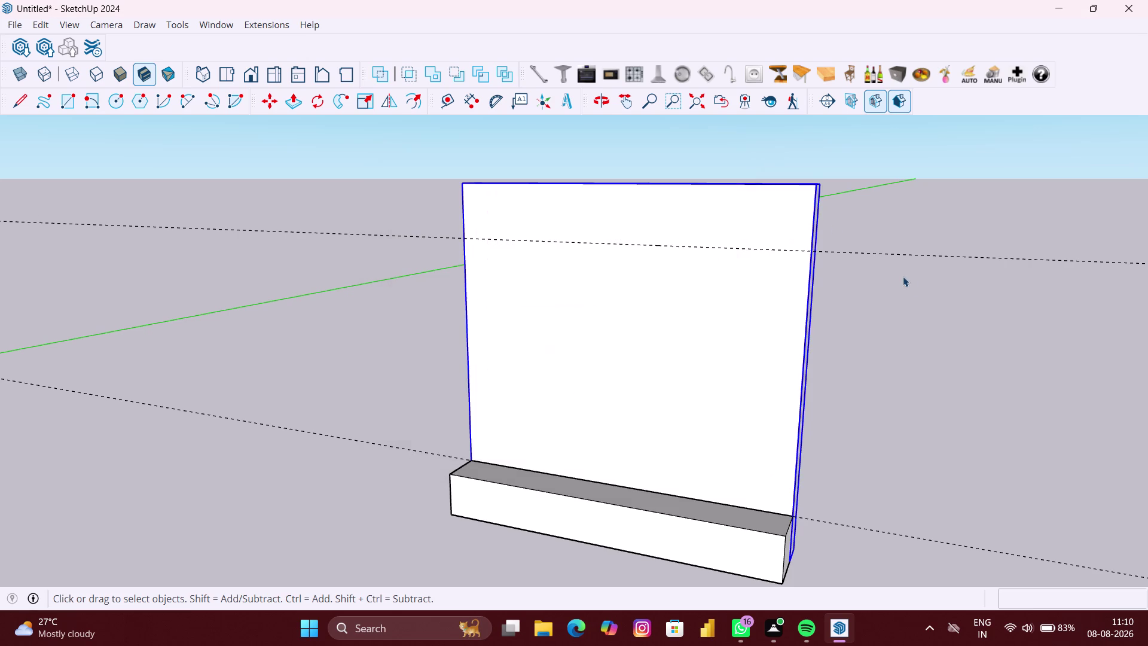
click(915, 291)
scroll(down, 3)
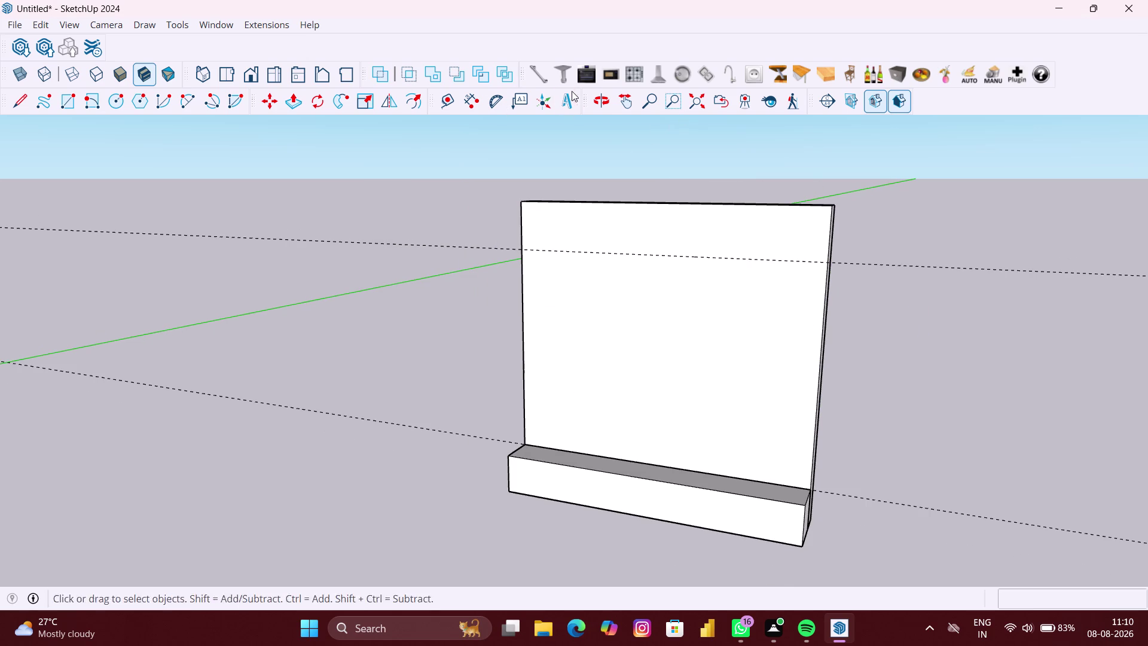
click(469, 101)
scroll(up, 3)
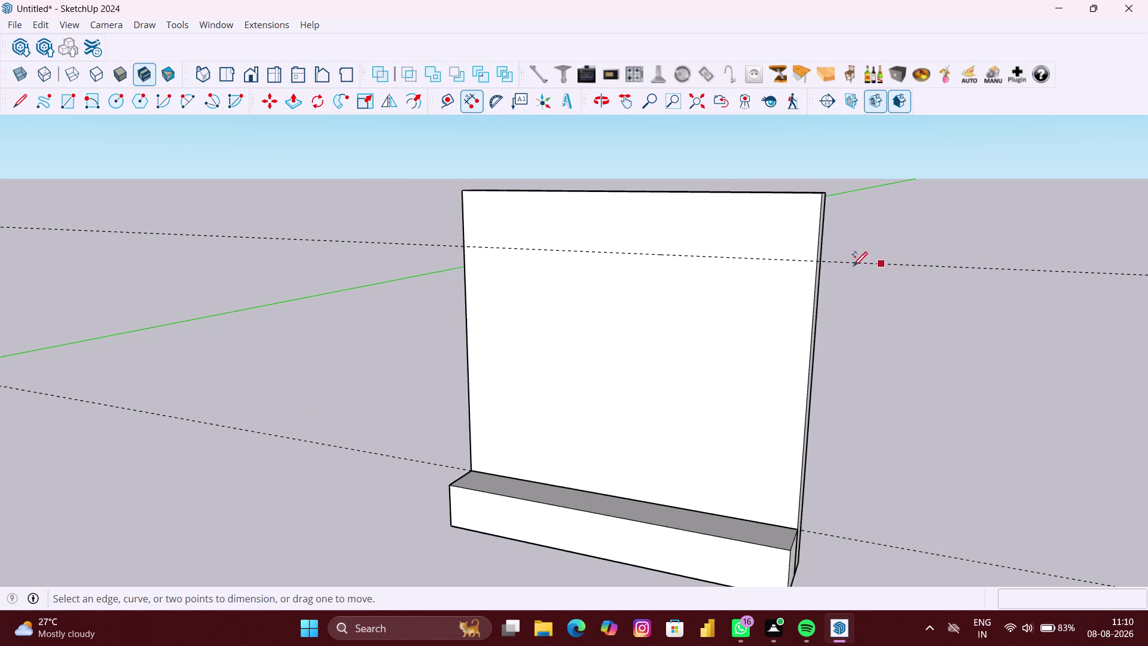
click(795, 258)
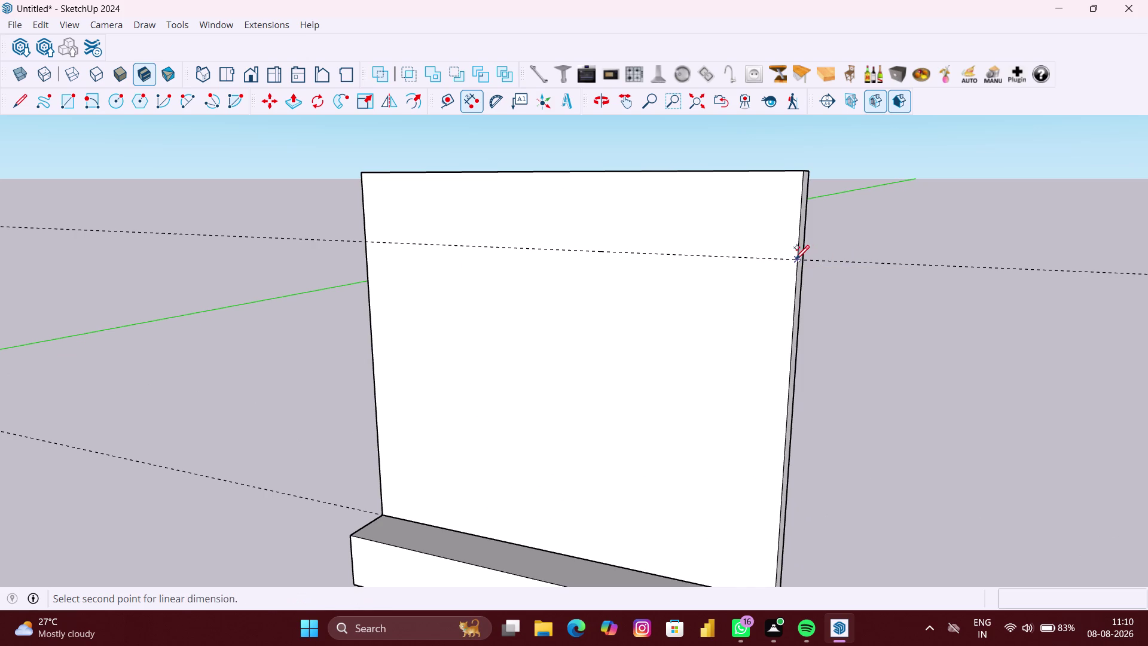
scroll(down, 3)
scroll(up, 3)
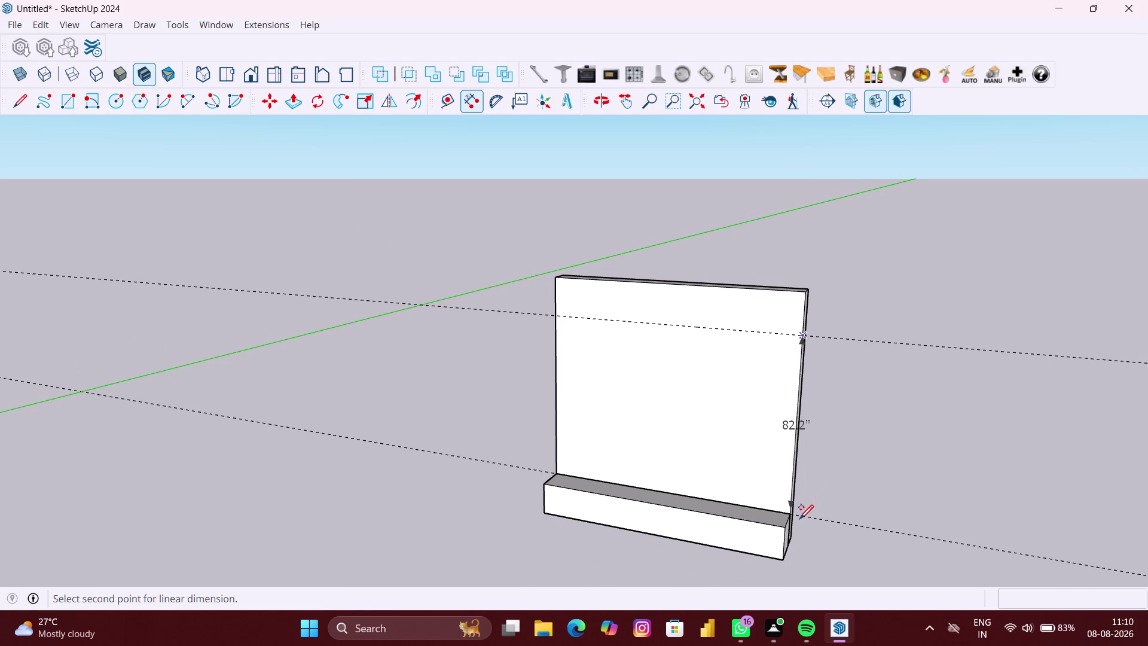
scroll(up, 3)
scroll(down, 3)
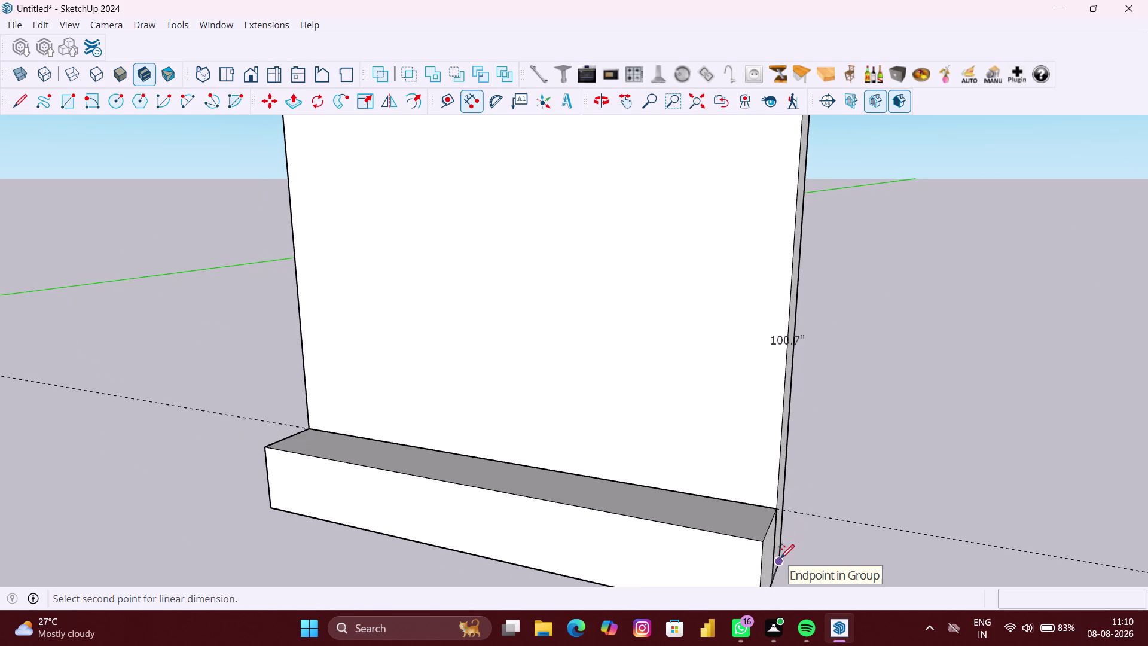
middle_drag(780, 557, 781, 506)
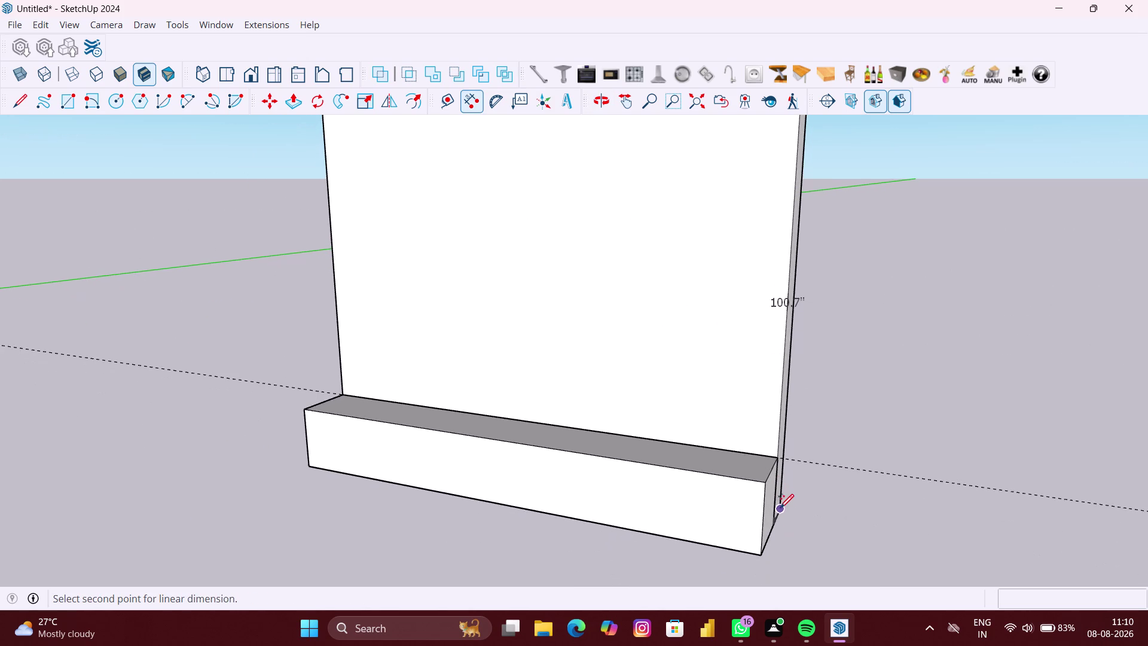
scroll(up, 3)
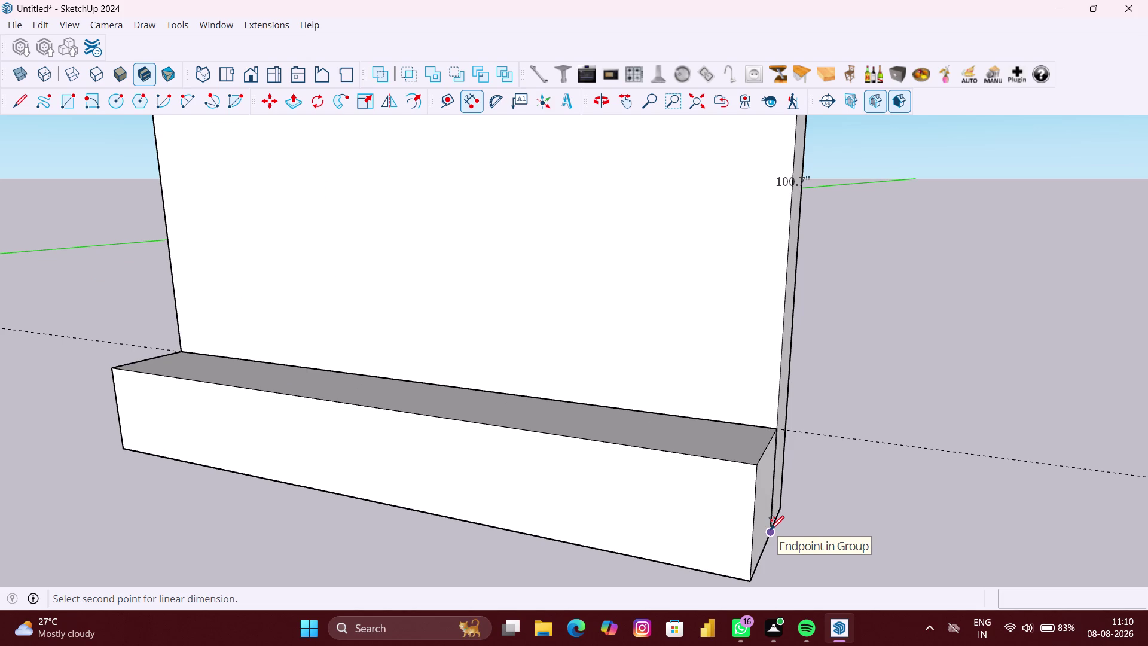
scroll(down, 3)
scroll(up, 3)
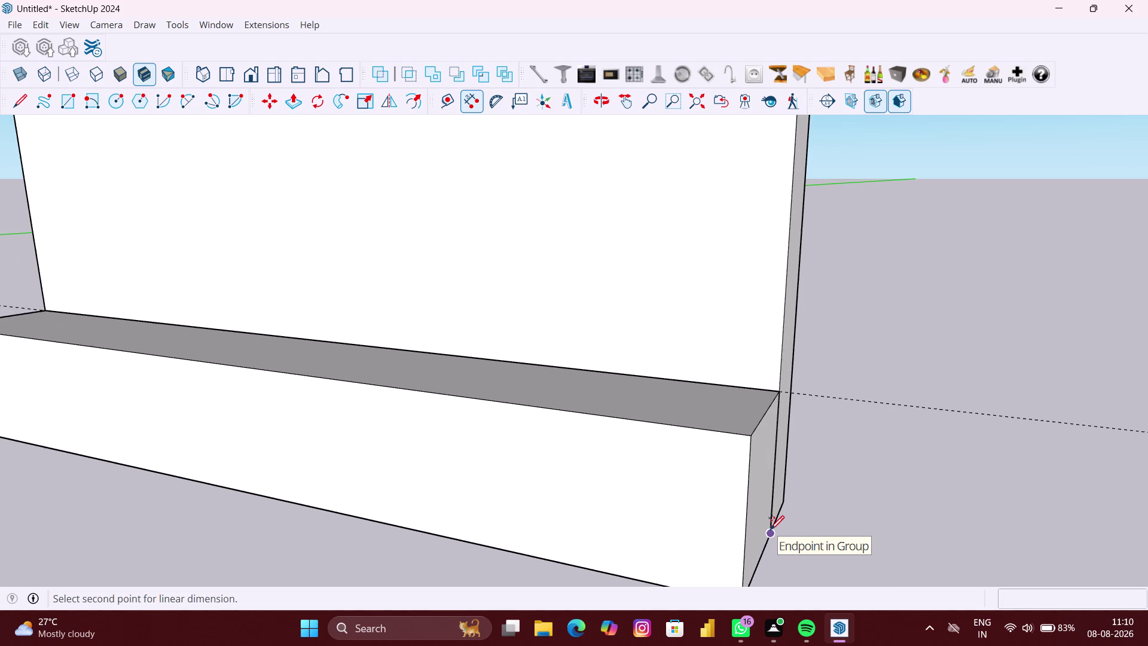
scroll(up, 3)
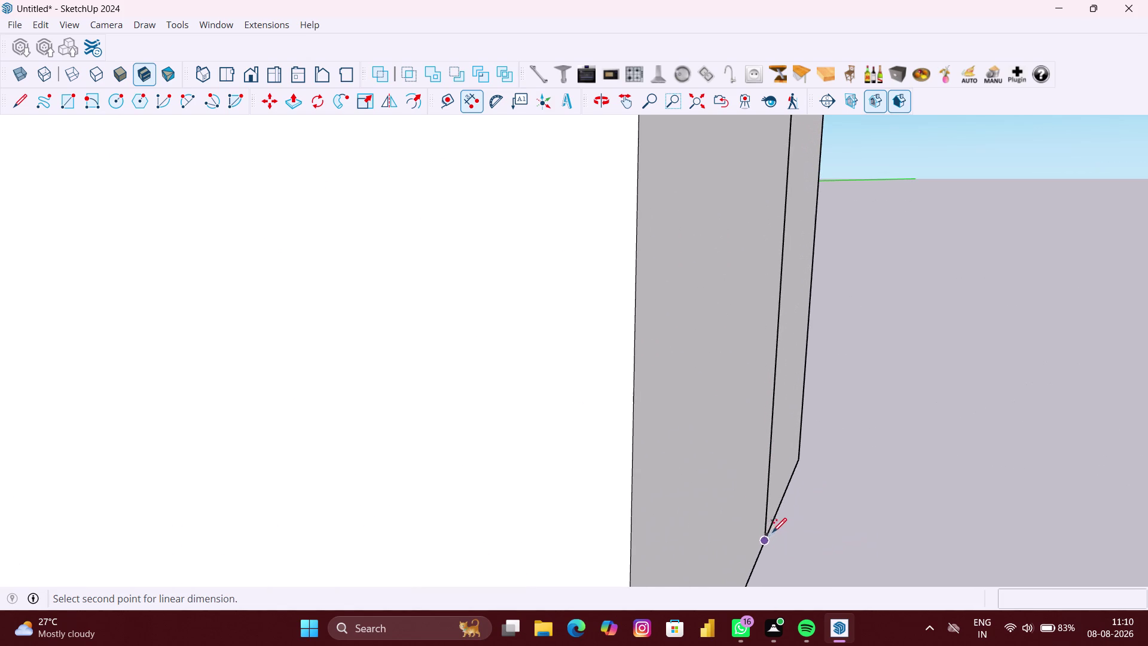
scroll(up, 3)
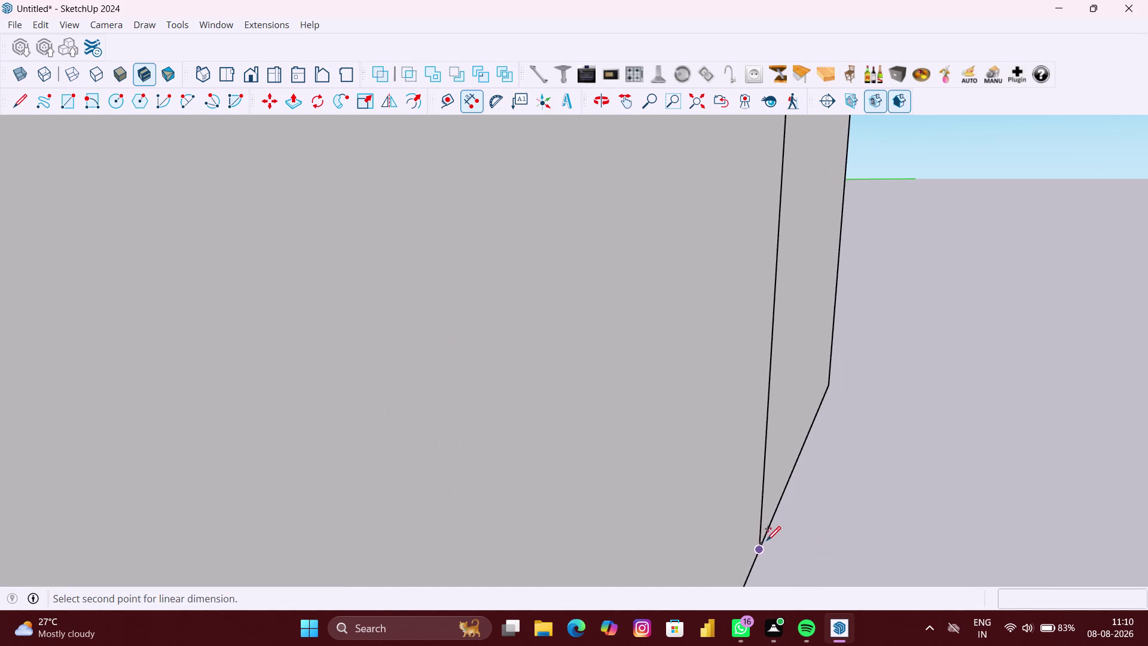
scroll(down, 3)
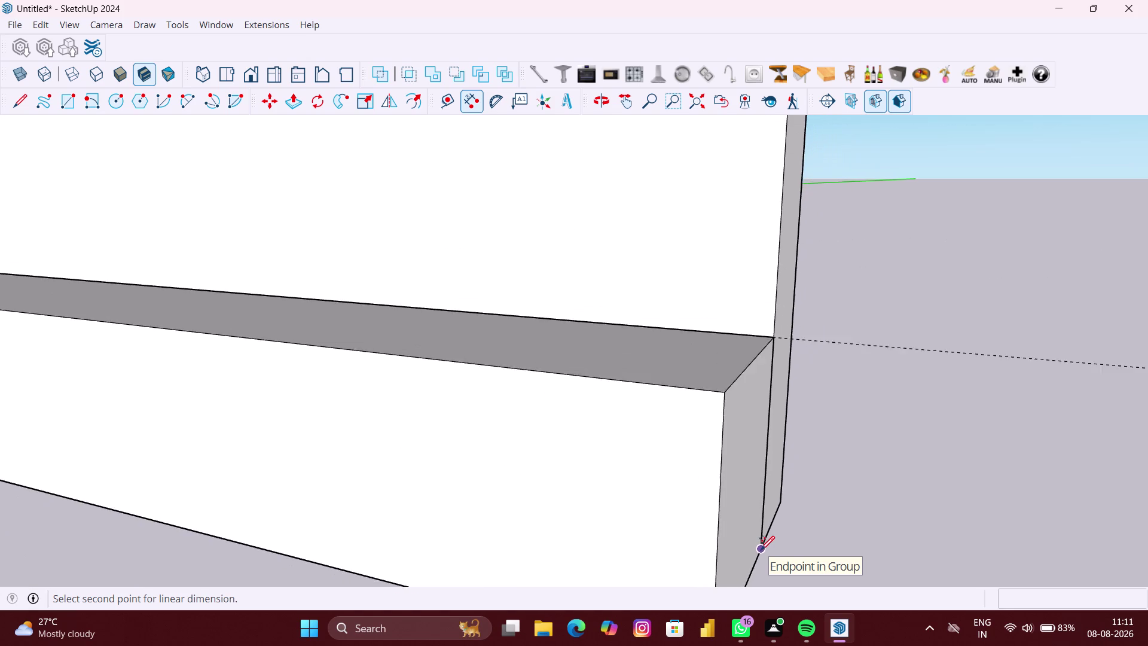
scroll(down, 3)
key(space)
scroll(down, 3)
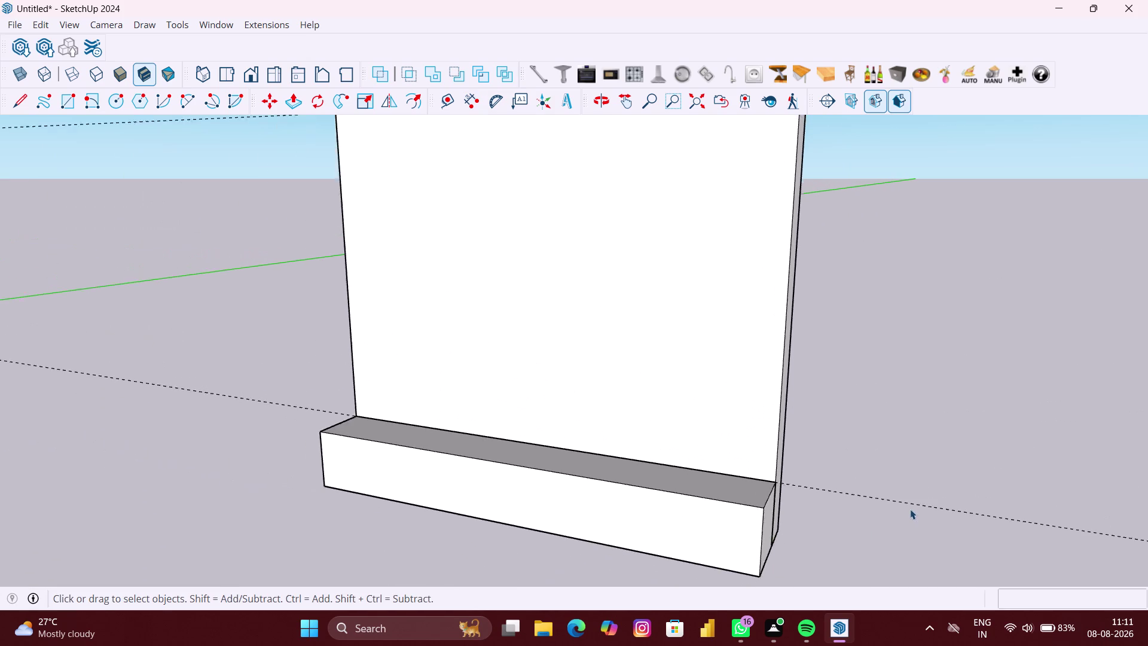
scroll(down, 3)
middle_drag(913, 478, 937, 473)
key(space)
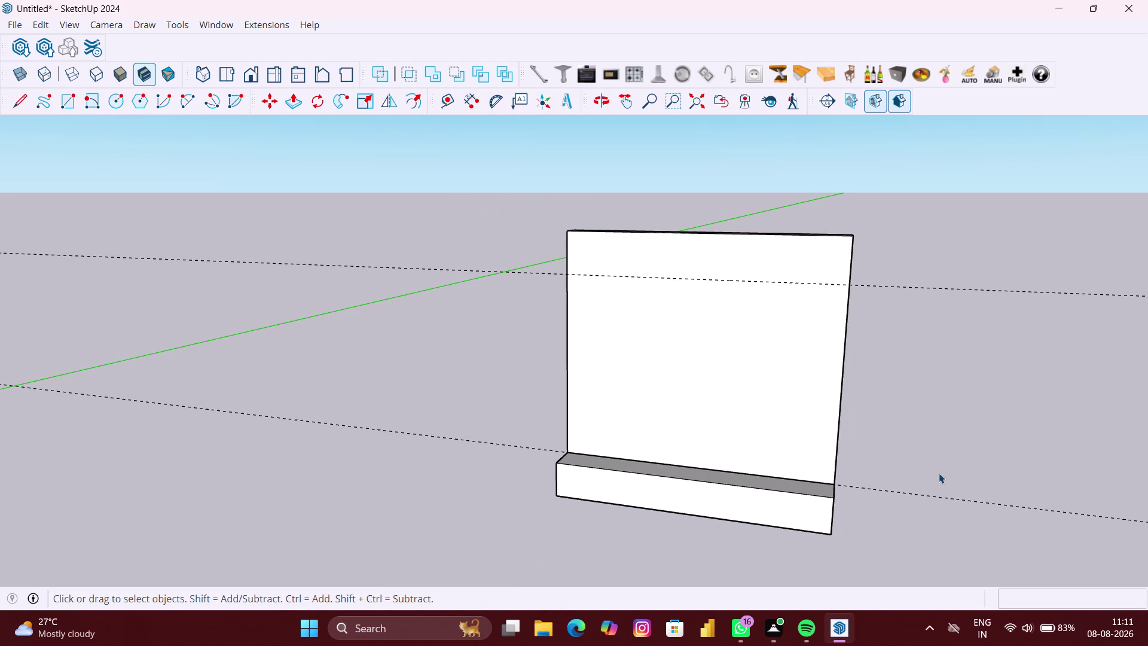
scroll(up, 3)
middle_drag(831, 439, 838, 440)
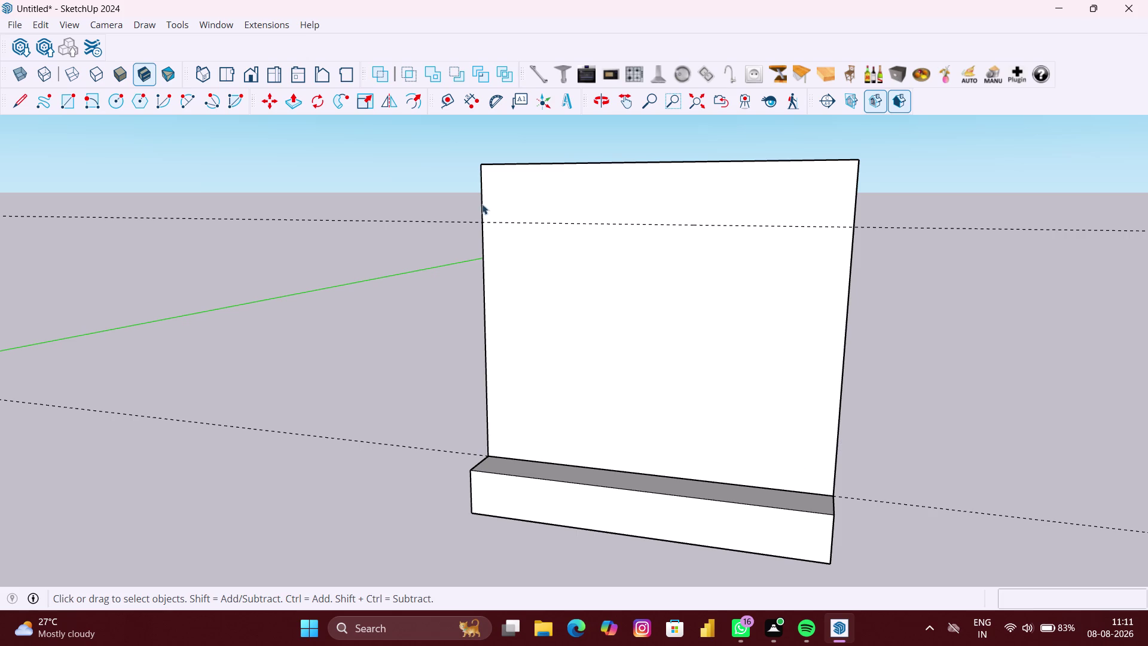
click(439, 100)
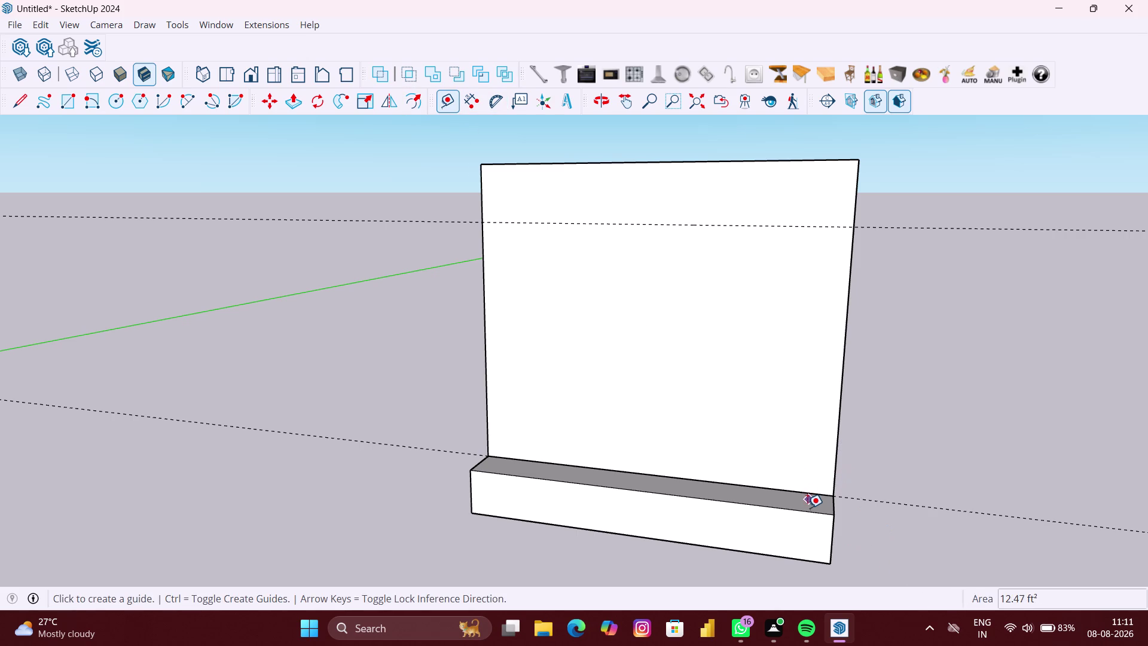
Add a guide line 4 inches straight up from the base's top edge.
scroll(up, 3)
scroll(up, 3)
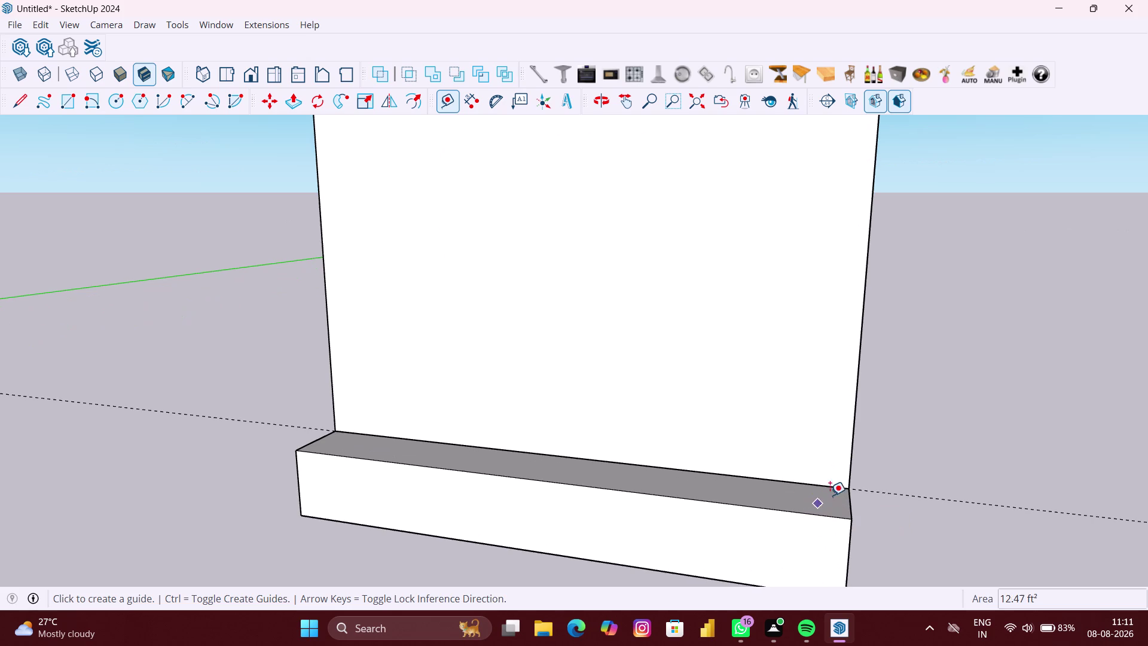
scroll(up, 3)
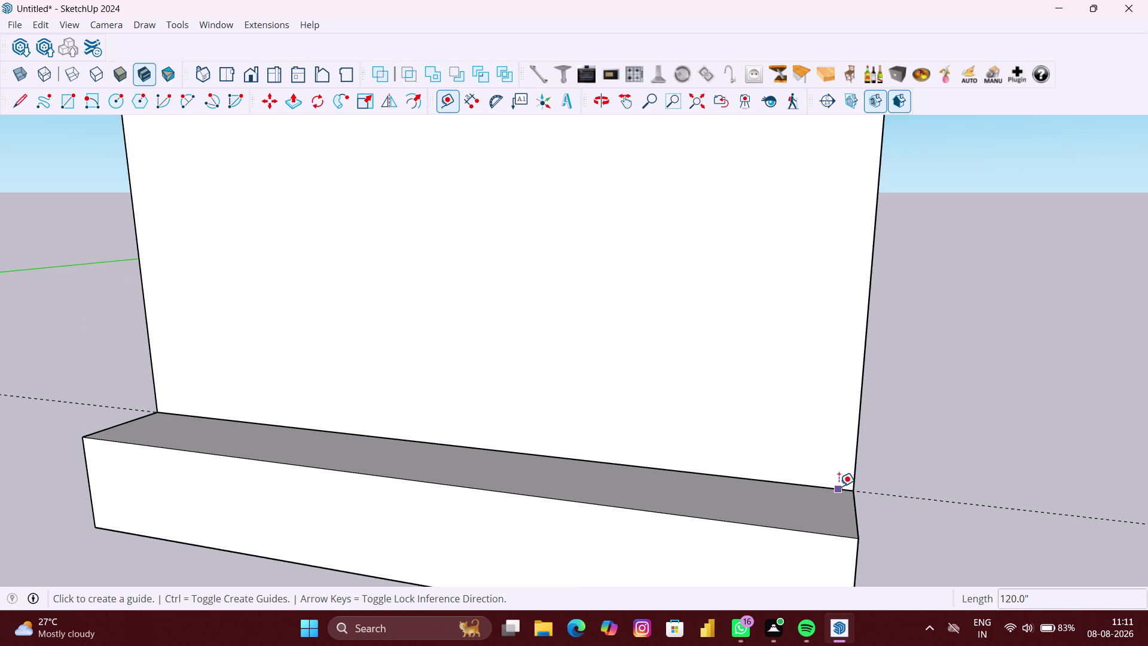
click(839, 486)
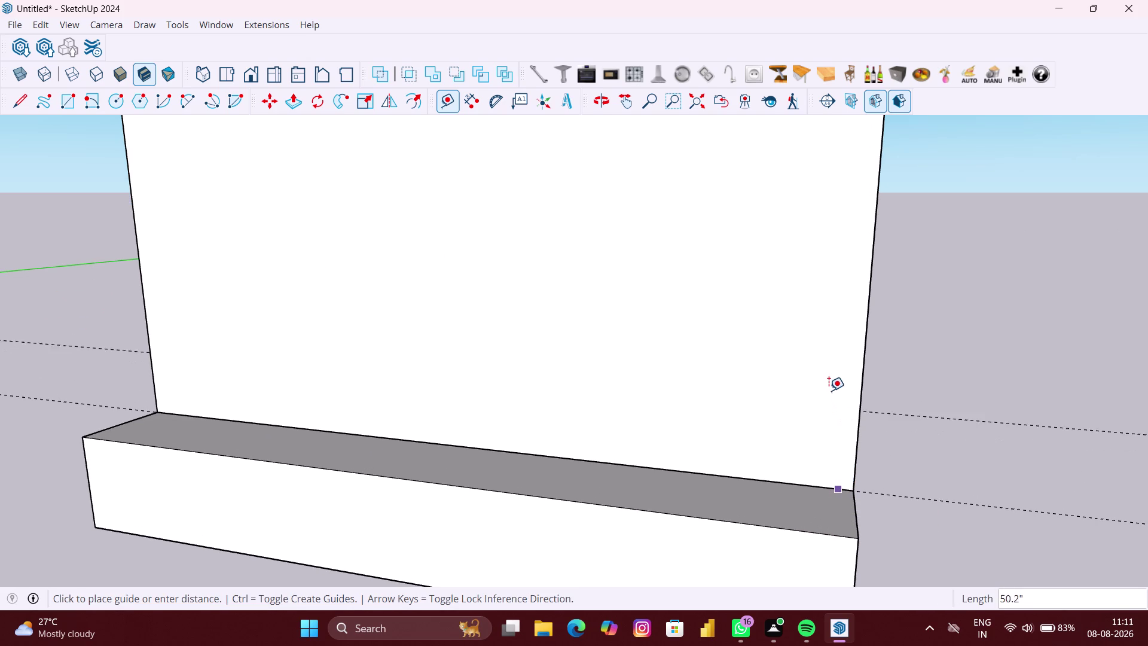
key(Up)
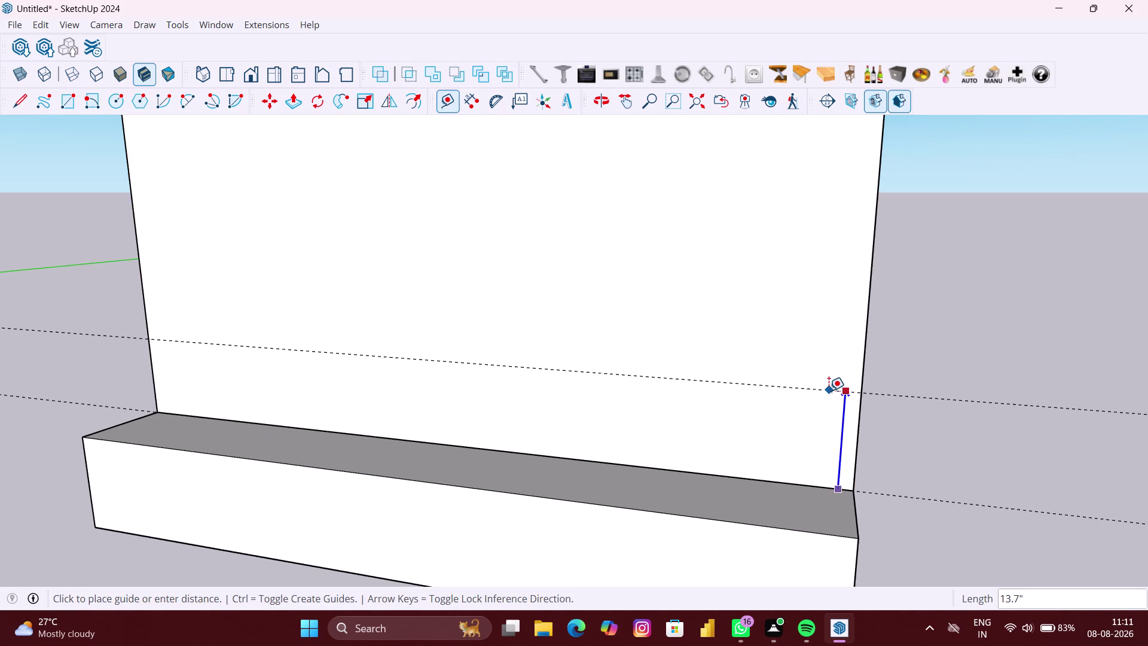
key(4)
key(shift+quotedbl)
key(Return)
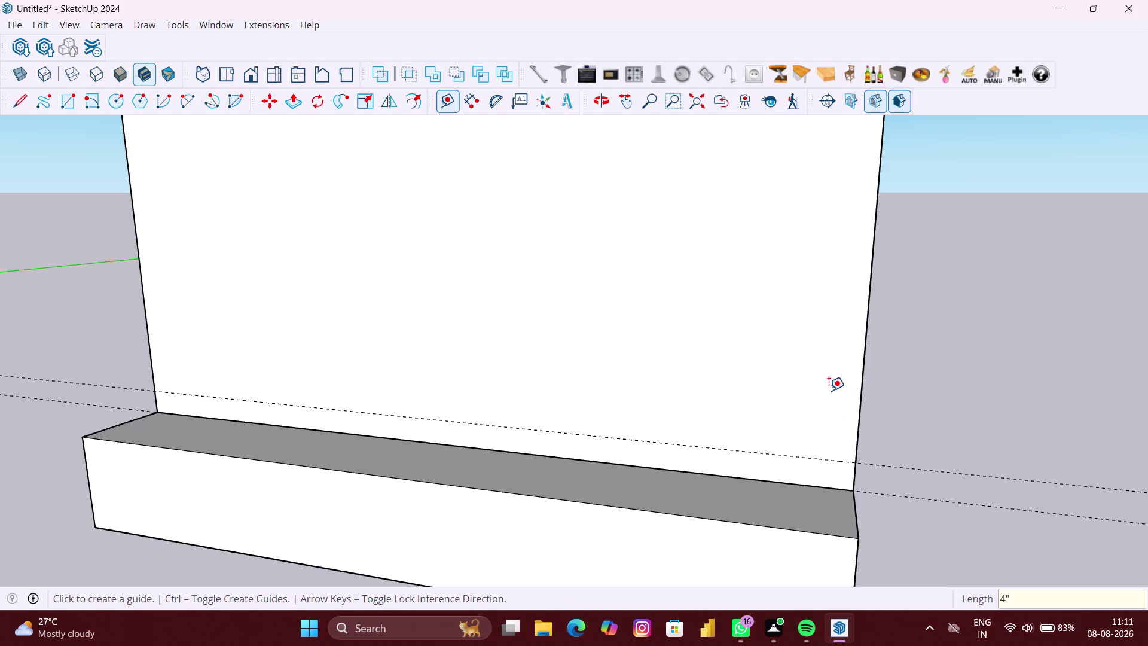
key(space)
Open the panel group for editing from its context menu.
scroll(down, 3)
middle_drag(833, 432, 870, 418)
right_click(965, 387)
click(994, 433)
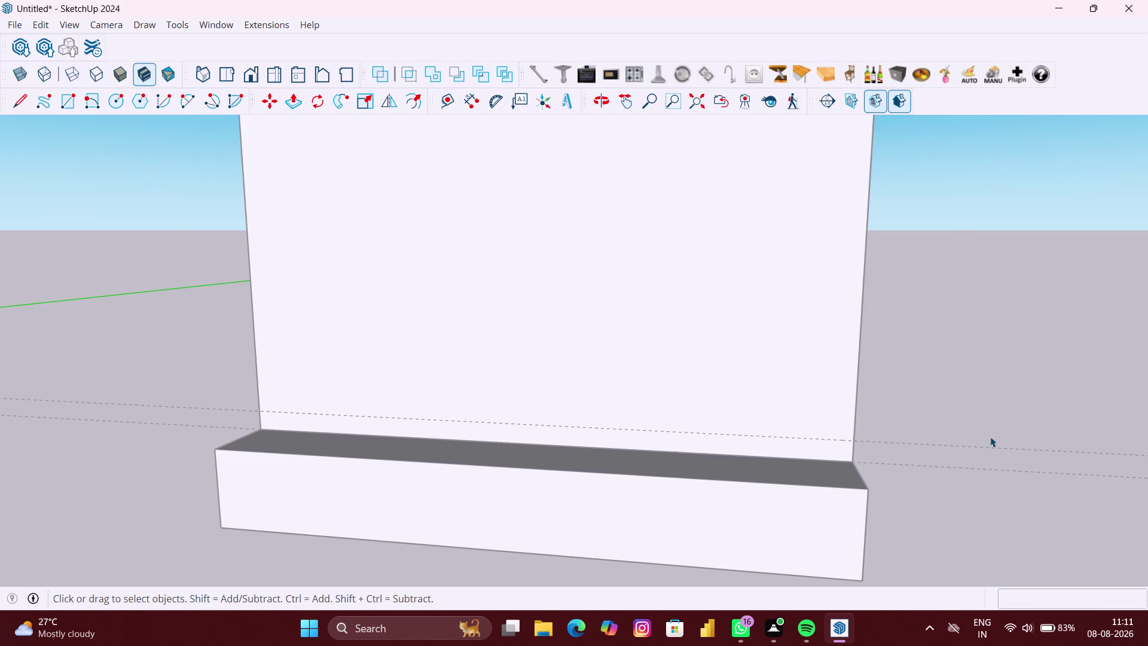
Draw a 68.34 by 1 inch rectangle starting at the panel's right edge.
key(r)
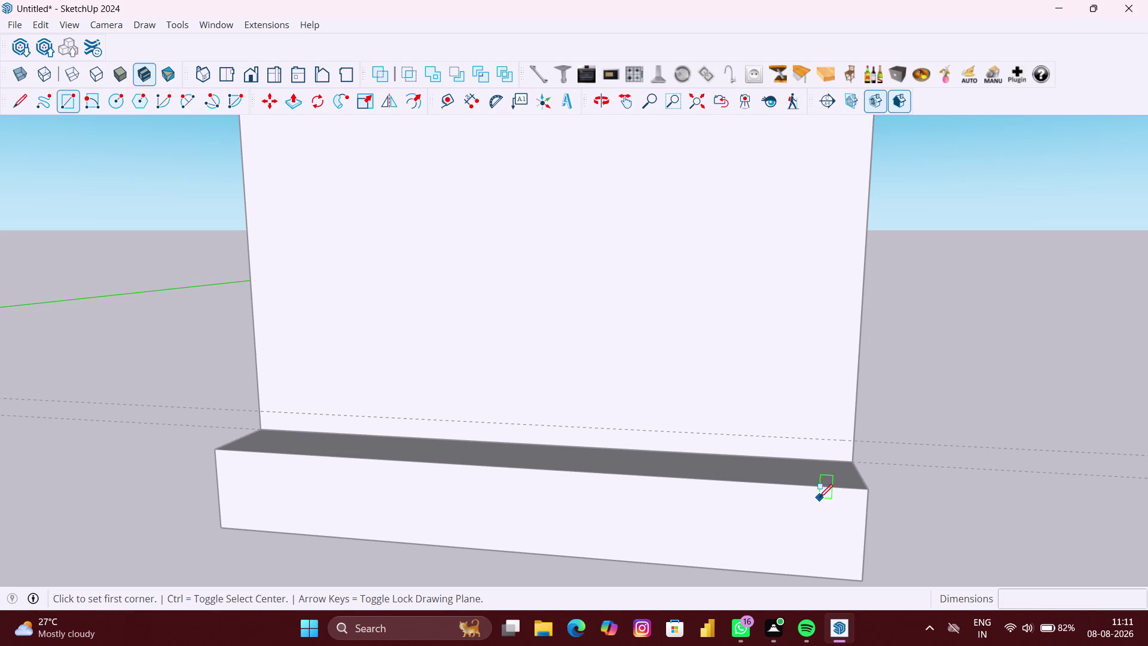
click(850, 438)
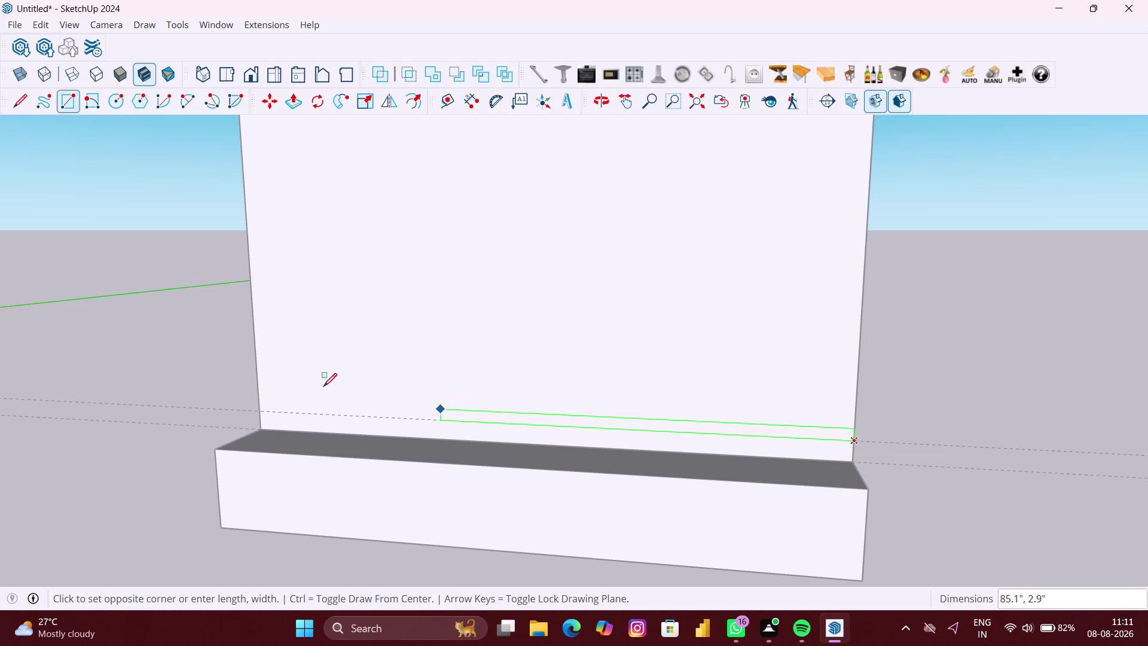
scroll(up, 3)
scroll(up, 3)
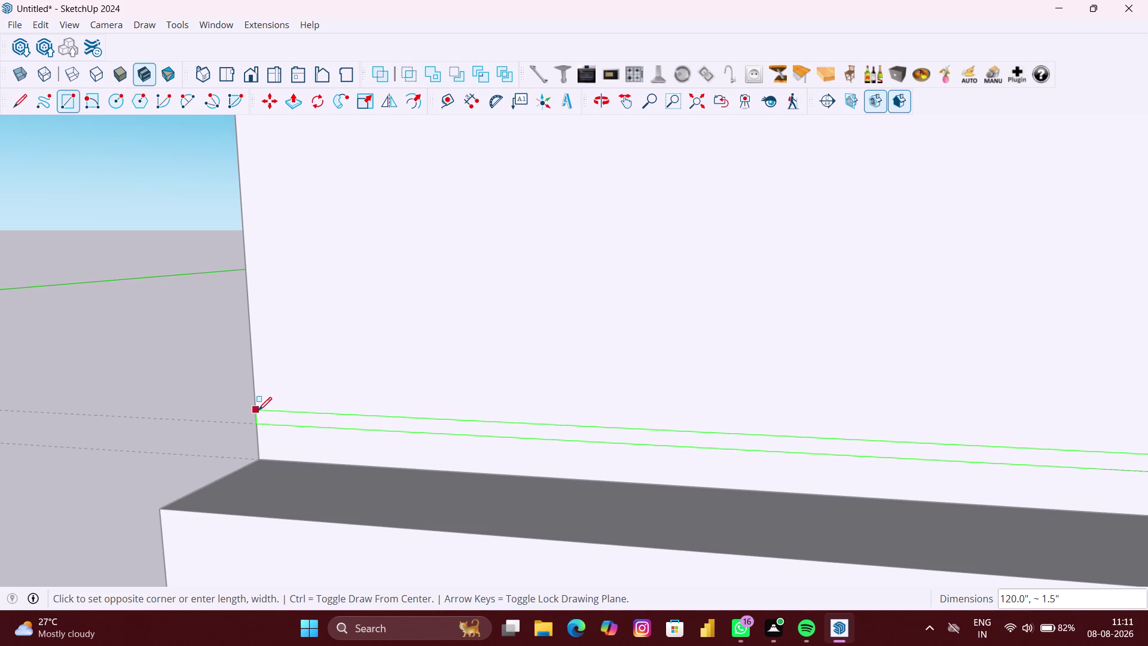
text(68.)
text(34)
key(shift+quotedbl)
key(comma)
key(1)
key(shift+quotedbl)
key(Return)
scroll(down, 3)
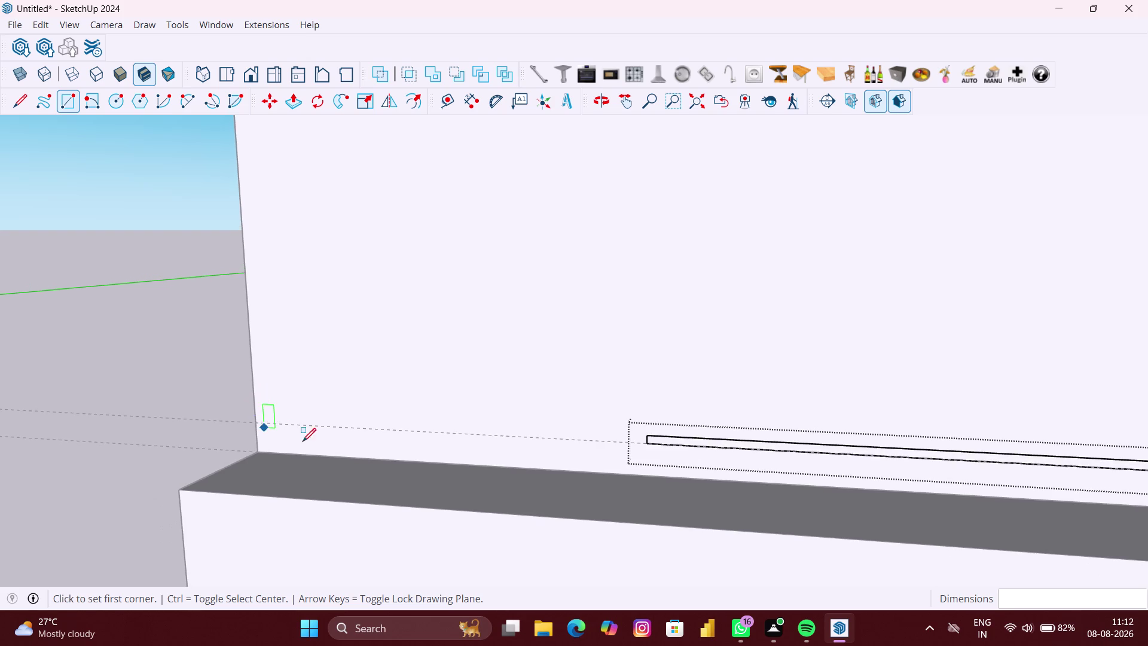
scroll(down, 3)
key(space)
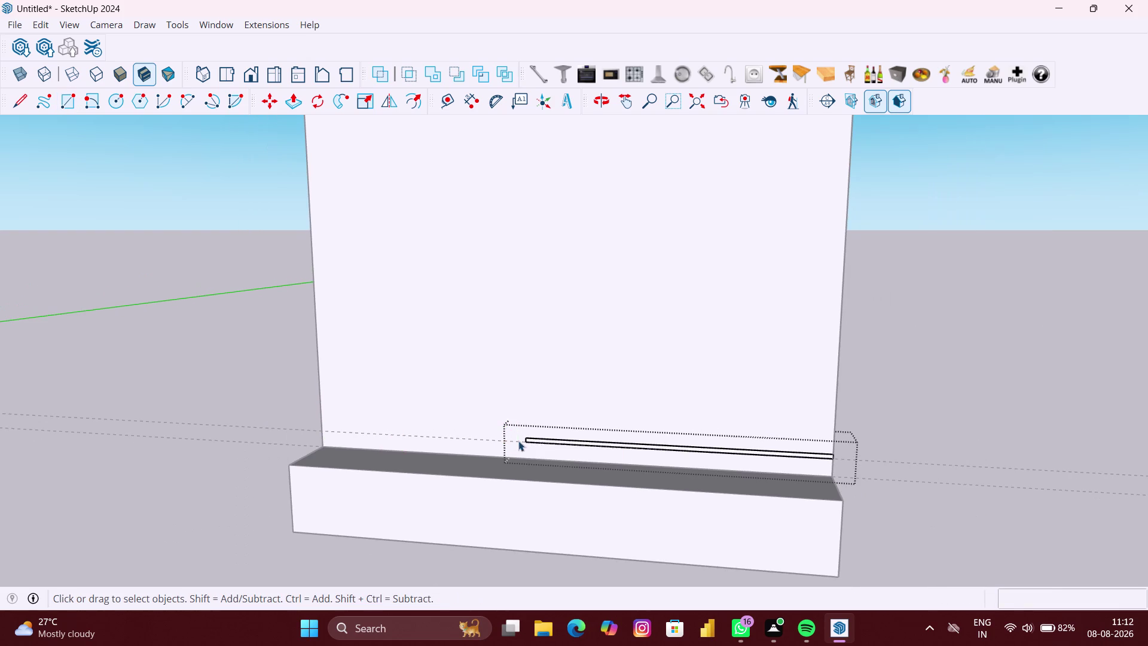
Zoom in and back out to inspect the new strip on the panel.
scroll(up, 3)
scroll(up, 3)
scroll(up, 3)
scroll(up, 3)
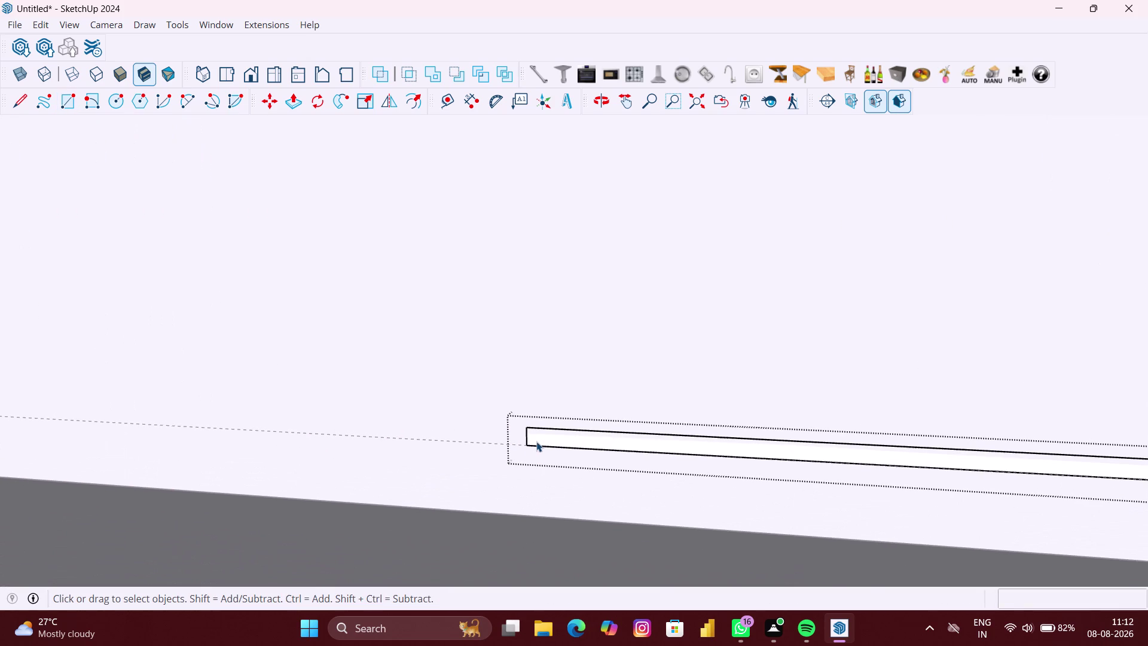
scroll(down, 3)
scroll(down, 3)
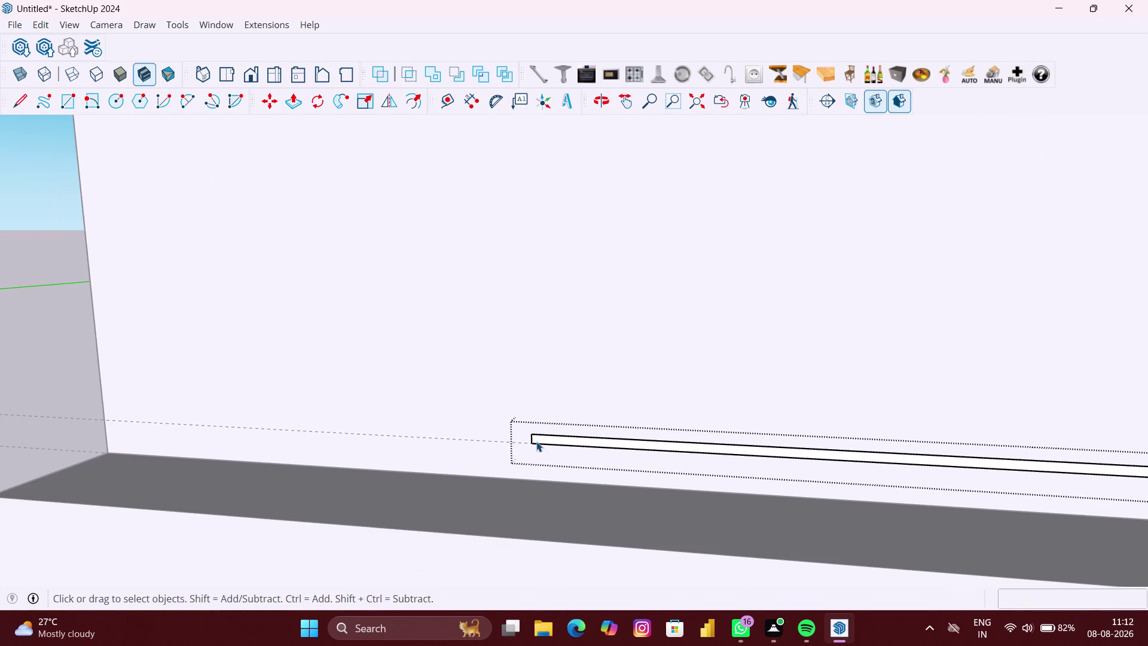
scroll(down, 3)
scroll(down, 3)
scroll(down, 3)
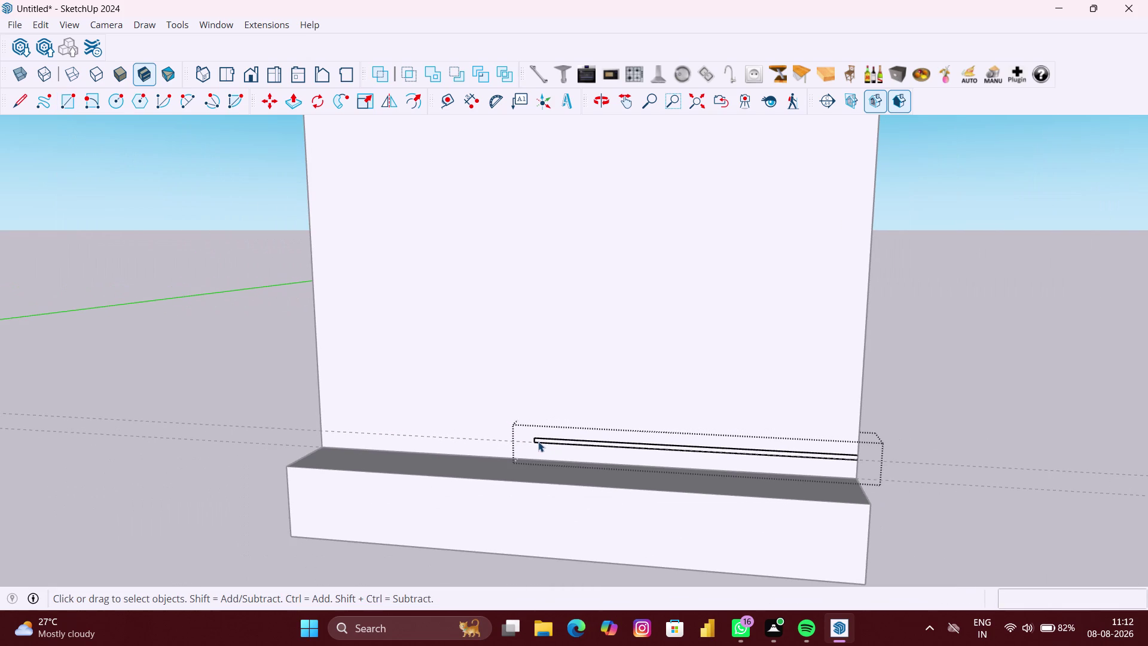
scroll(down, 3)
scroll(down, 3)
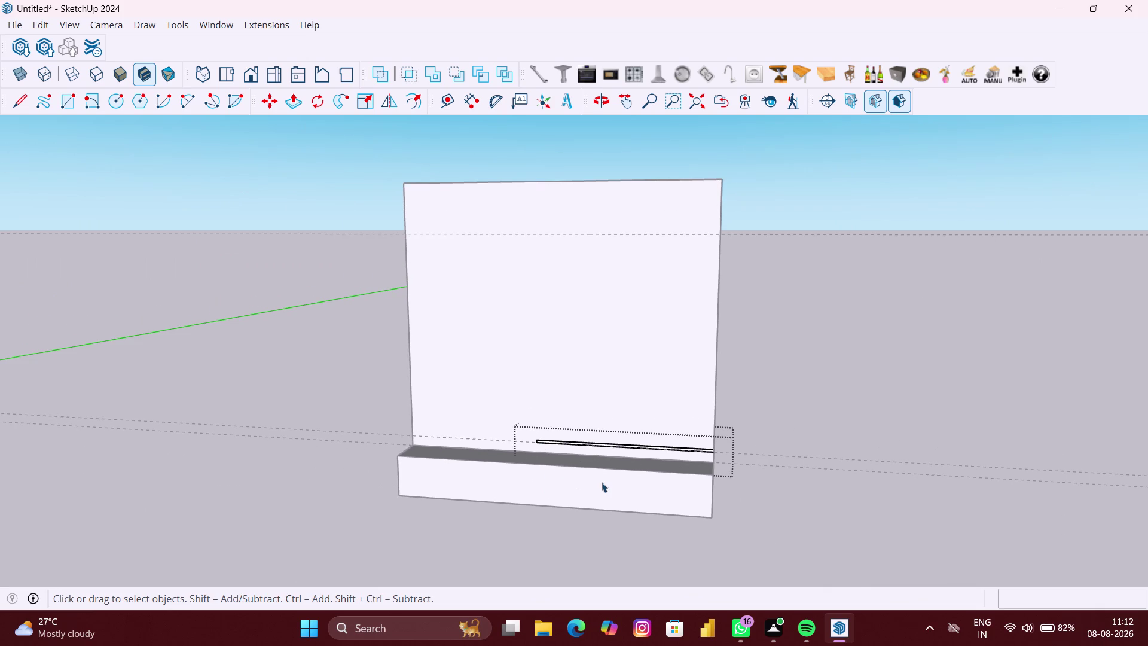
scroll(up, 3)
middle_drag(541, 444, 604, 454)
scroll(down, 3)
click(849, 469)
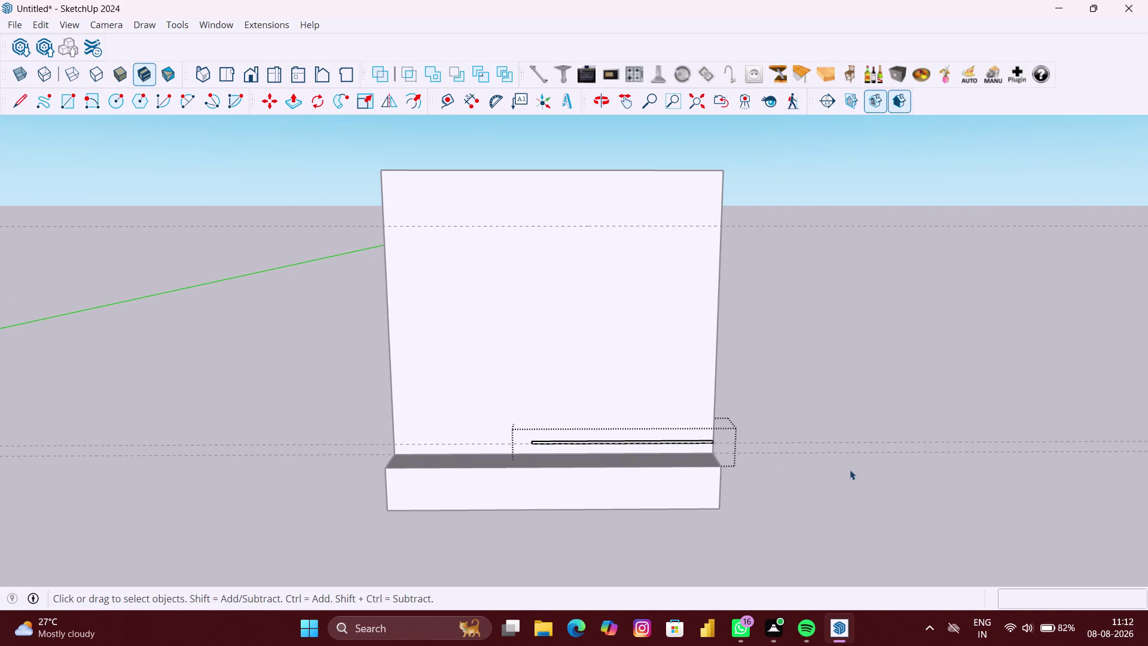
scroll(down, 3)
click(837, 395)
click(836, 395)
key(space)
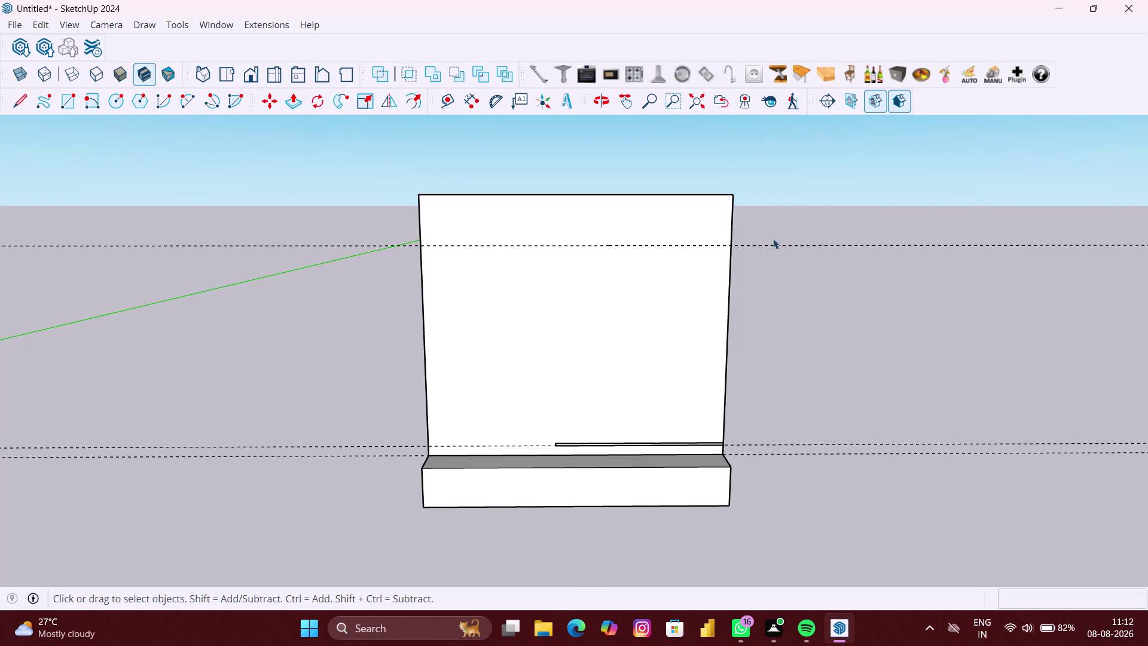
click(470, 98)
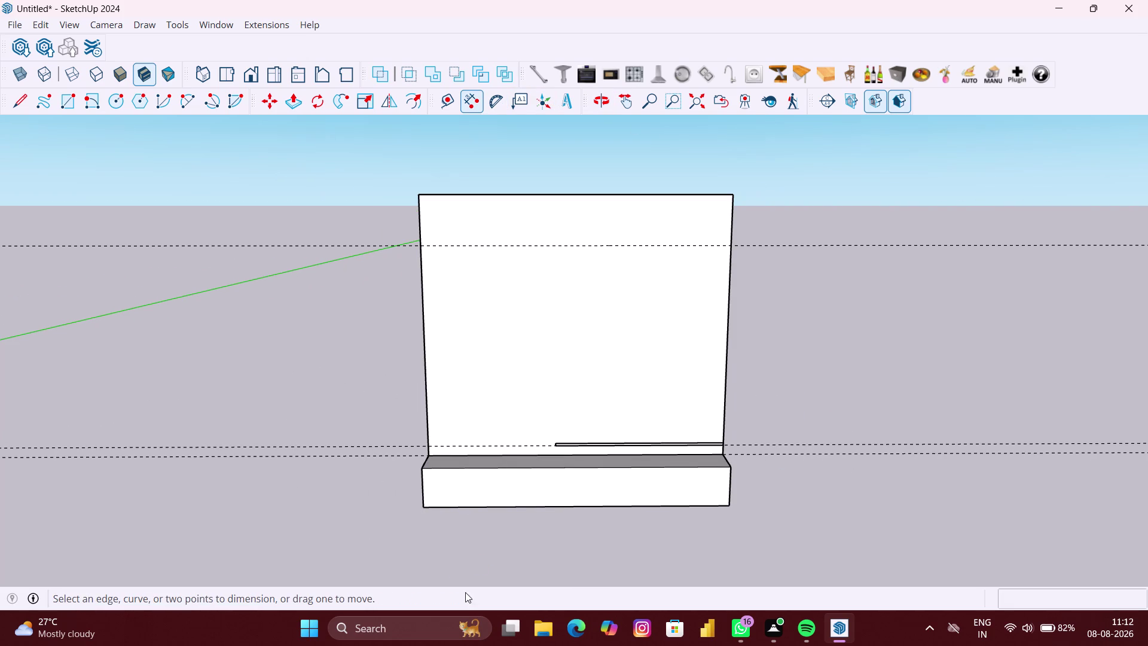
click(421, 506)
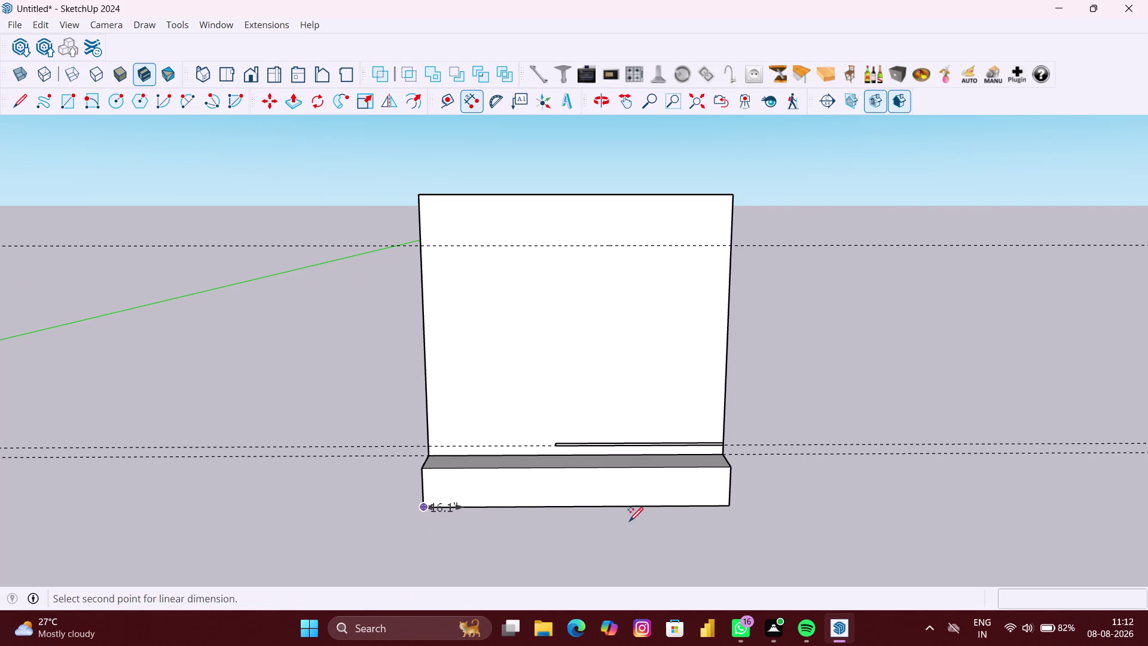
scroll(up, 3)
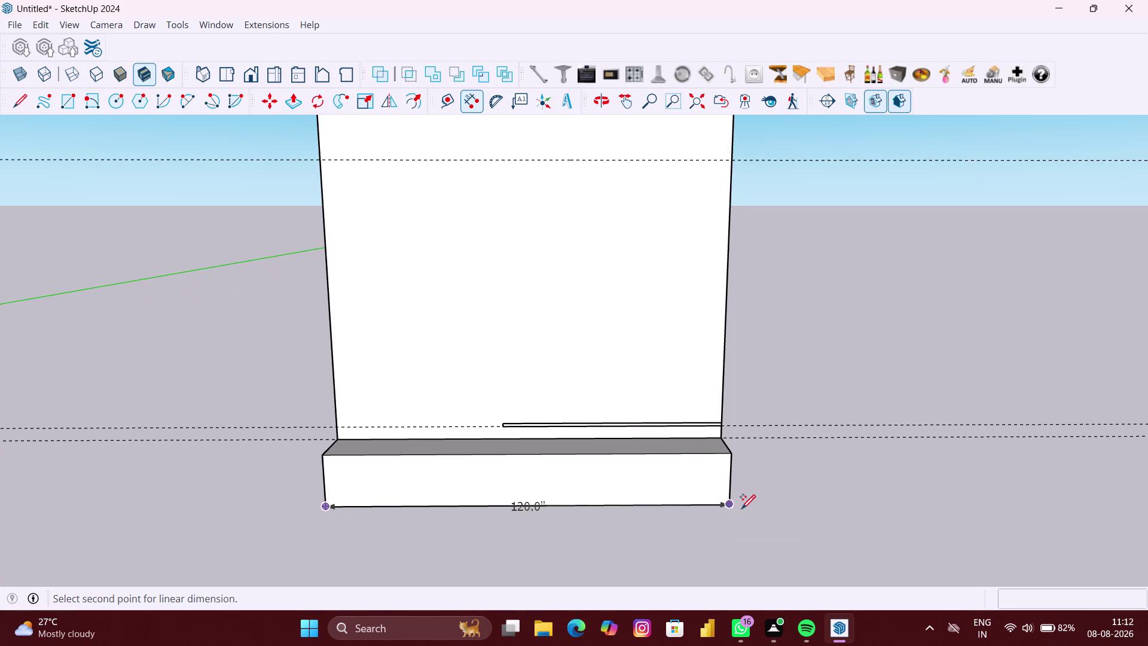
scroll(up, 3)
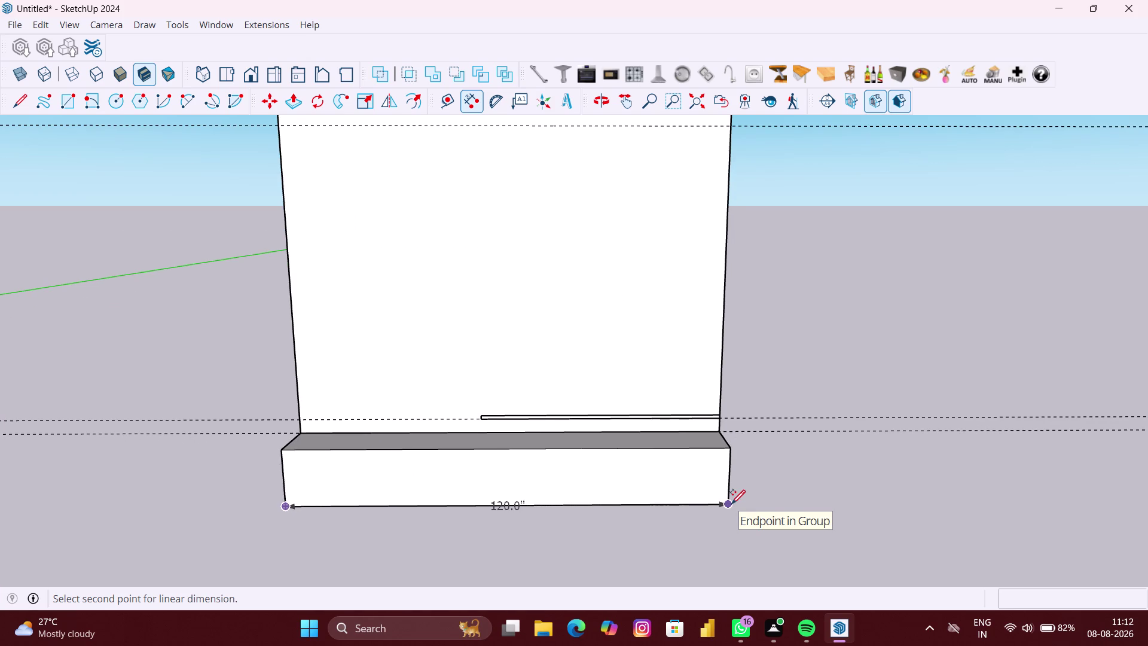
key(space)
scroll(down, 3)
middle_drag(545, 495, 585, 505)
scroll(up, 3)
scroll(up, 3)
middle_drag(343, 494, 443, 498)
key(p)
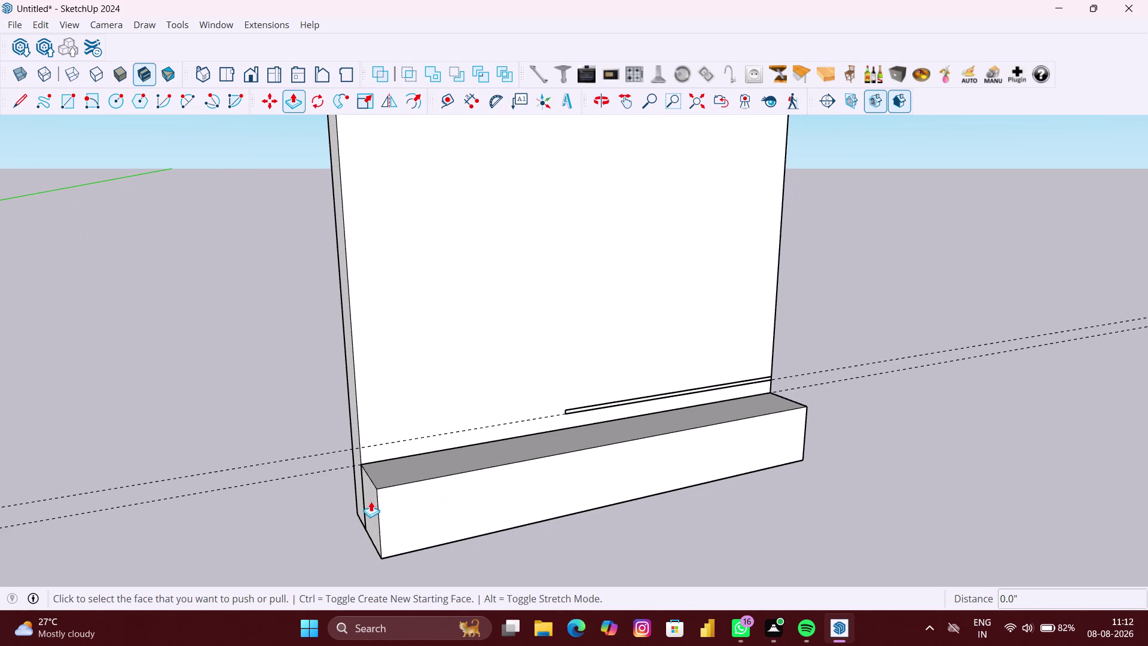
Inside the group, Push/Pull the base's end face inward to shorten it.
key(space)
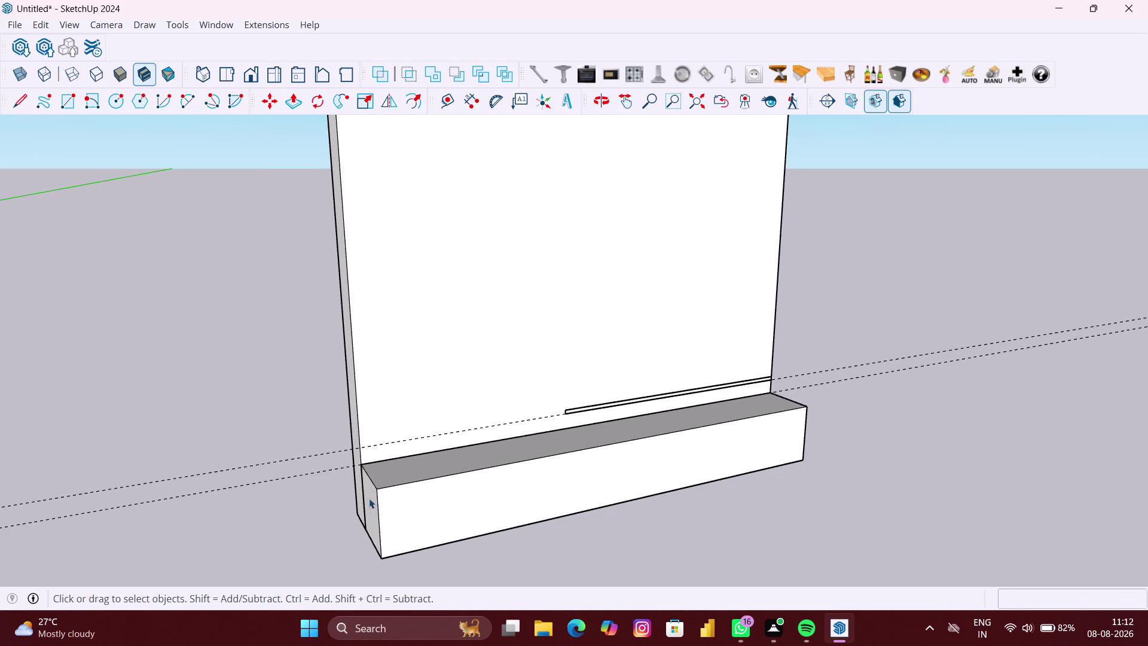
scroll(up, 3)
double_click(383, 510)
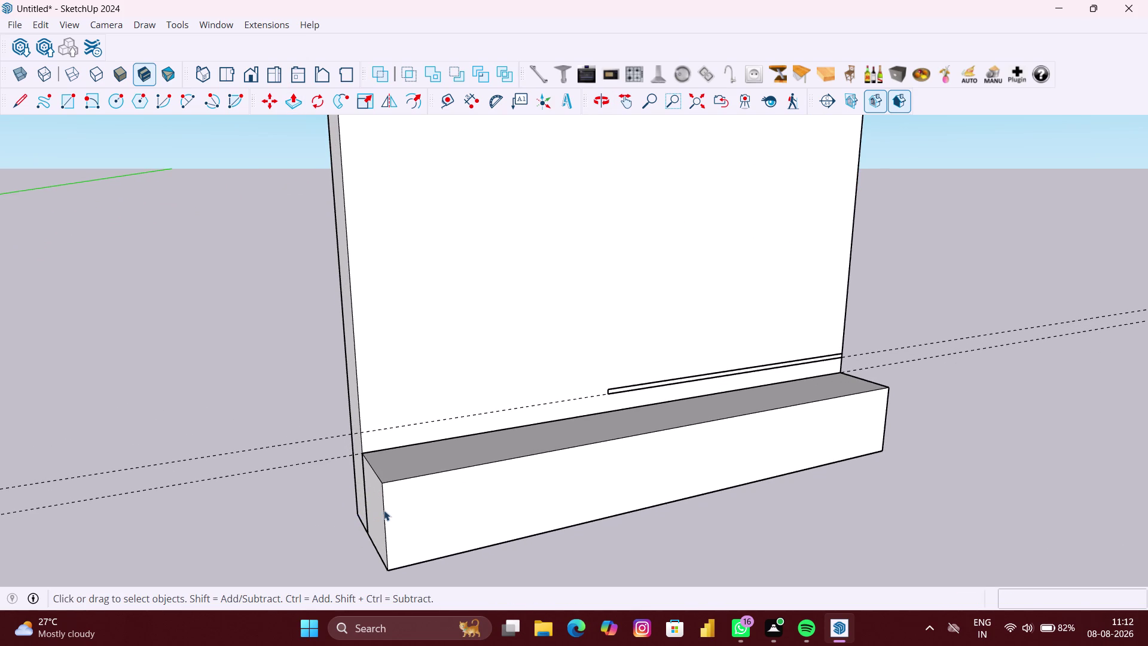
key(p)
click(375, 513)
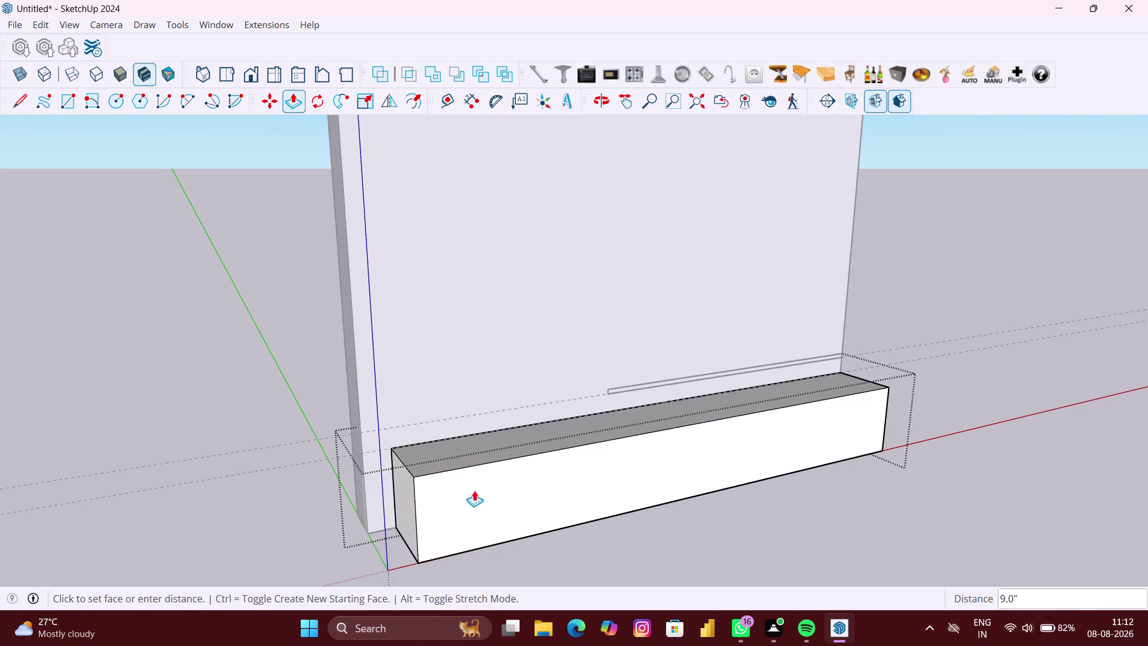
scroll(up, 3)
scroll(up, 3)
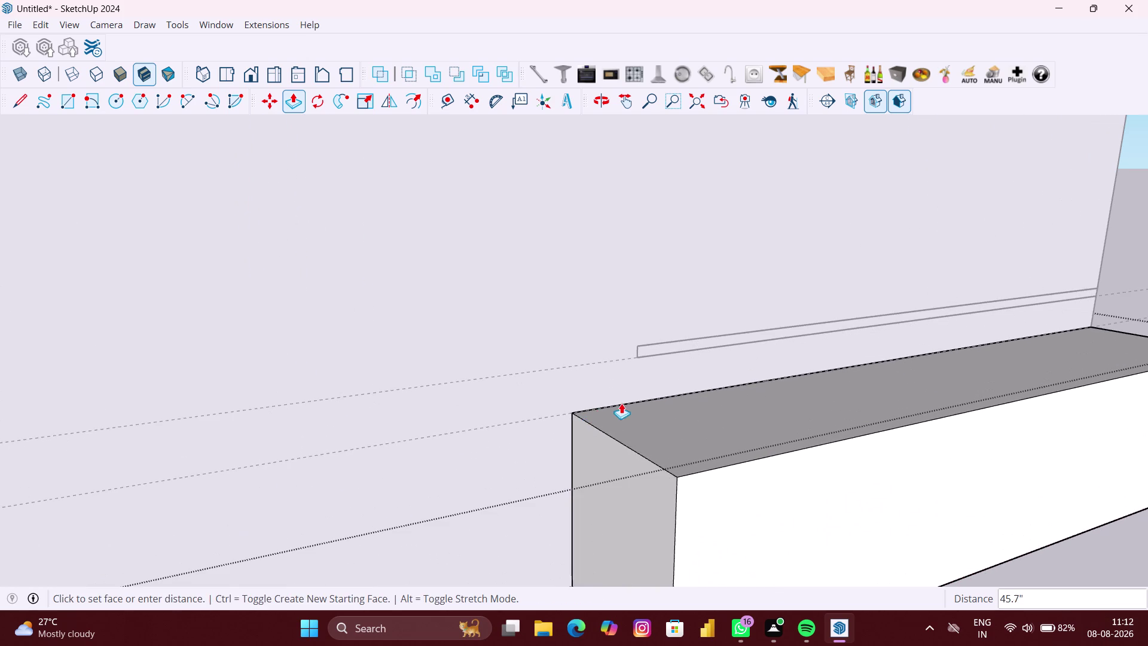
click(636, 352)
scroll(down, 3)
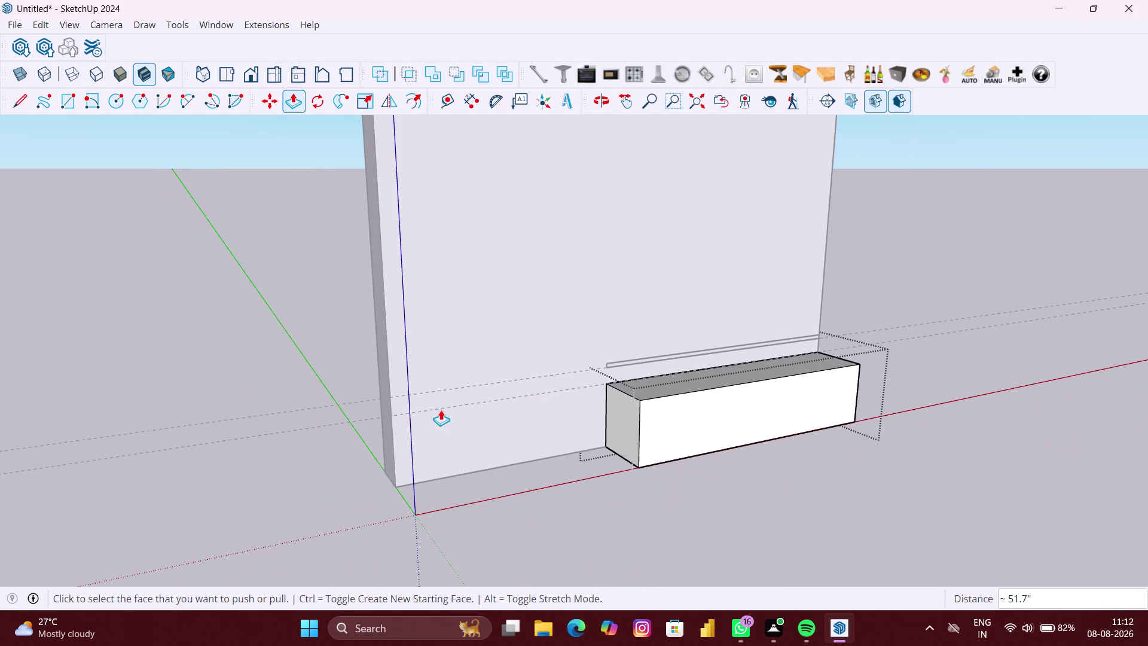
scroll(down, 3)
key(space)
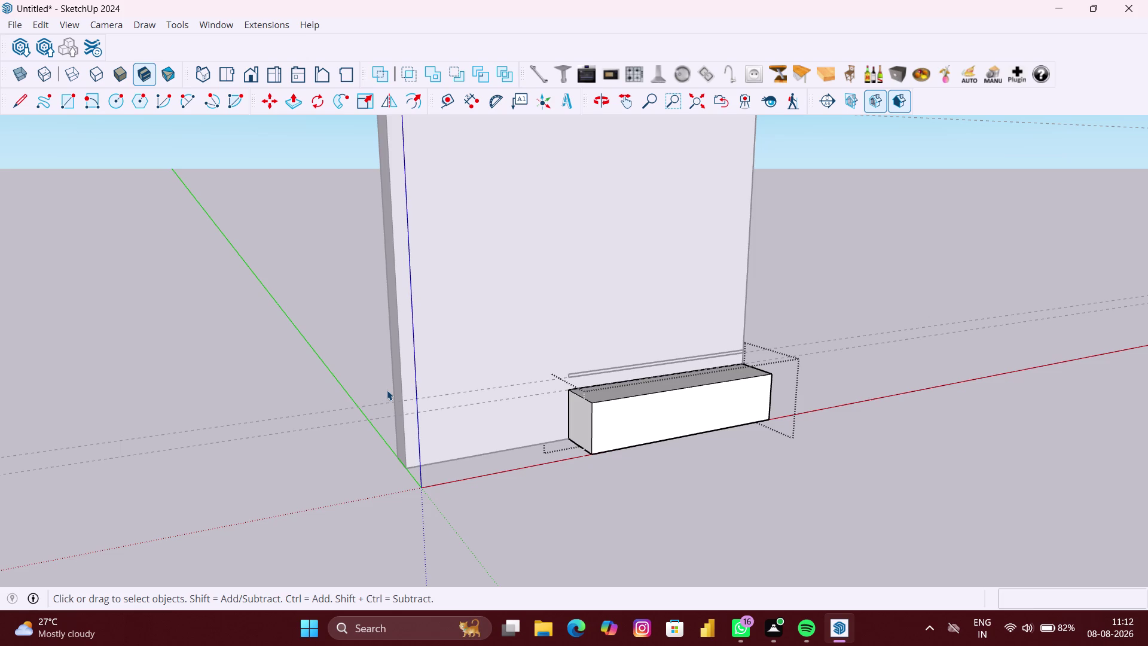
Open the wall panel and push its side face in by the same amount.
click(386, 390)
scroll(up, 3)
double_click(394, 387)
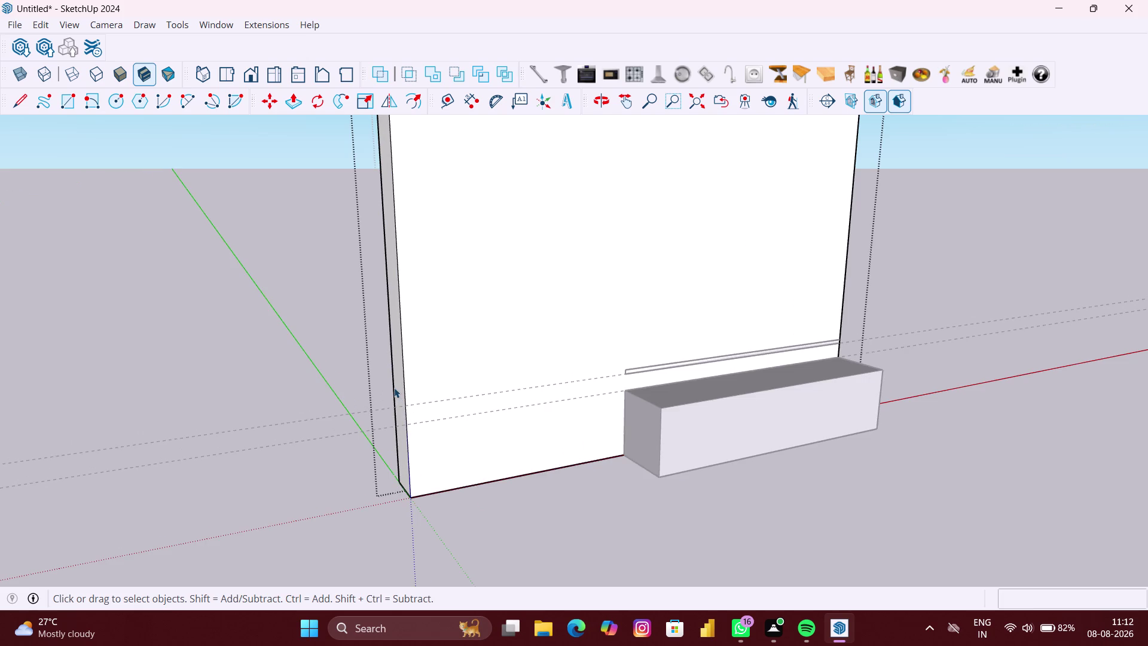
key(p)
scroll(up, 3)
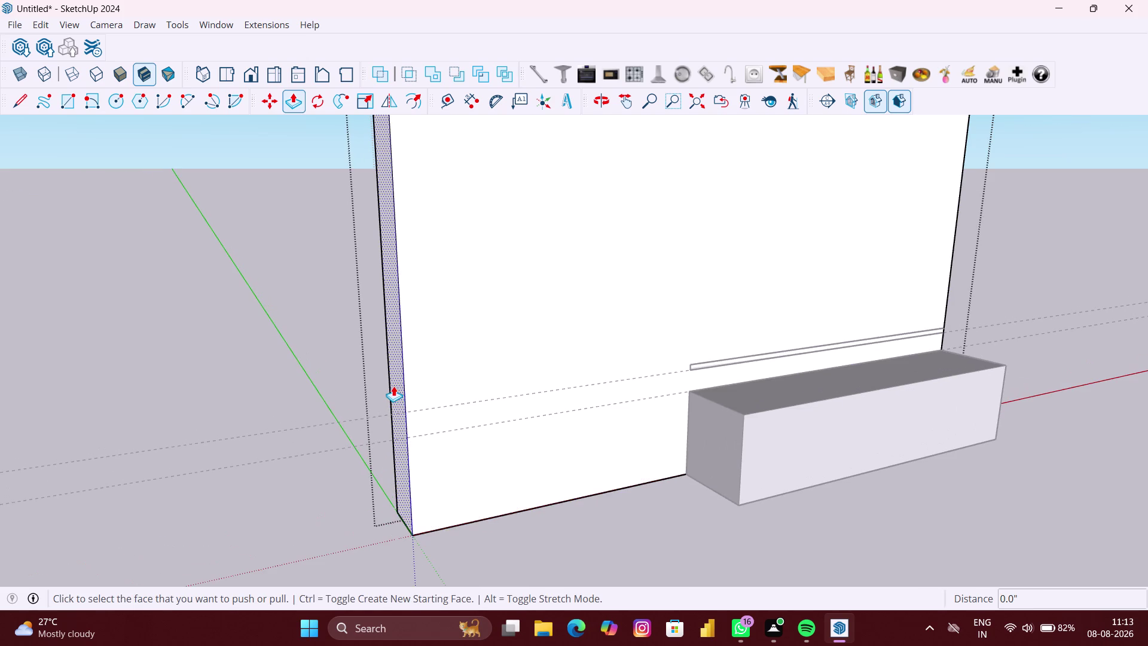
double_click(393, 385)
scroll(down, 3)
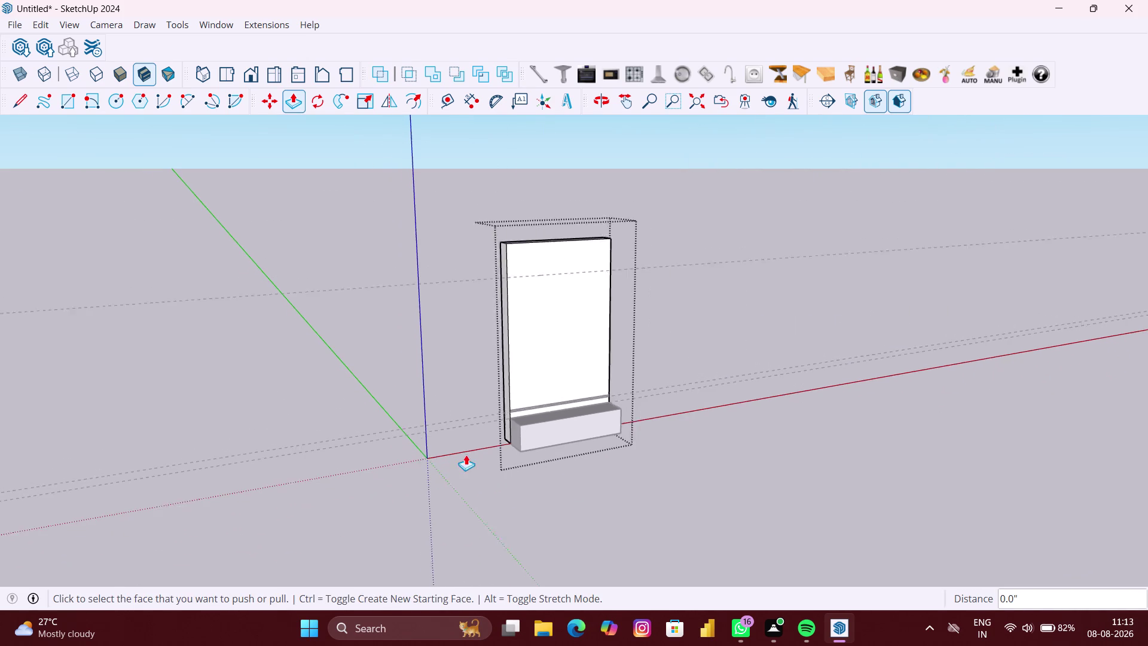
key(space)
click(625, 469)
Orbit to the thin strip above the base and select its face with edges.
middle_drag(636, 465, 608, 465)
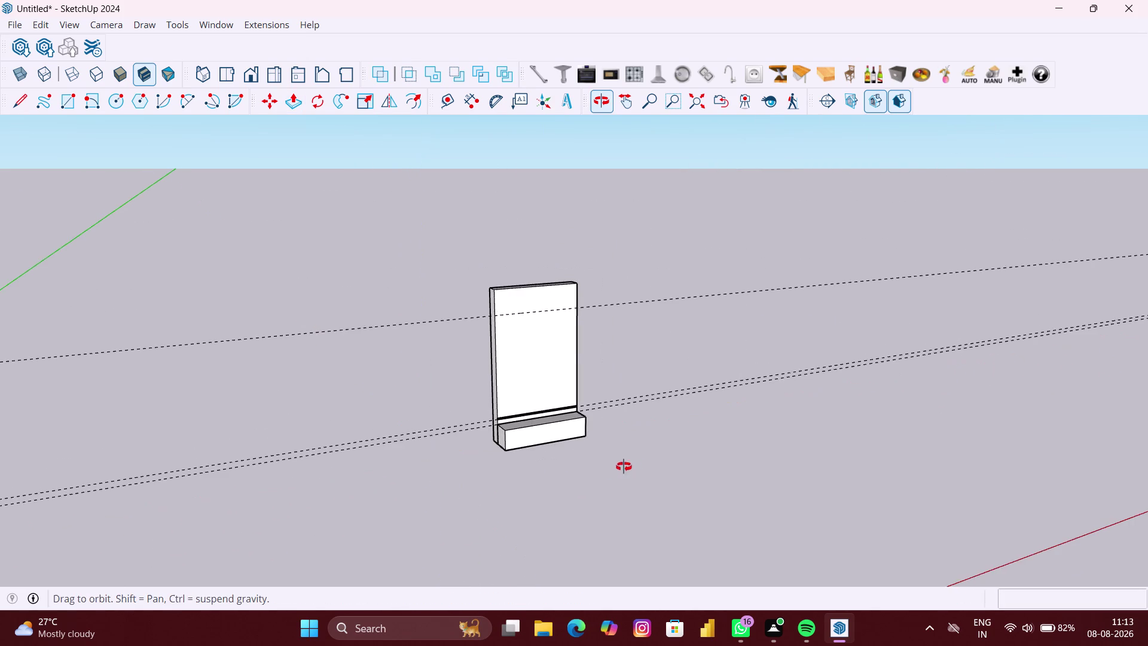
middle_drag(608, 465, 523, 444)
scroll(up, 3)
scroll(up, 3)
scroll(up, 3)
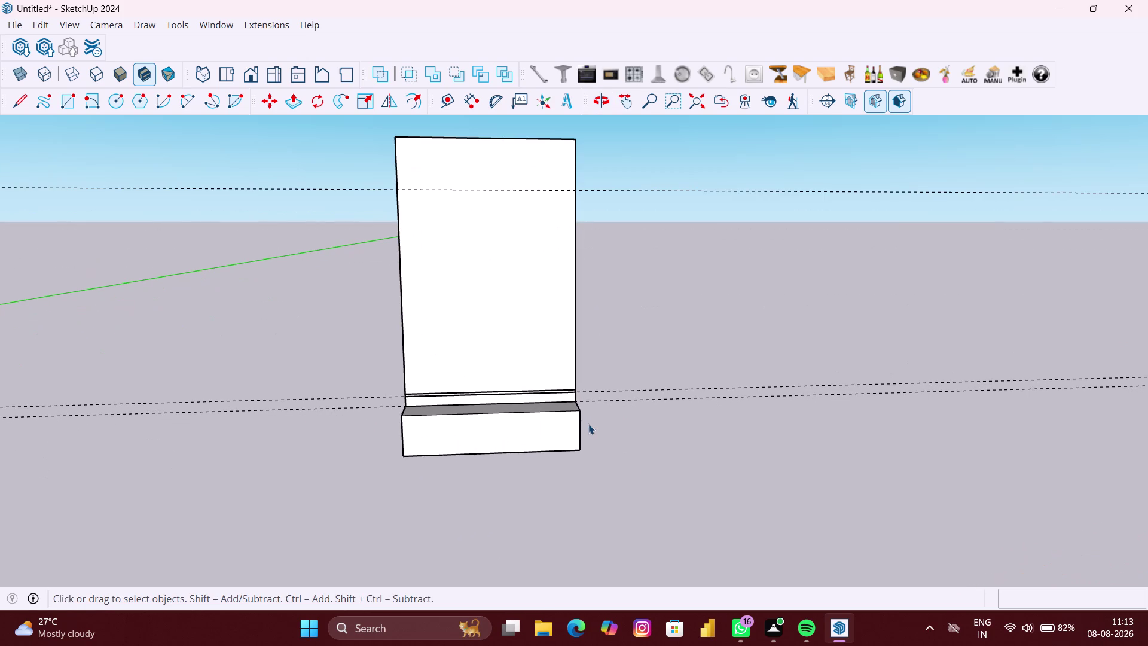
middle_drag(588, 423, 580, 427)
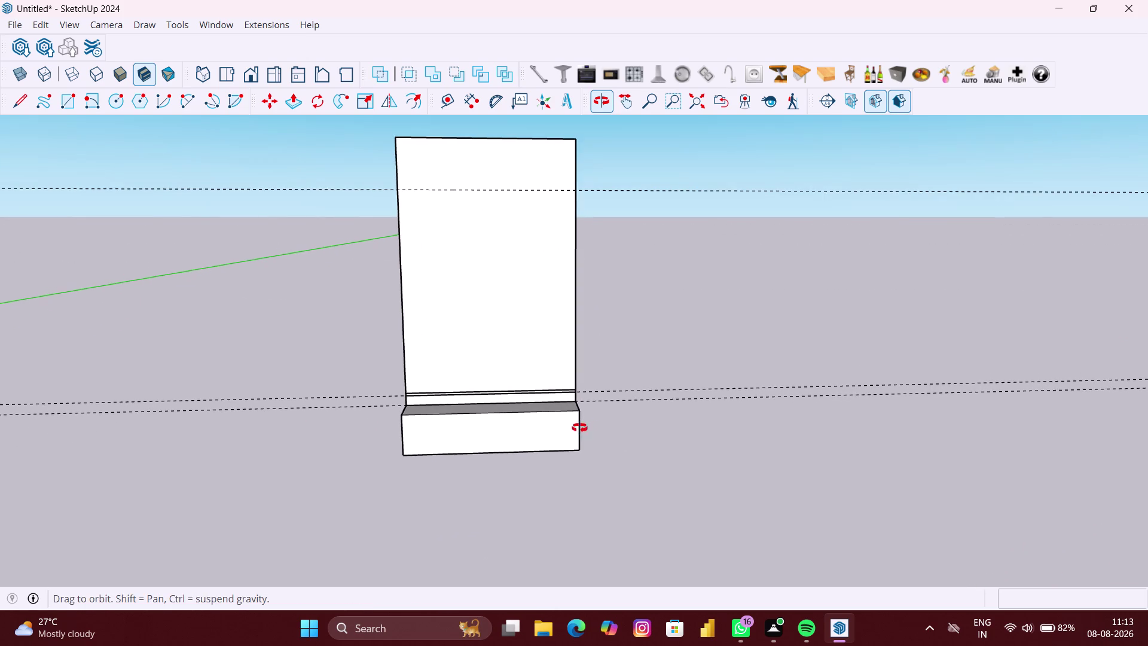
middle_drag(580, 427, 578, 428)
scroll(up, 3)
scroll(up, 3)
middle_click(534, 401)
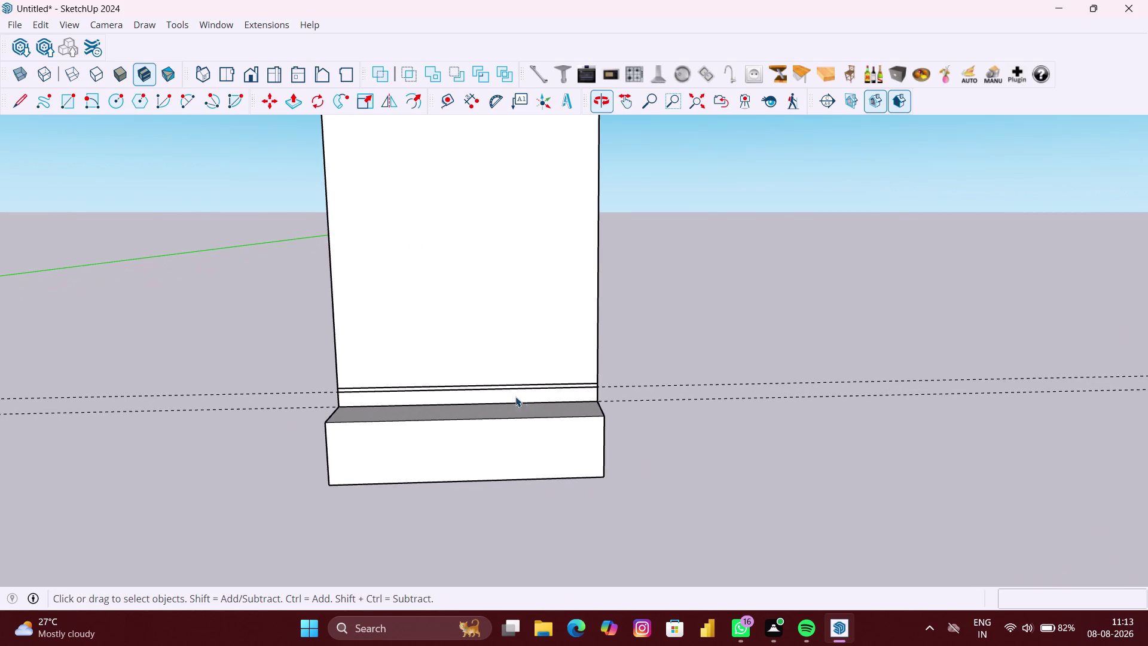
scroll(up, 3)
middle_drag(573, 389, 560, 410)
scroll(up, 3)
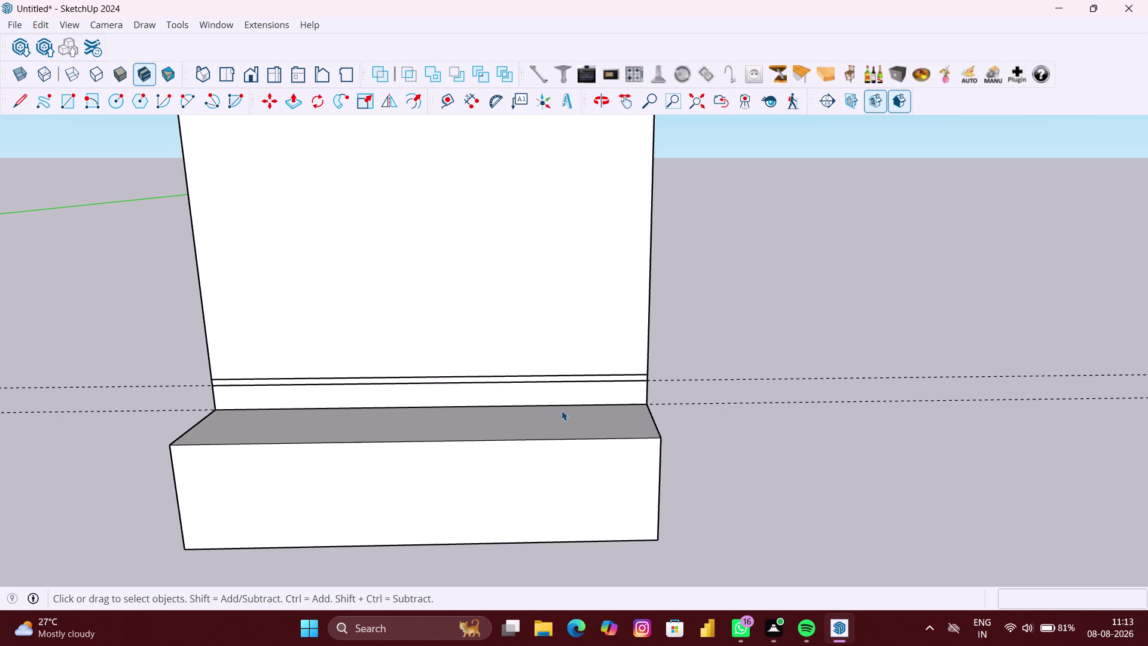
key(p)
scroll(up, 3)
key(space)
click(757, 340)
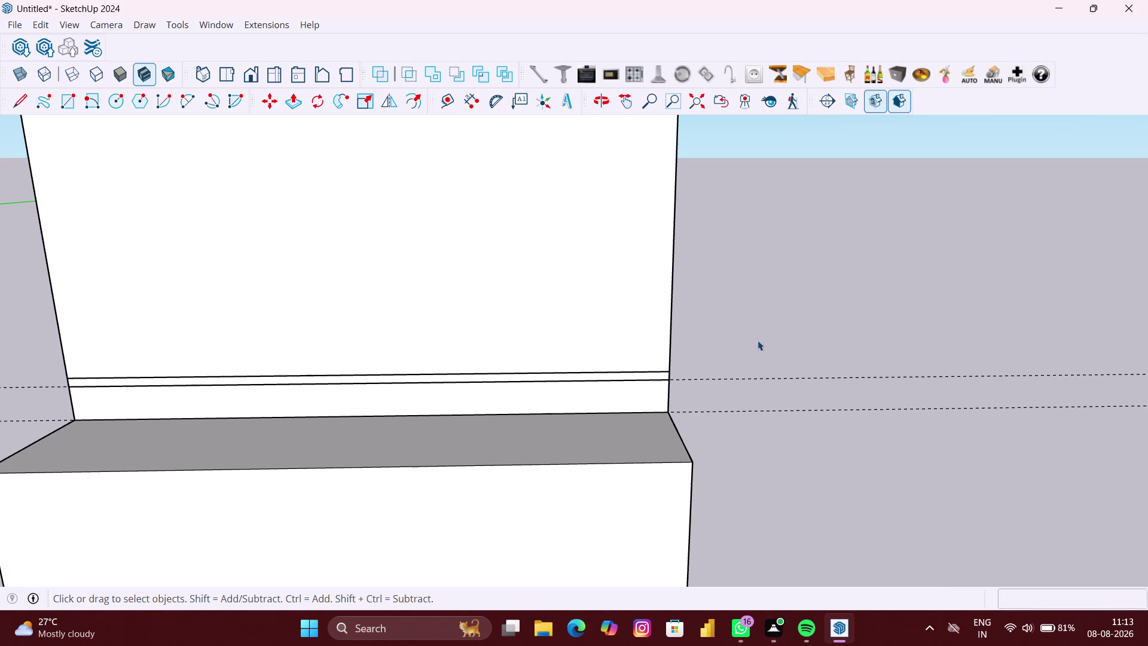
scroll(up, 3)
click(631, 378)
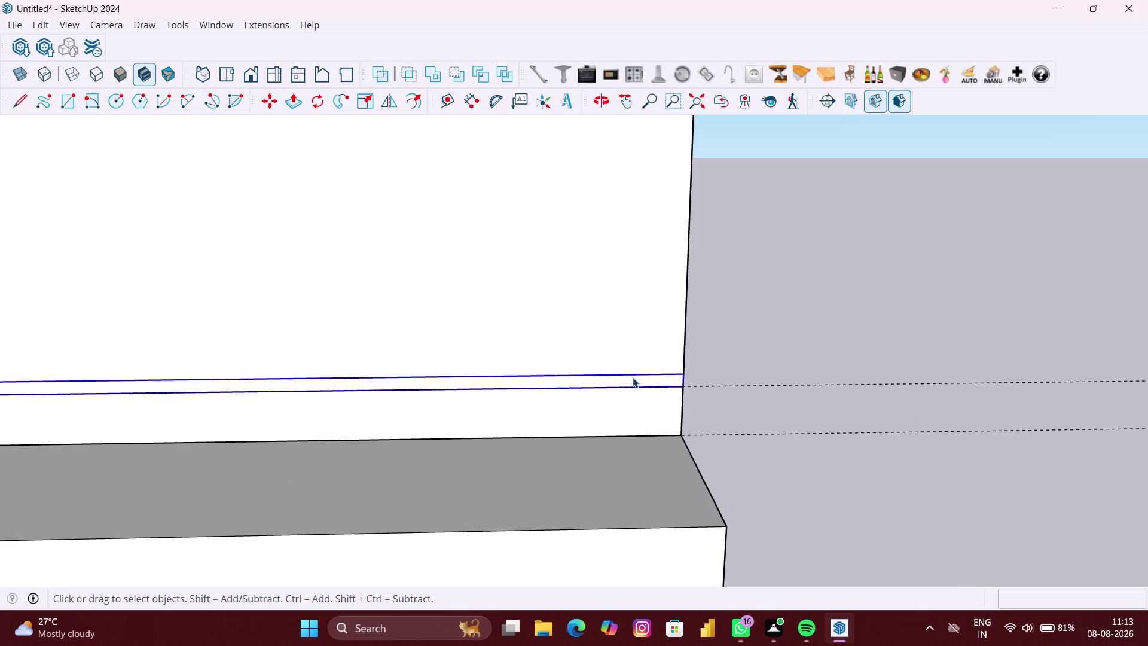
double_click(632, 377)
Push/Pull the strip face outward 230 mm, then clear the selection.
key(p)
scroll(up, 3)
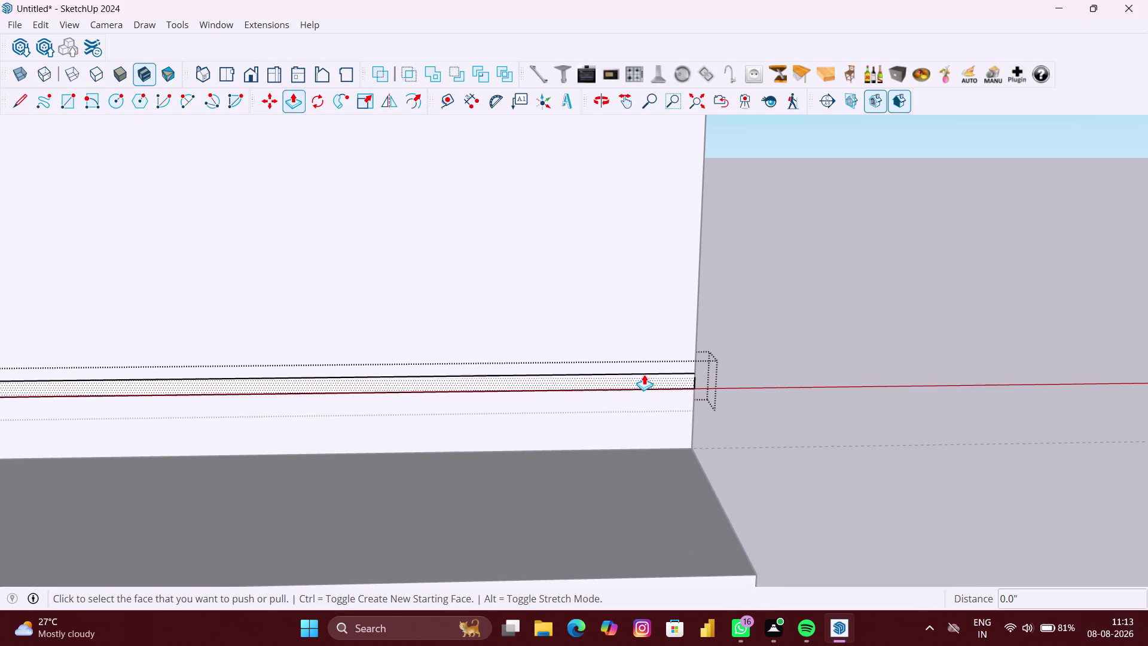
click(644, 375)
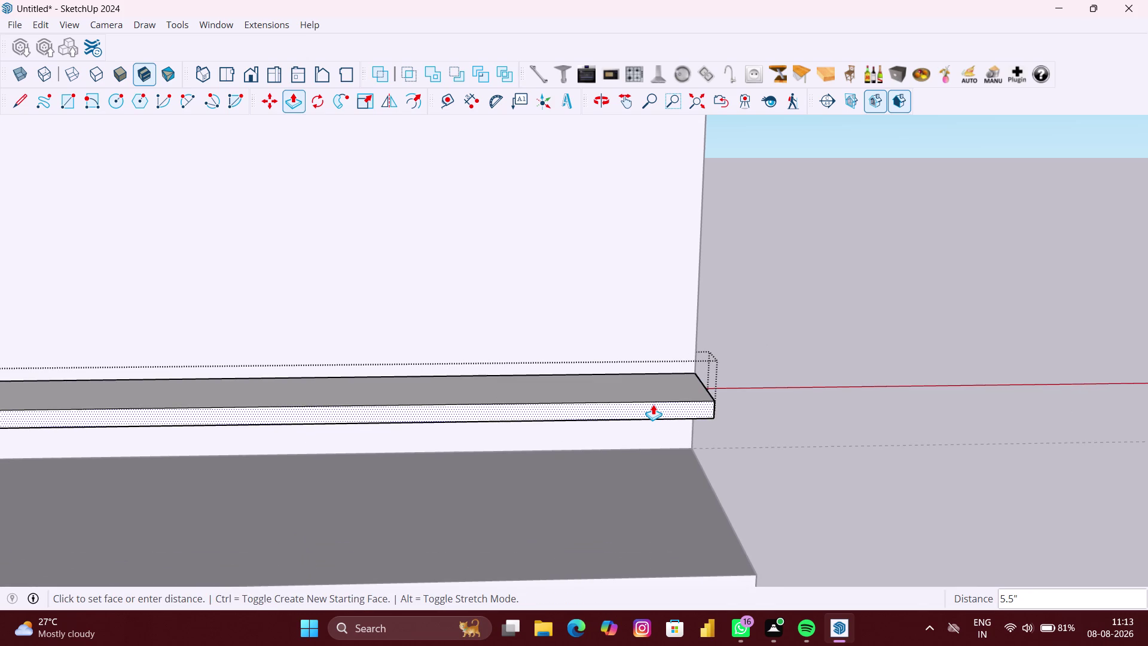
text(230)
text(MM)
key(Return)
scroll(down, 3)
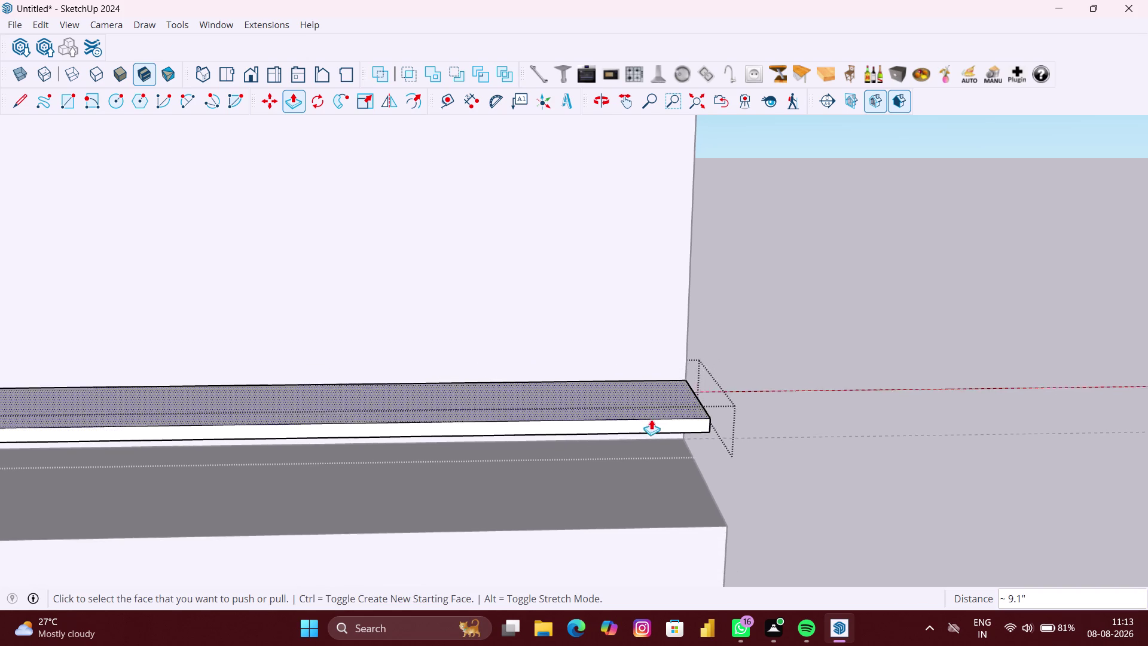
scroll(down, 3)
key(space)
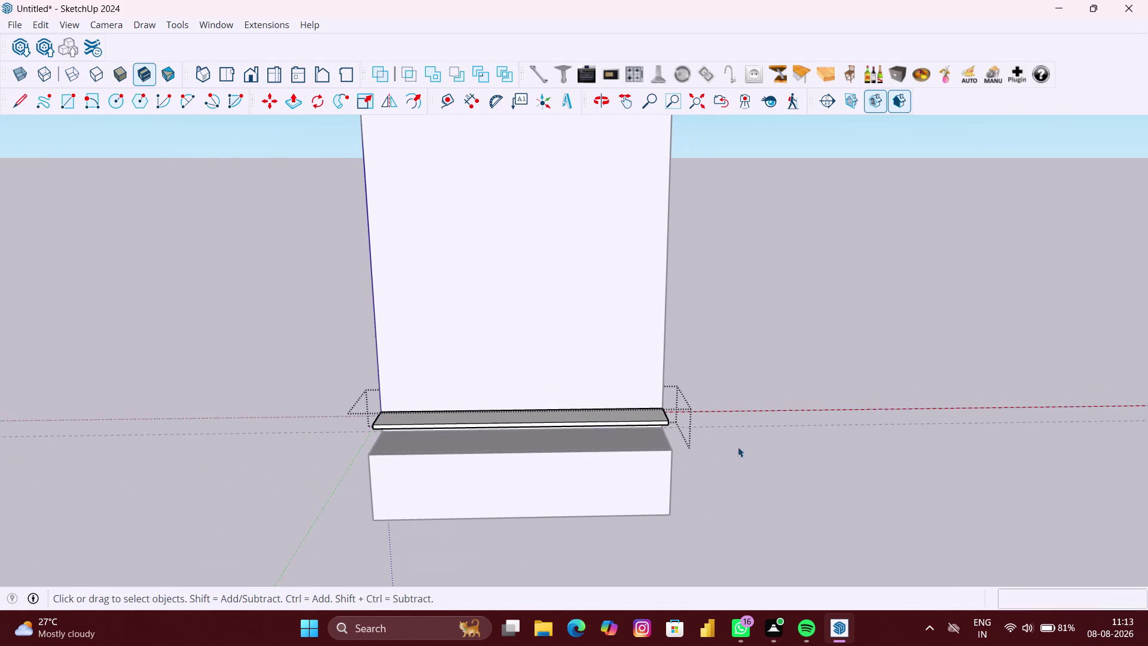
scroll(down, 3)
click(770, 471)
Orbit around the panel and undo the shelf's earlier extrusion.
middle_drag(706, 454, 707, 480)
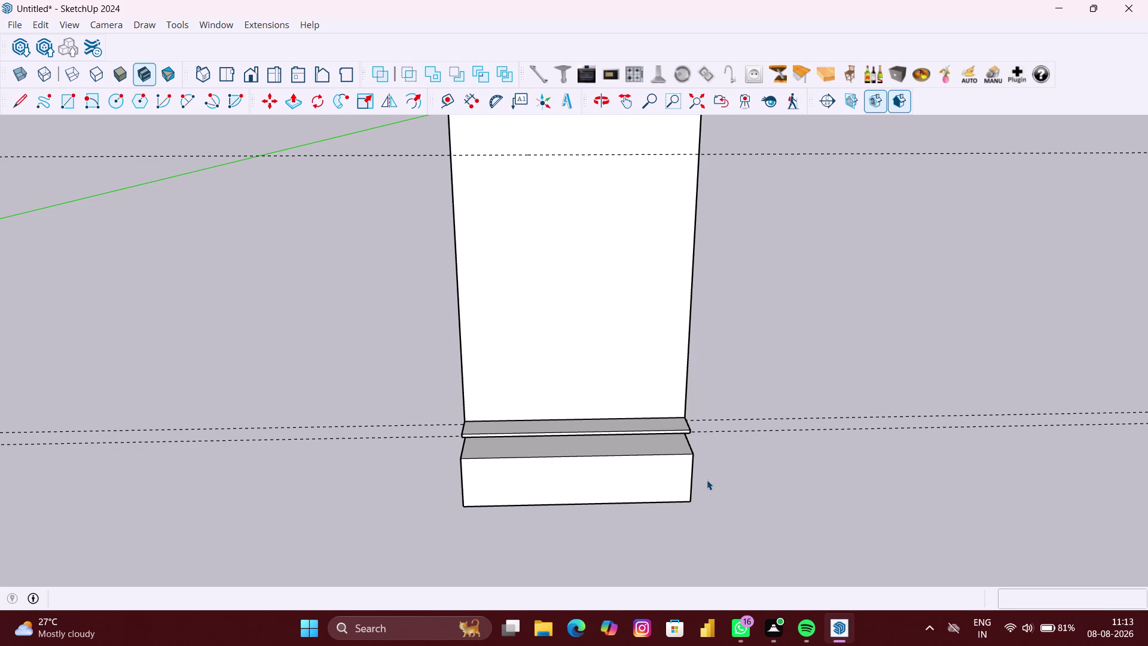
scroll(down, 3)
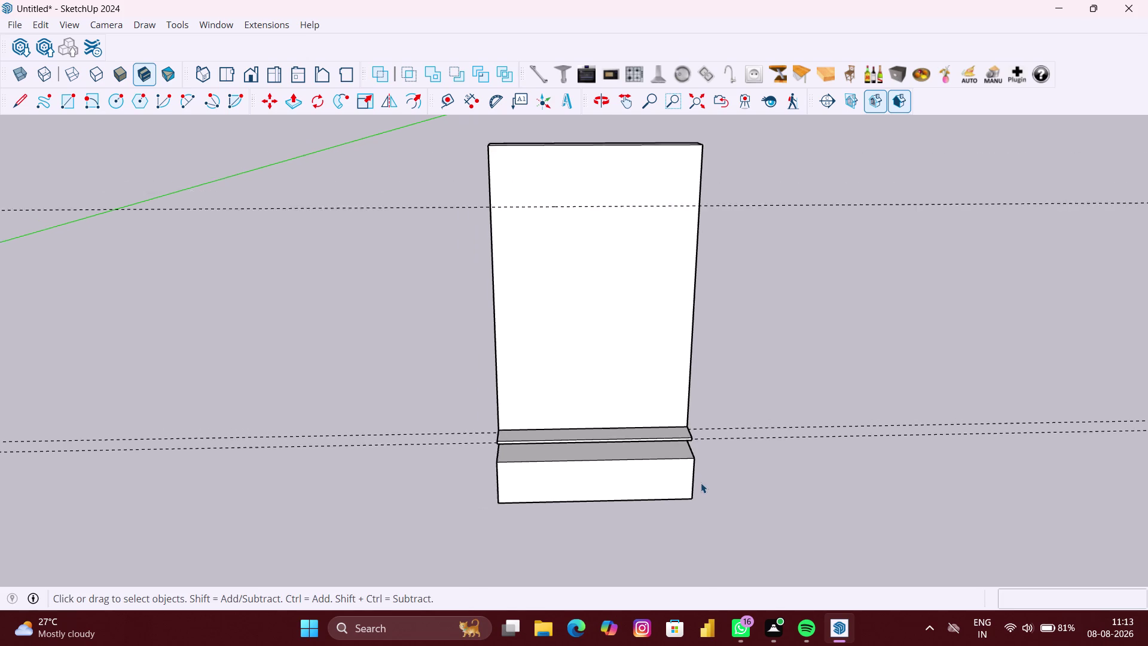
middle_drag(776, 470, 473, 500)
scroll(up, 3)
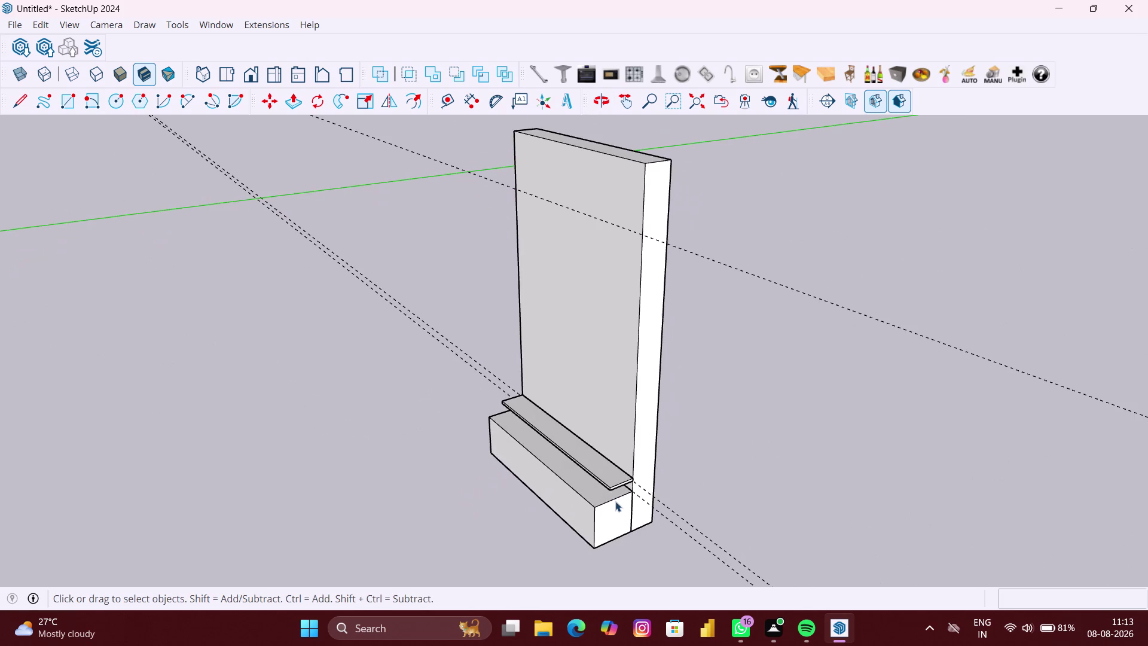
middle_drag(616, 501, 492, 449)
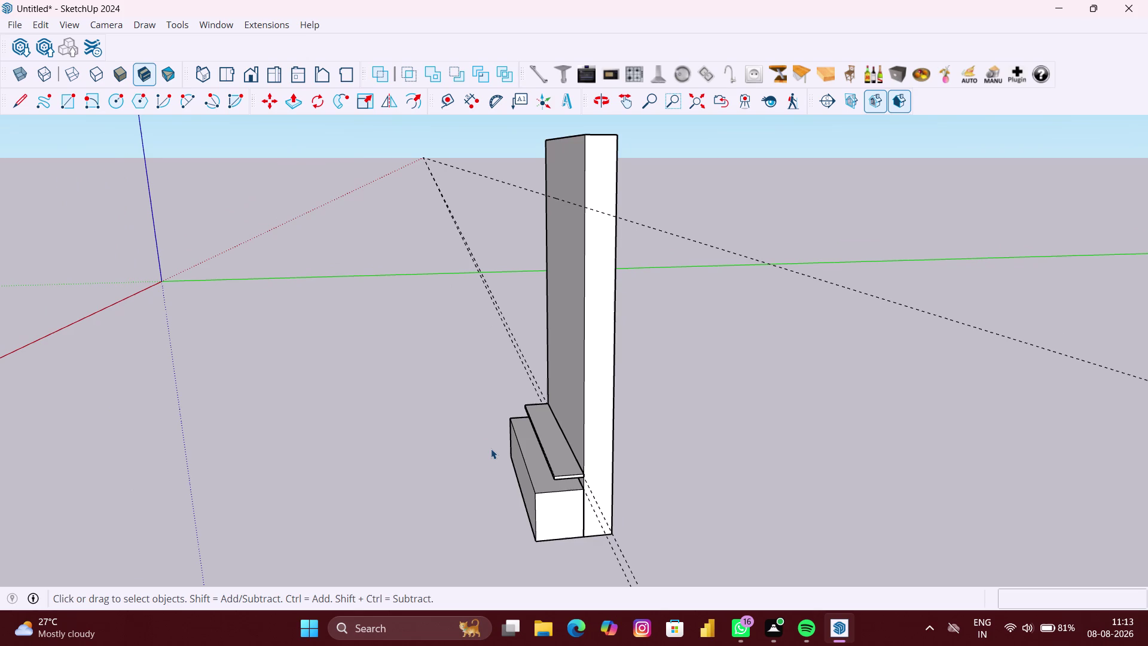
middle_drag(499, 451, 638, 454)
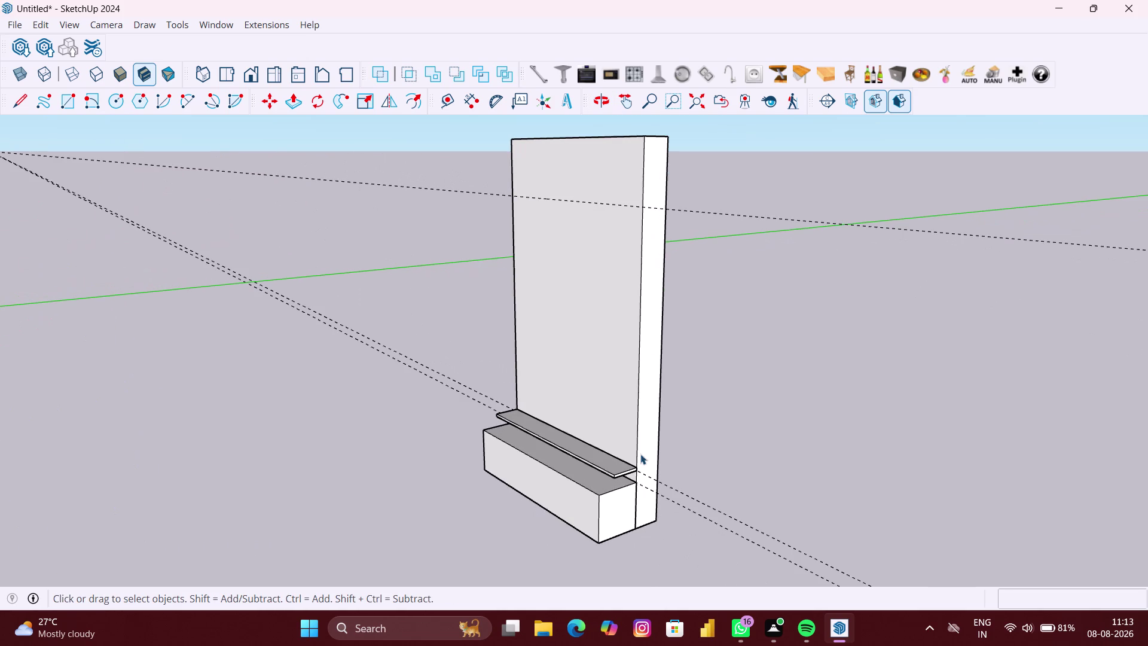
key(ctrl+z)
key(ctrl+z)
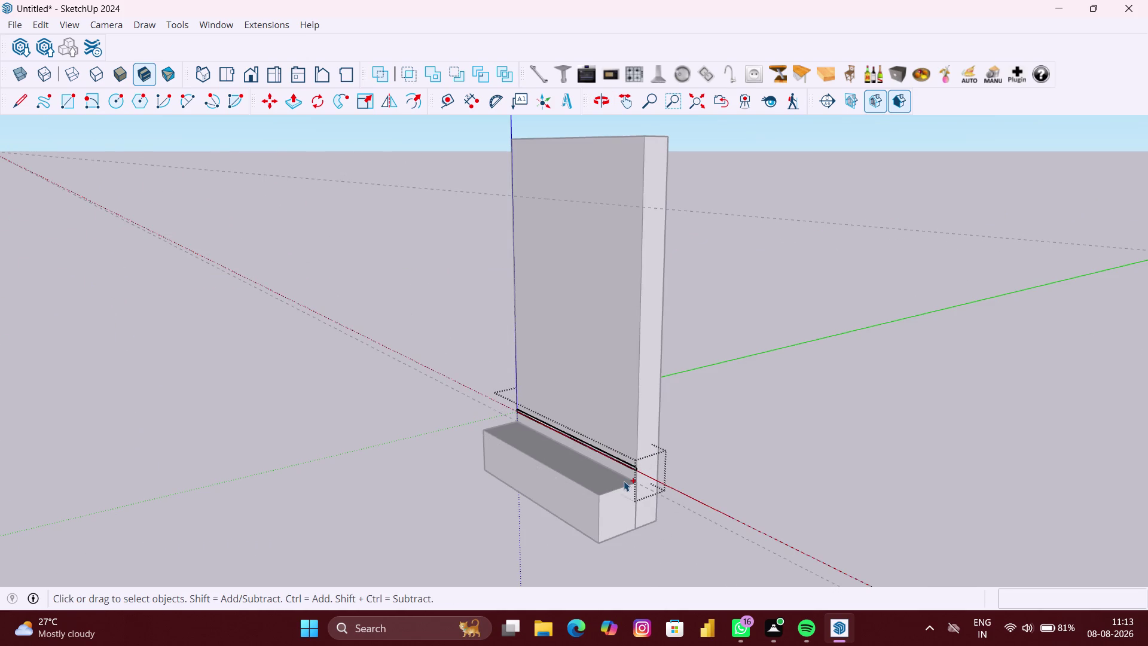
Push/Pull the shelf's front face out 18 inches.
scroll(up, 3)
middle_drag(617, 465, 632, 466)
scroll(up, 3)
key(p)
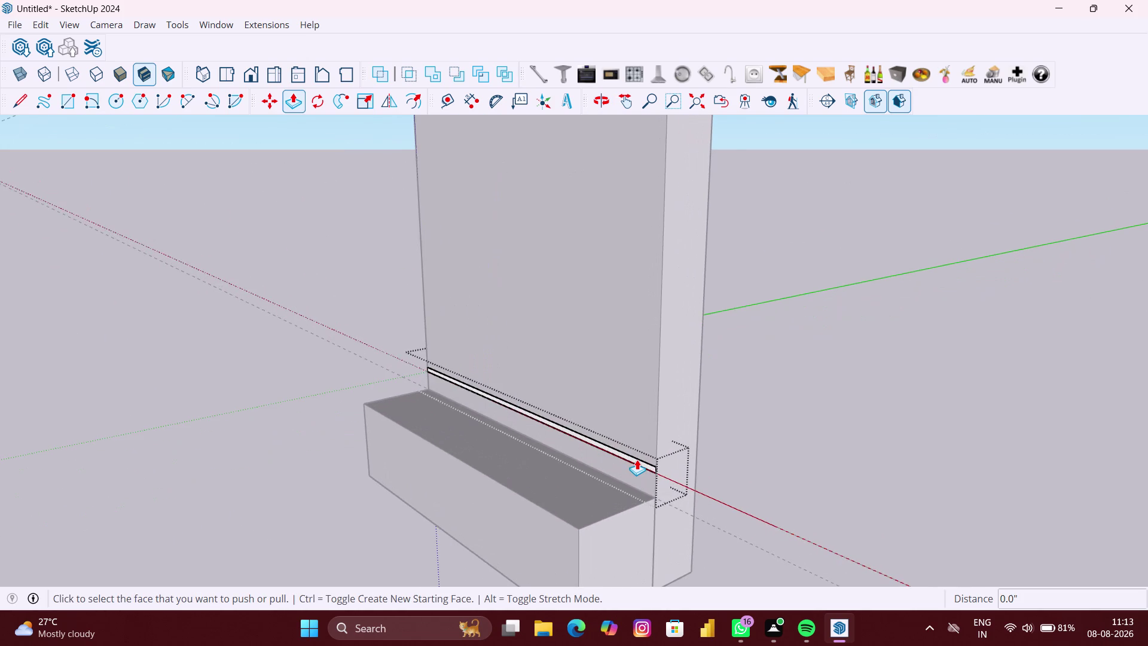
scroll(up, 3)
click(636, 459)
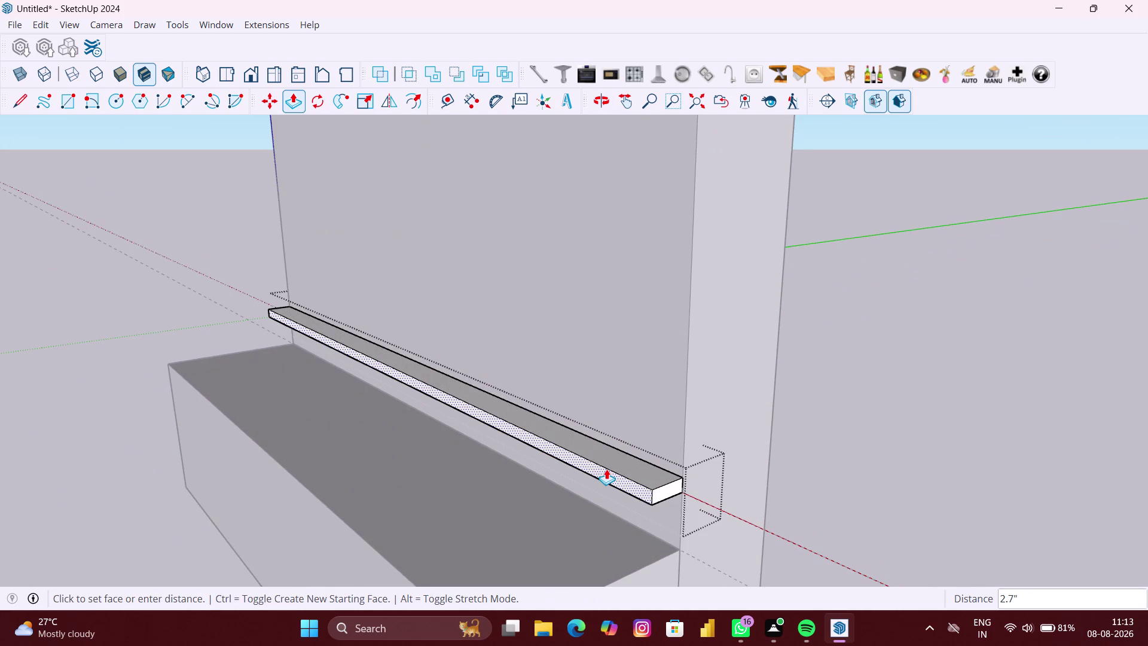
text(18")
key(Return)
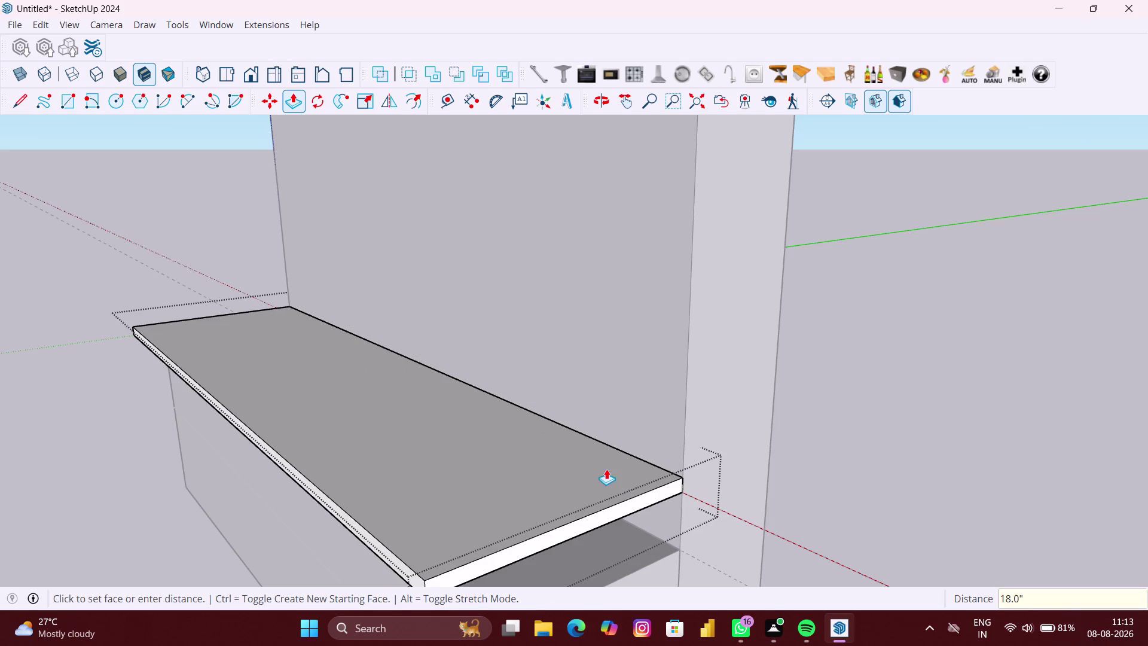
scroll(down, 3)
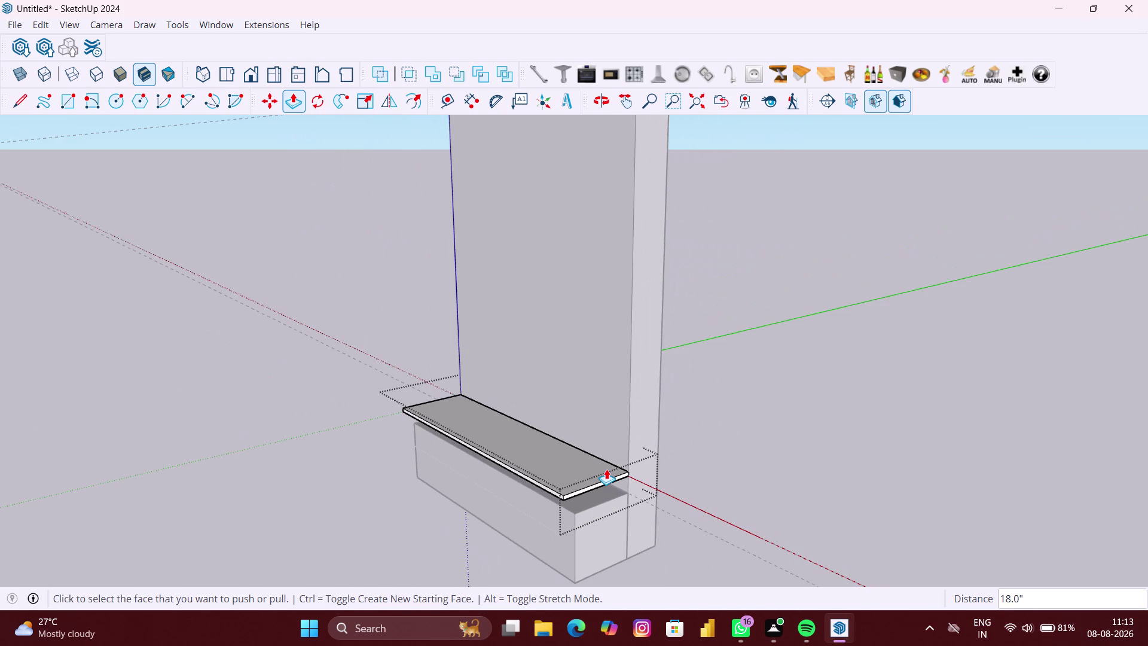
scroll(down, 3)
scroll(down, 3)
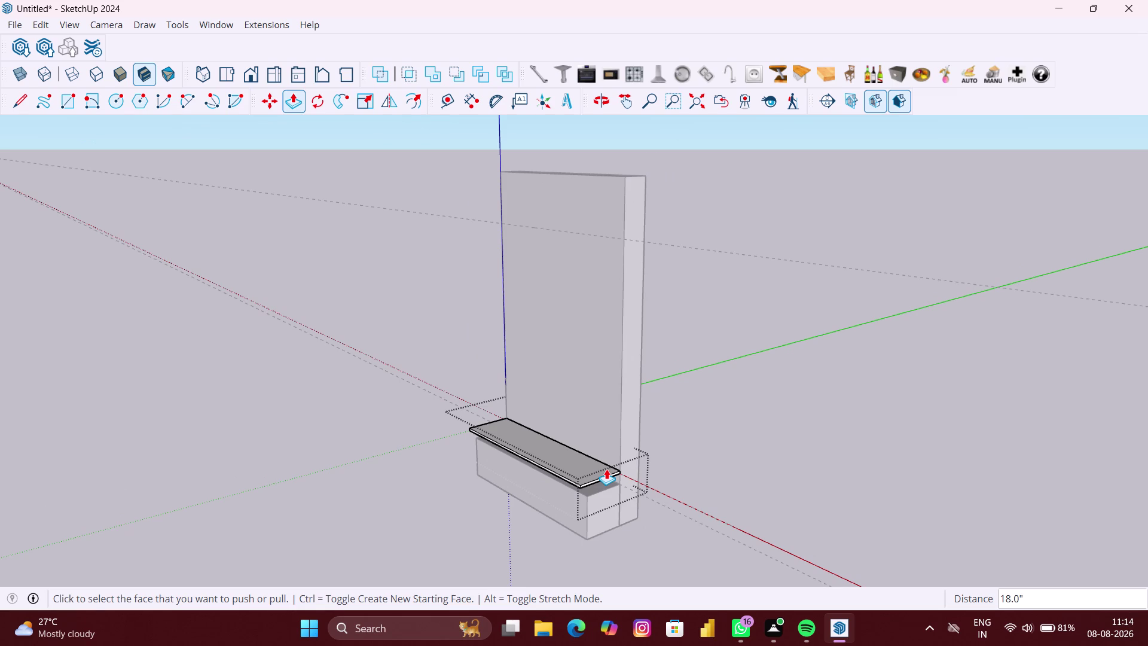
Select the base box and pull its front face out 24 inches.
key(space)
click(687, 510)
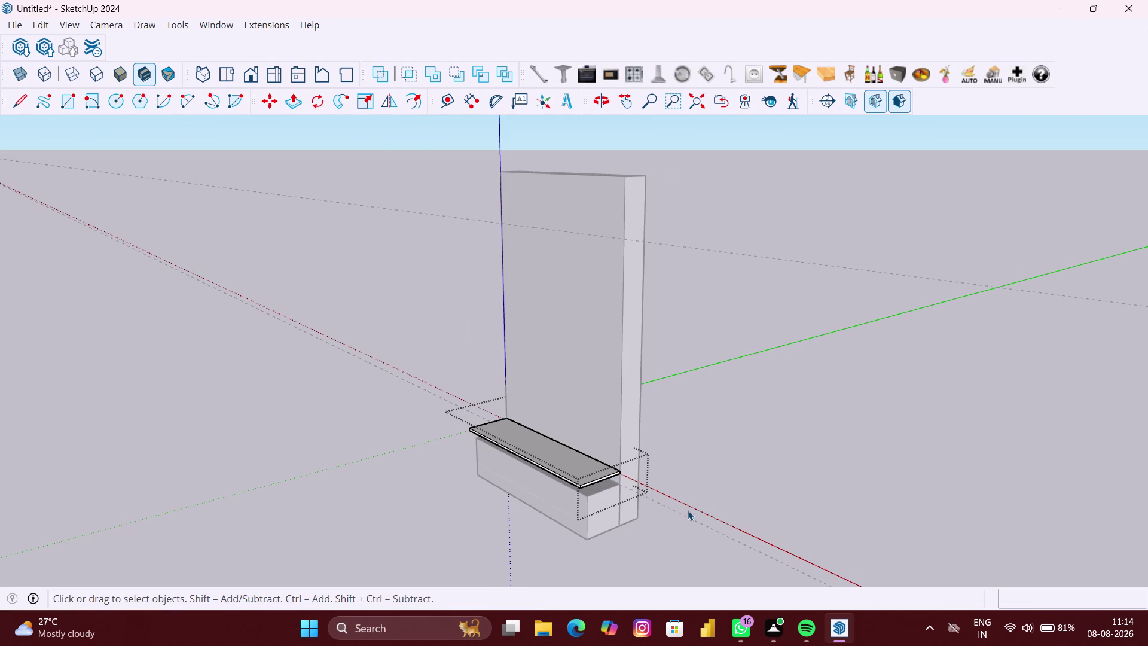
scroll(up, 3)
click(580, 515)
scroll(up, 3)
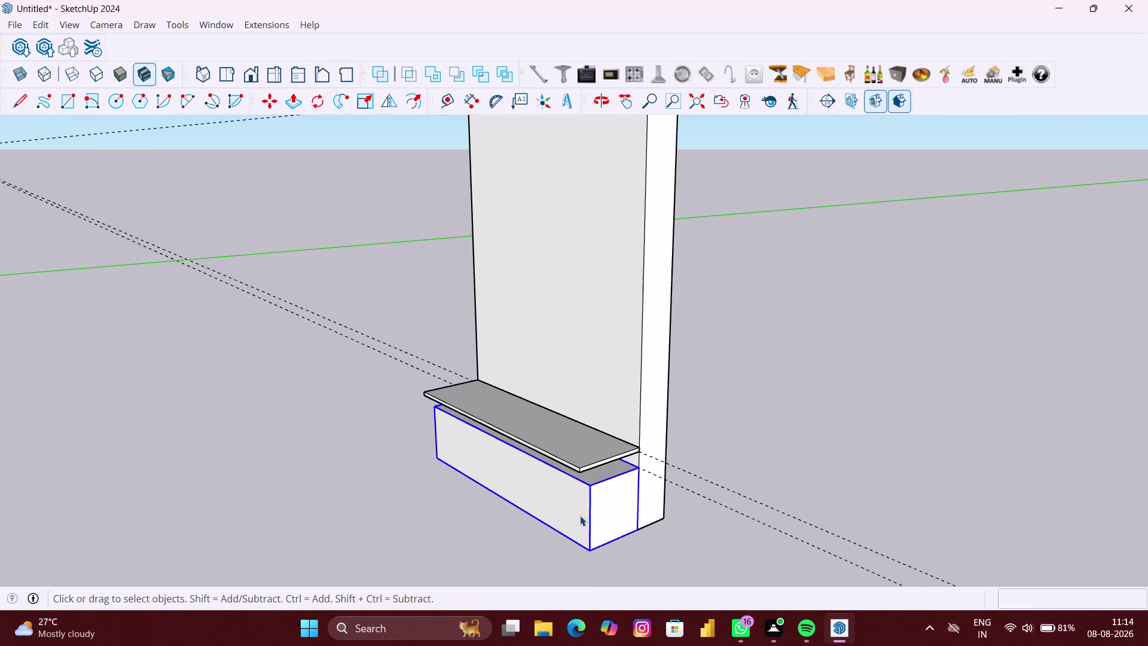
double_click(580, 516)
key(p)
click(578, 506)
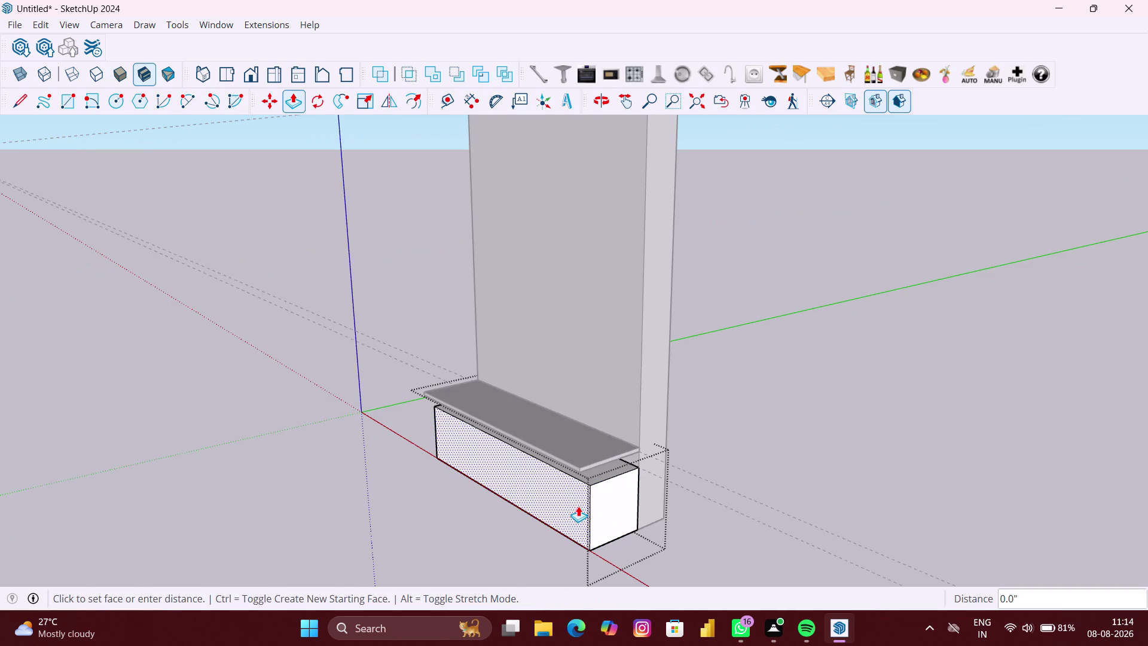
scroll(down, 3)
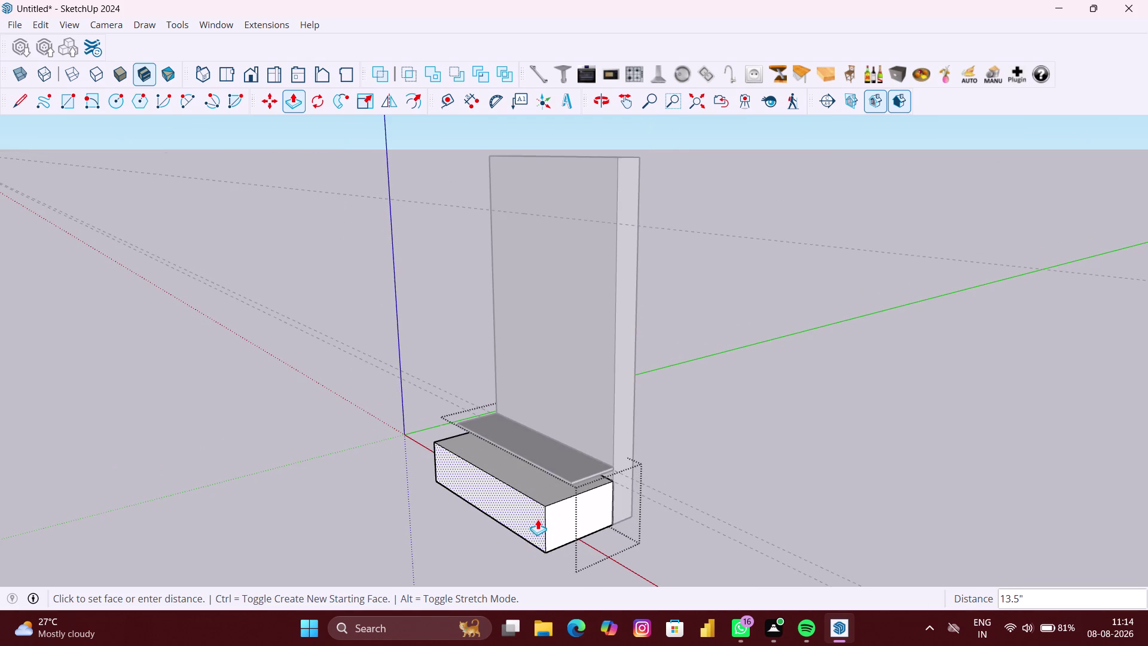
text(2)
text(4")
key(Return)
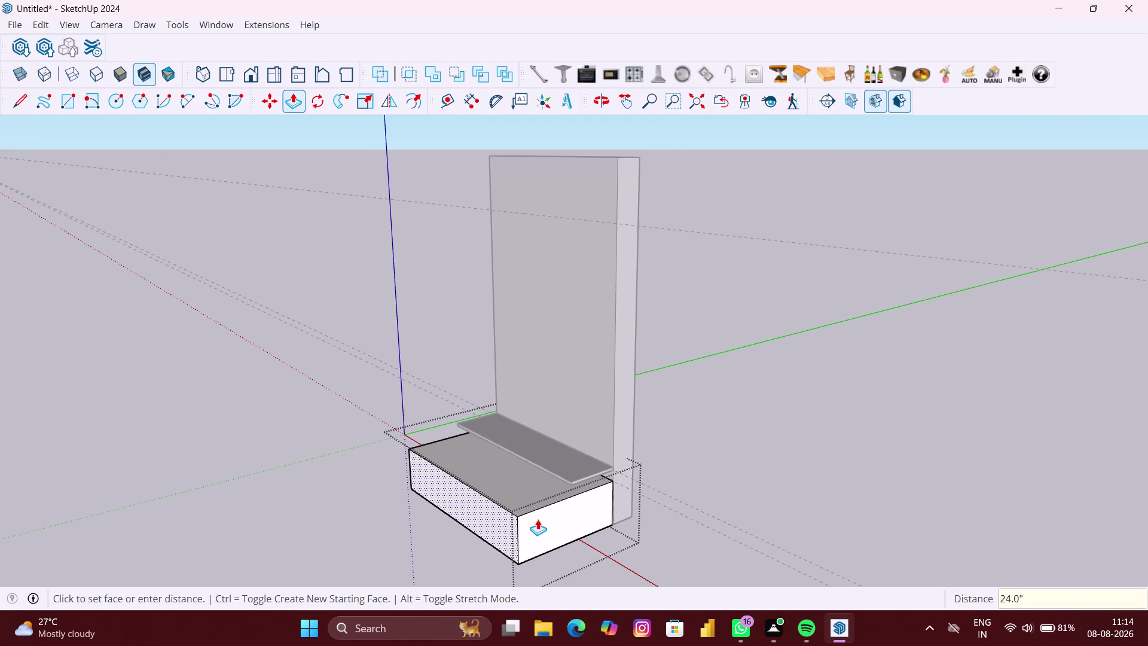
Push the base's front face back 20 inches.
scroll(up, 3)
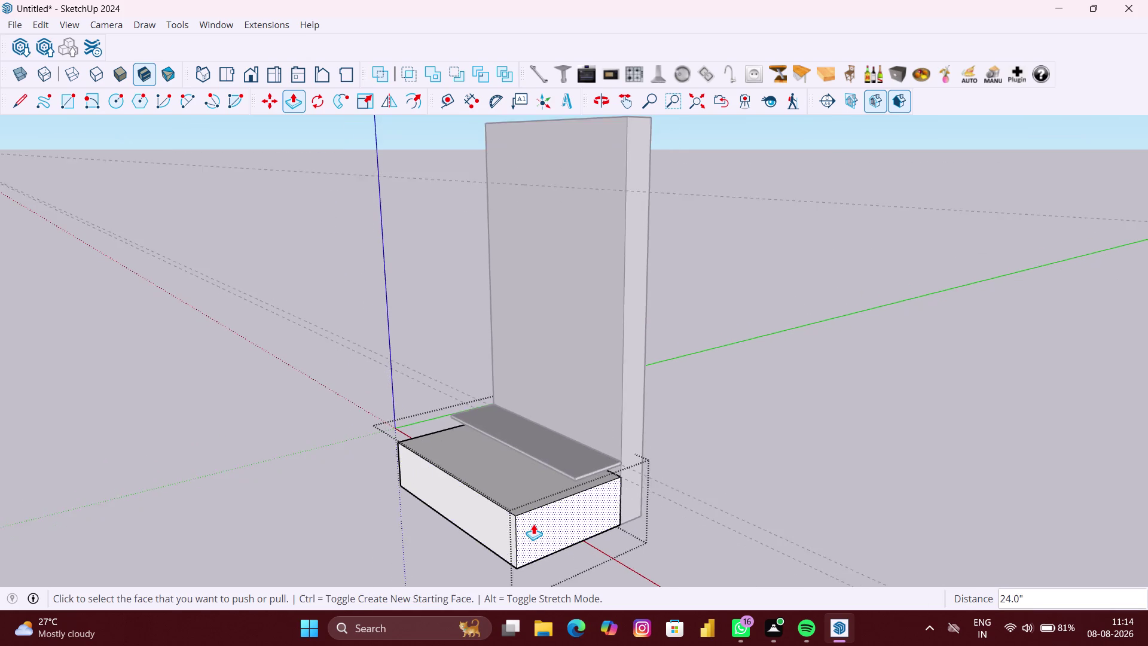
scroll(up, 3)
click(480, 528)
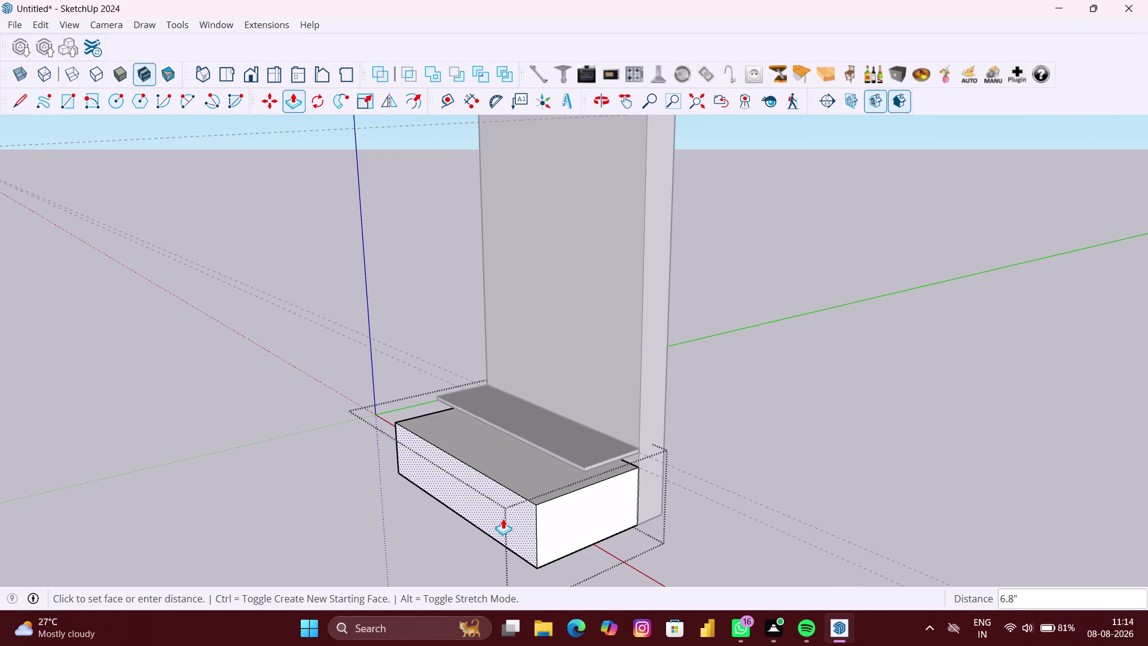
text(20")
key(Return)
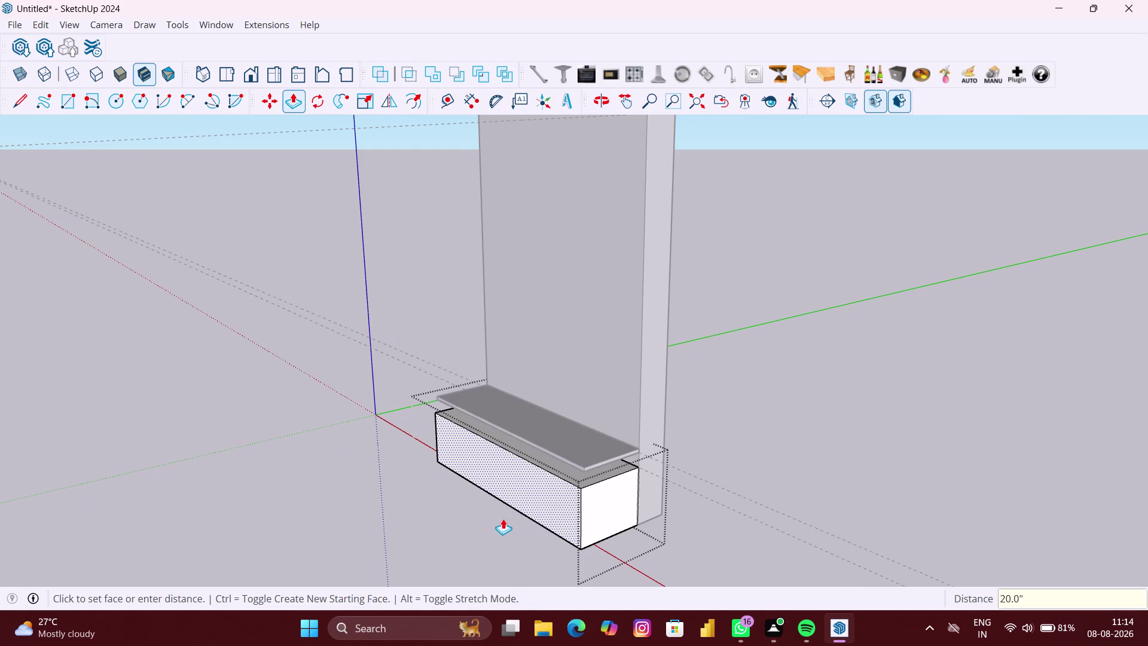
scroll(down, 3)
Extrude the base's side face 18 inches, then undo that extrusion.
middle_drag(555, 513, 341, 556)
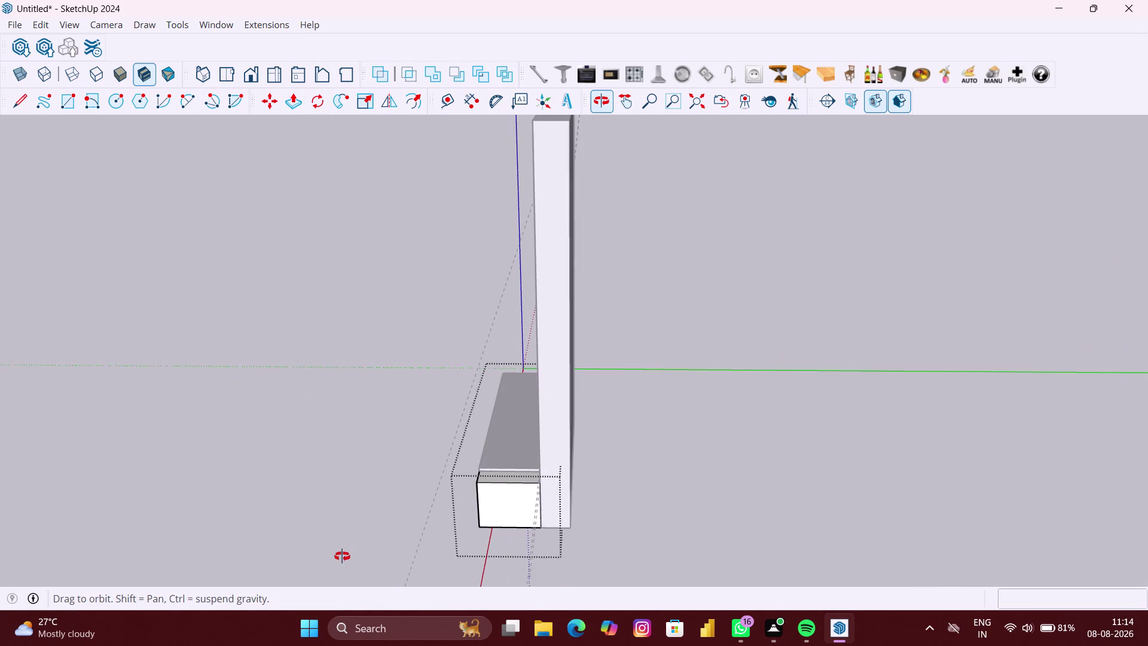
middle_drag(342, 556, 363, 556)
scroll(up, 3)
middle_drag(483, 501, 532, 510)
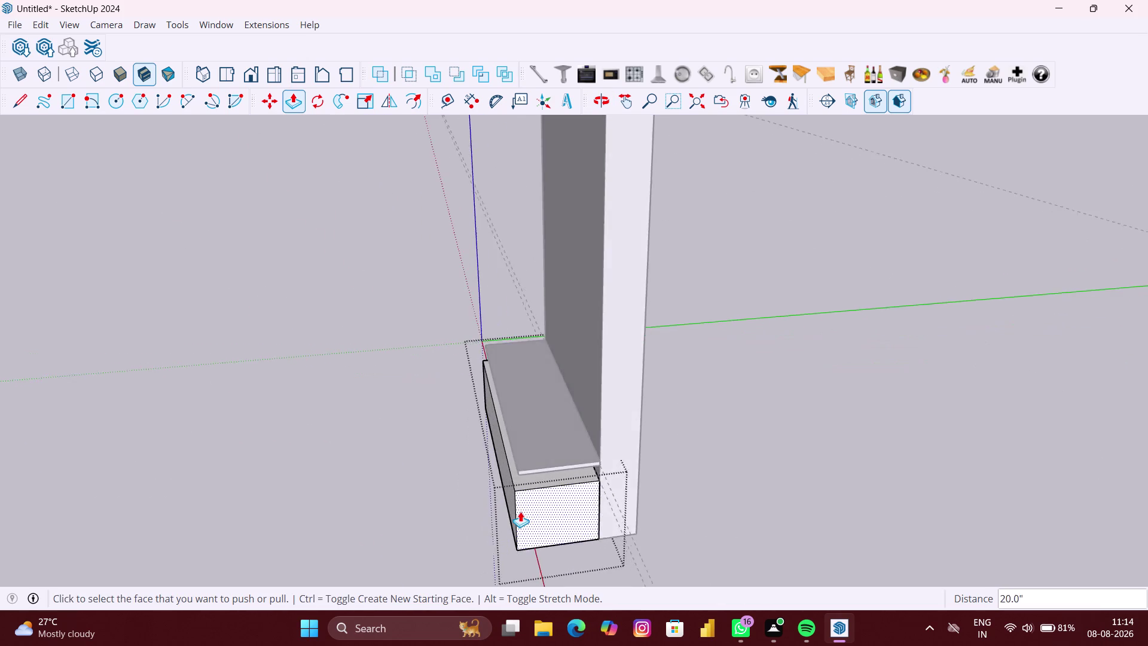
scroll(up, 3)
click(504, 495)
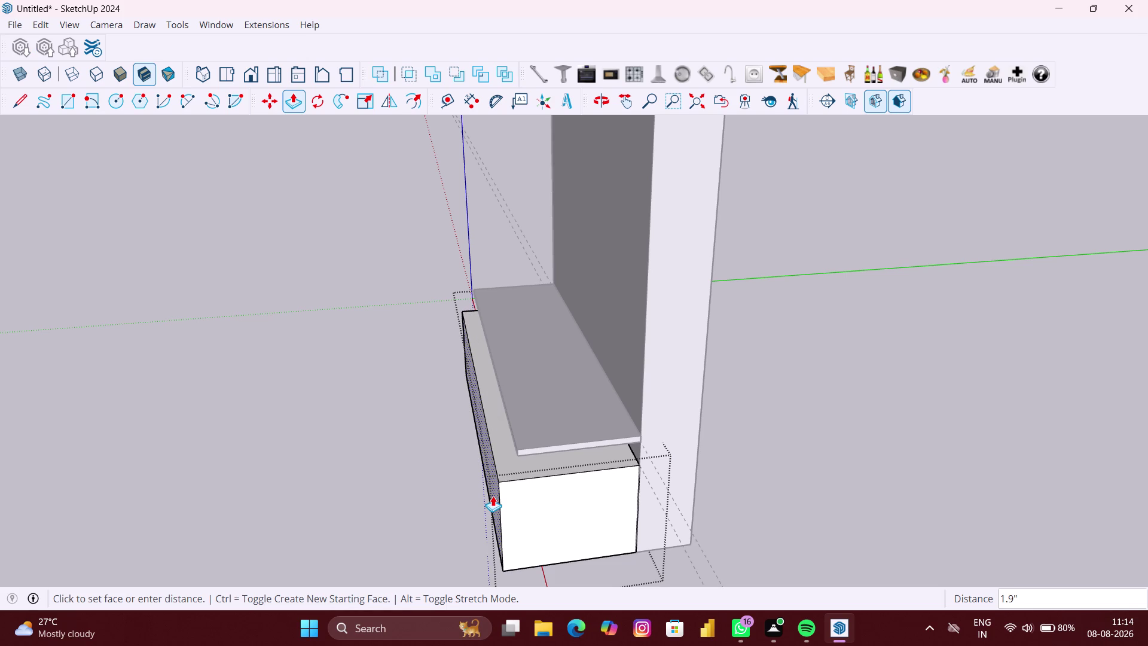
text(18")
key(Return)
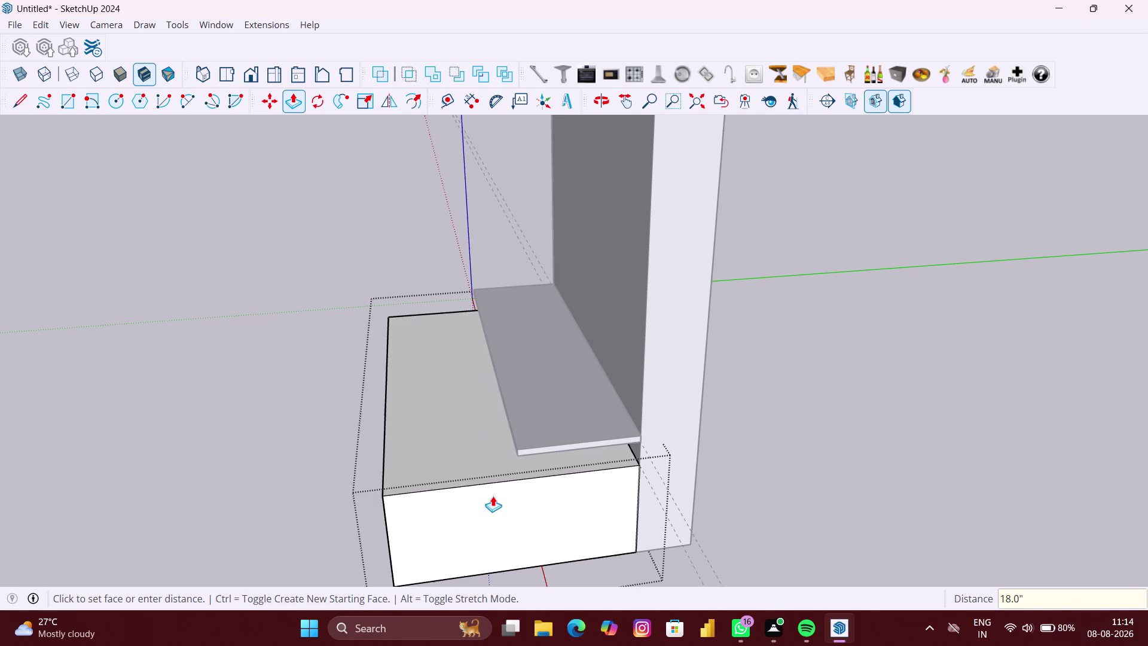
key(ctrl+z)
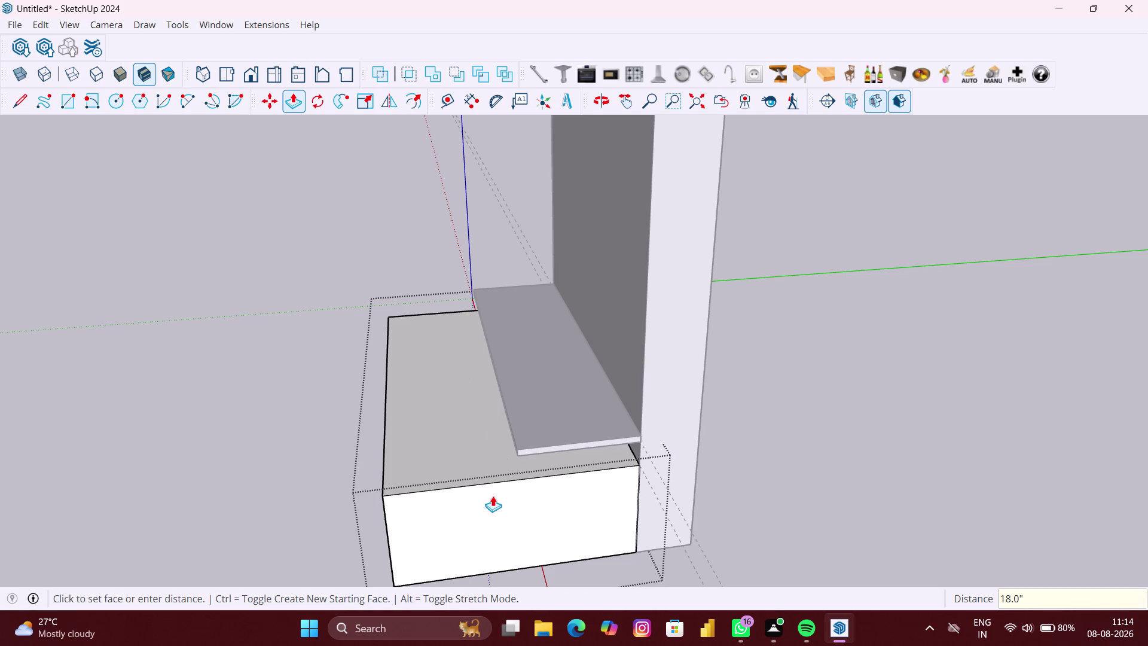
Push the base's side face 2 inches to the shelf edge, then repeat it.
scroll(up, 3)
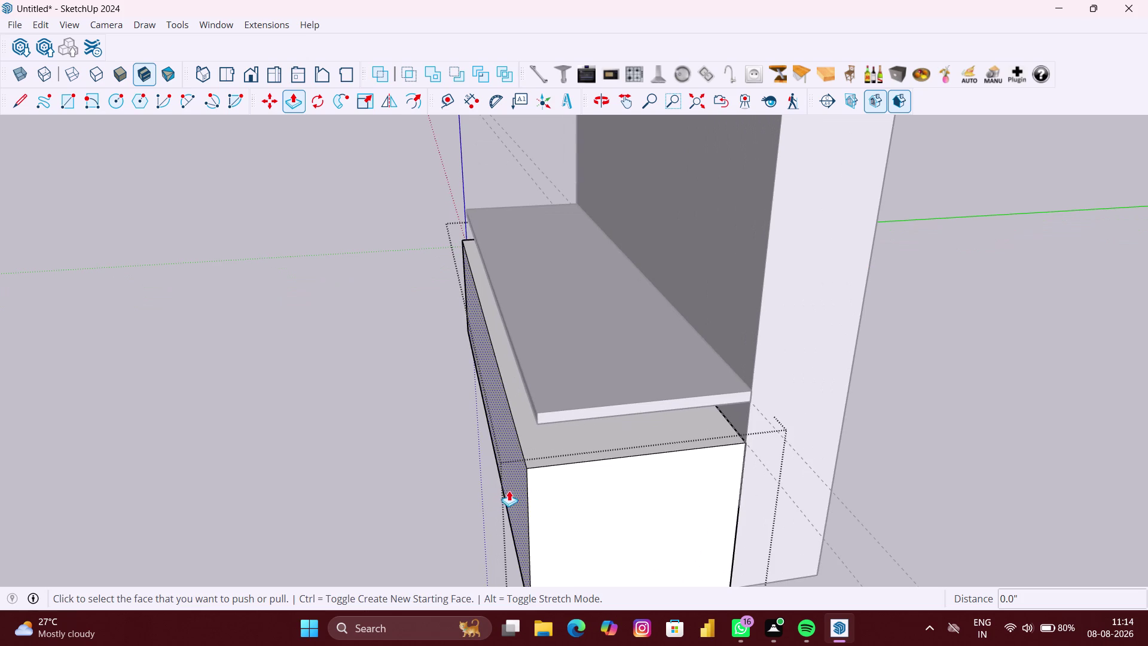
click(512, 490)
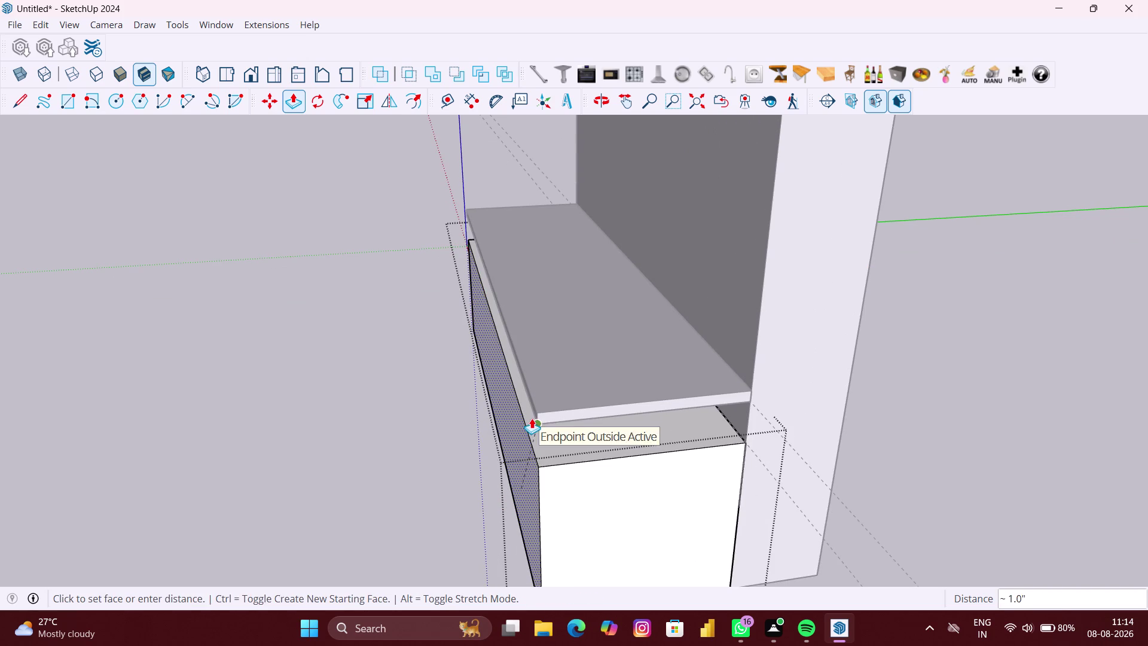
click(531, 417)
click(526, 480)
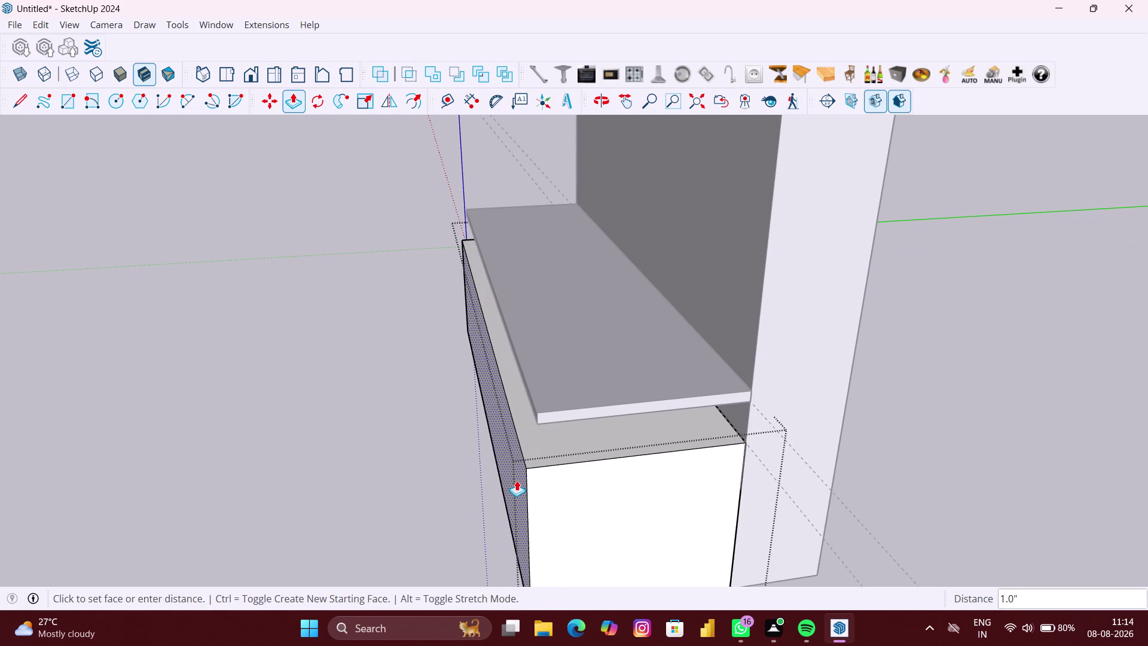
text(2")
key(Return)
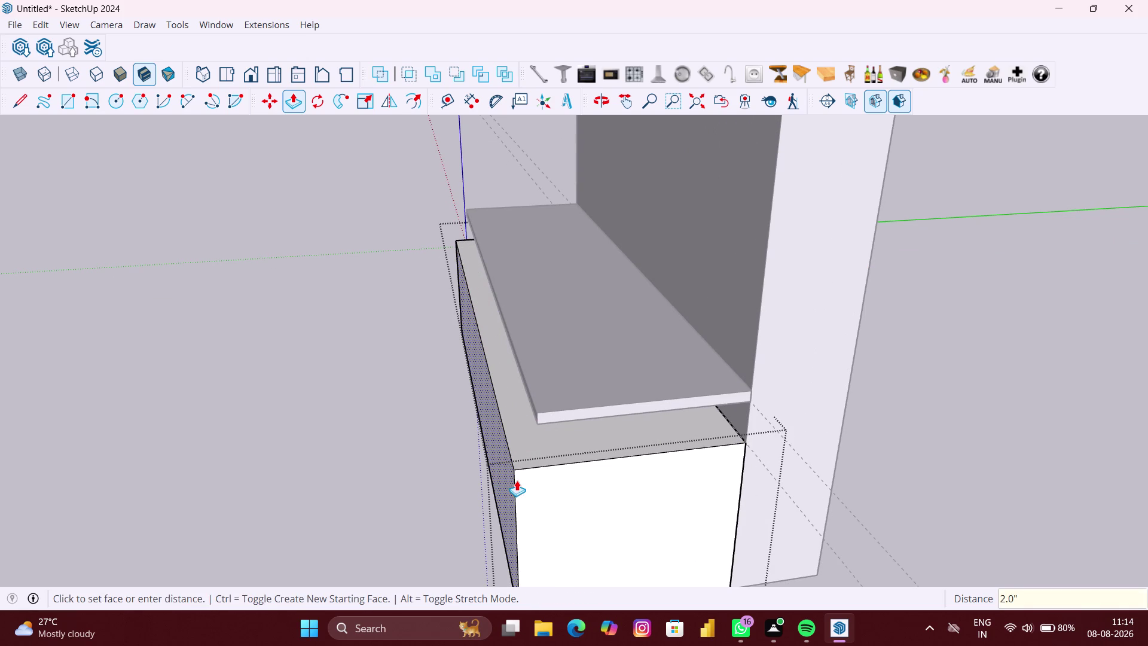
double_click(500, 479)
Return to a front view of the panel and clear the selection.
scroll(down, 3)
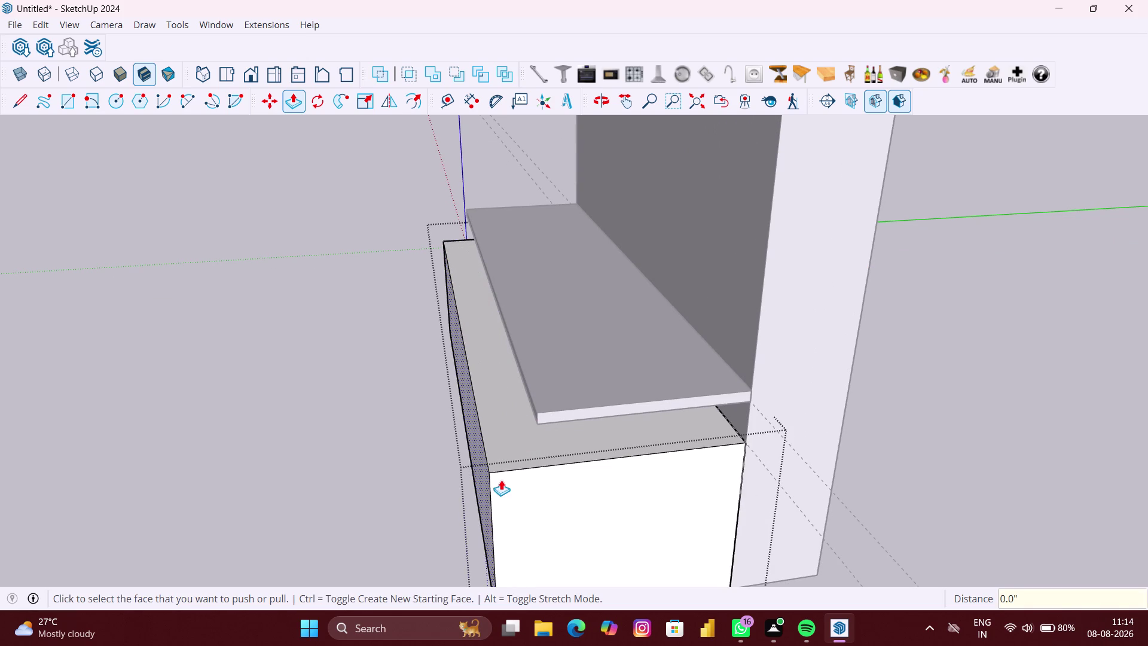
scroll(down, 3)
scroll(up, 3)
middle_drag(502, 480, 761, 445)
scroll(down, 3)
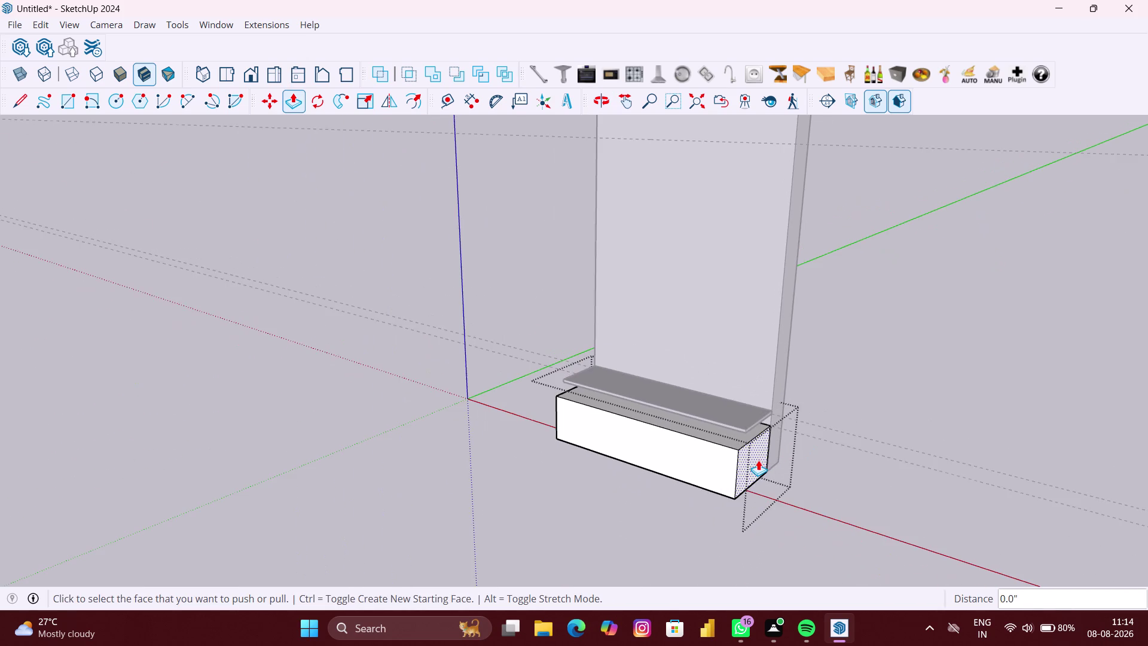
middle_drag(758, 460, 914, 444)
key(space)
click(666, 475)
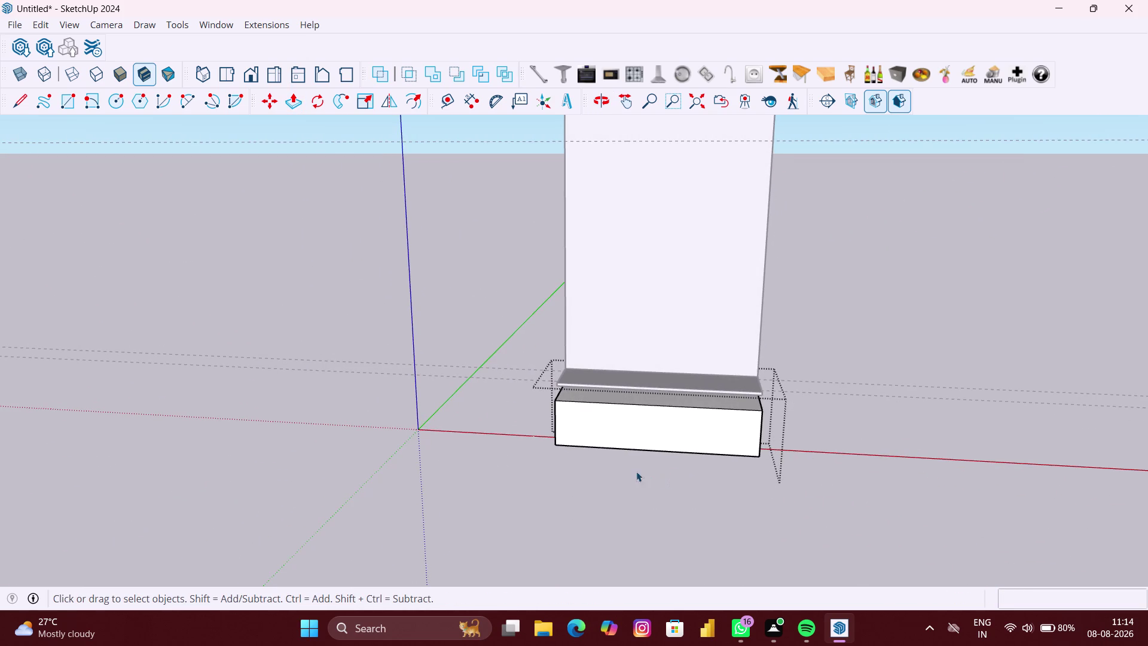
Undo the last three changes to the panel.
scroll(up, 3)
double_click(455, 438)
scroll(down, 3)
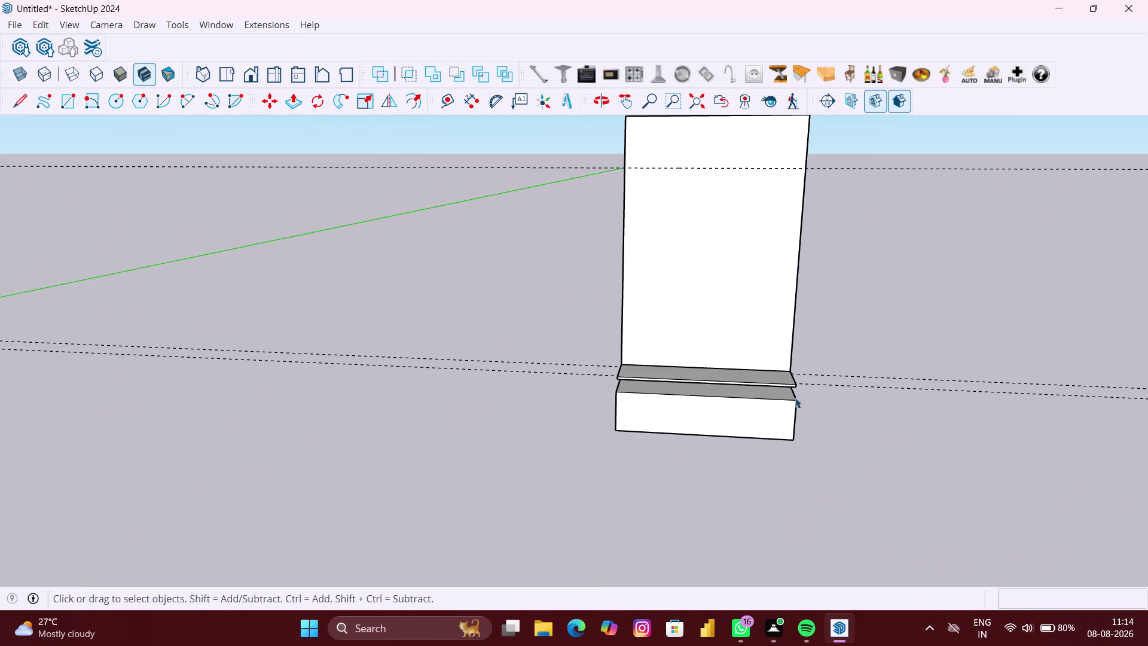
middle_drag(798, 388, 530, 395)
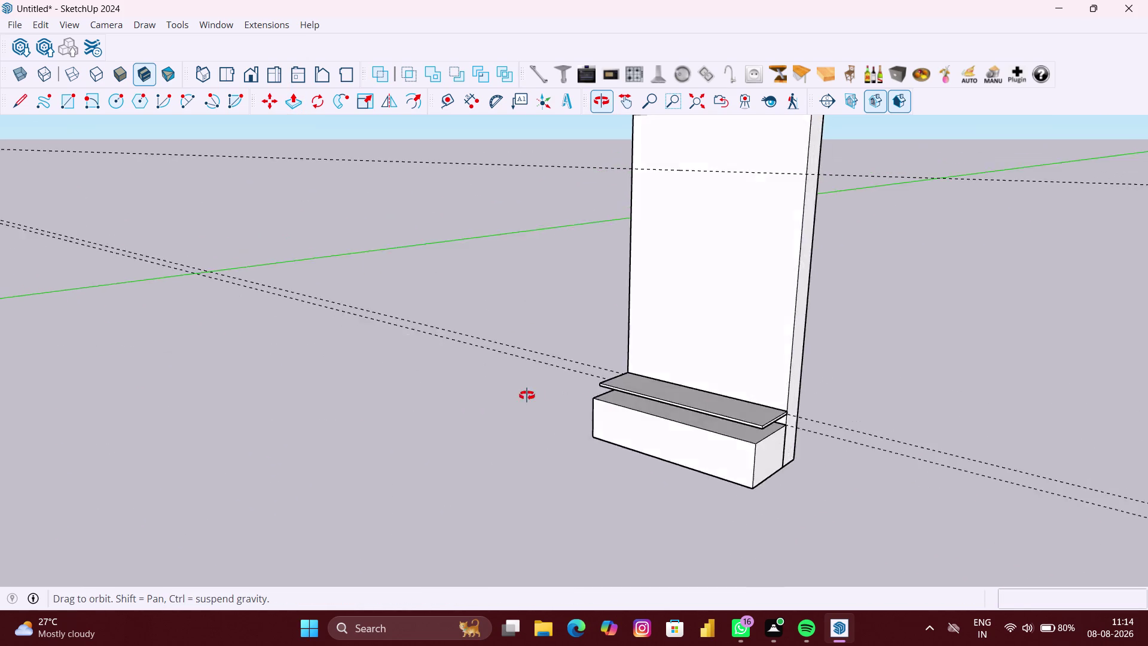
middle_drag(529, 395, 467, 396)
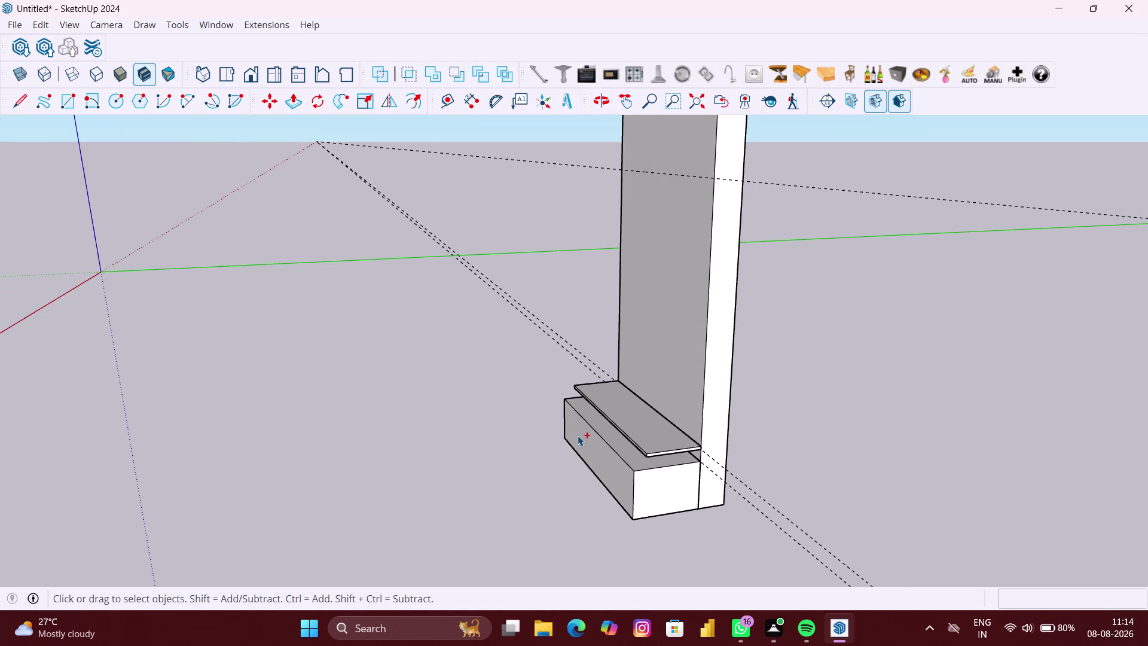
key(ctrl+z)
key(ctrl+z)
key(ctrl+z)
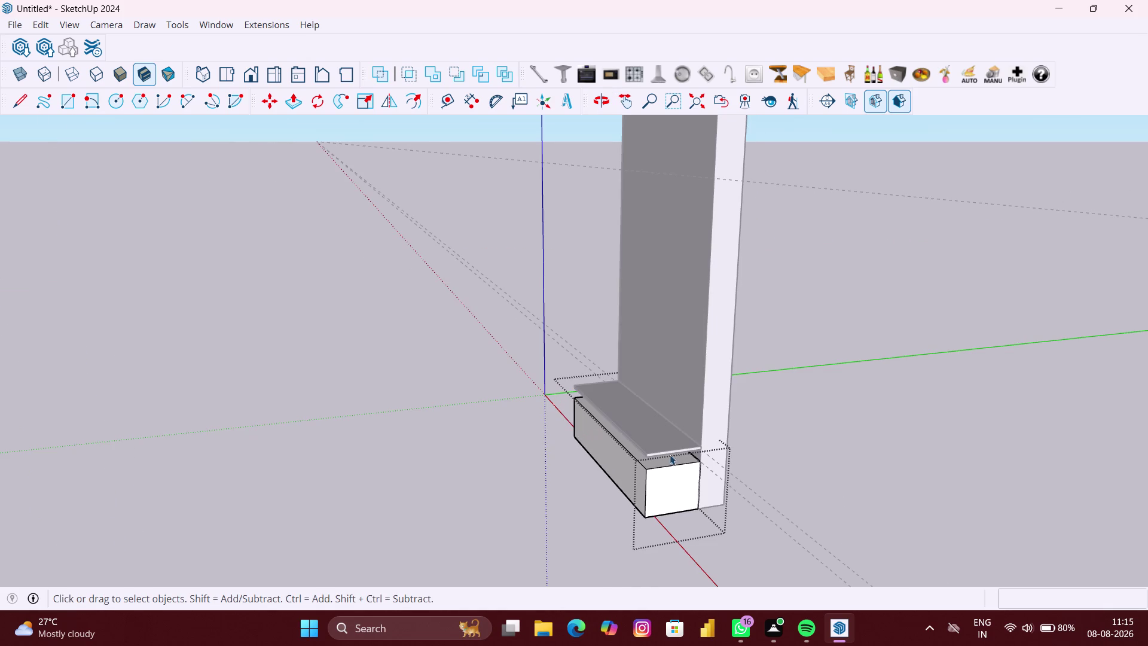
Select the base box and bring up its right-click grouping menu.
click(795, 461)
scroll(down, 3)
scroll(up, 3)
middle_drag(767, 463, 761, 465)
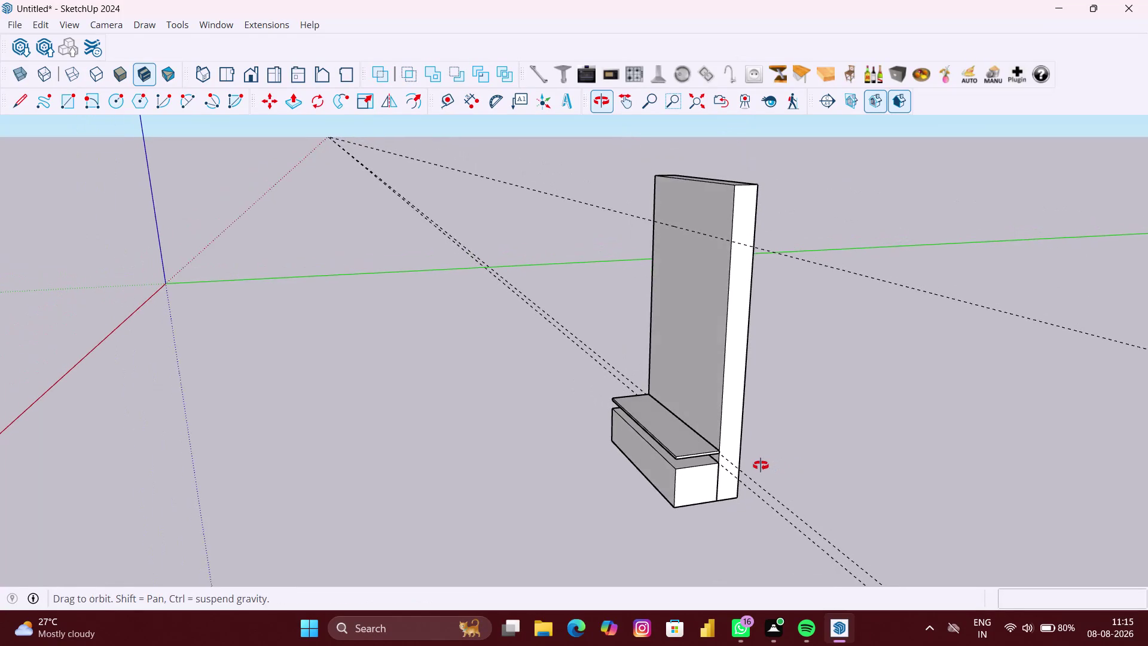
middle_drag(761, 465, 758, 466)
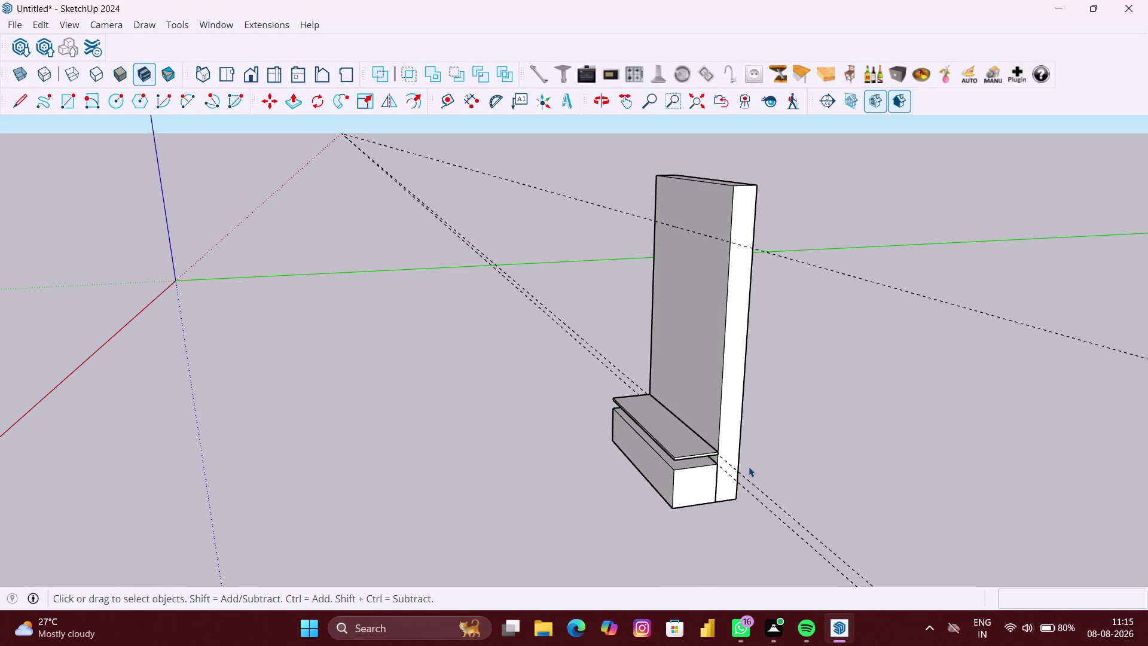
right_click(849, 447)
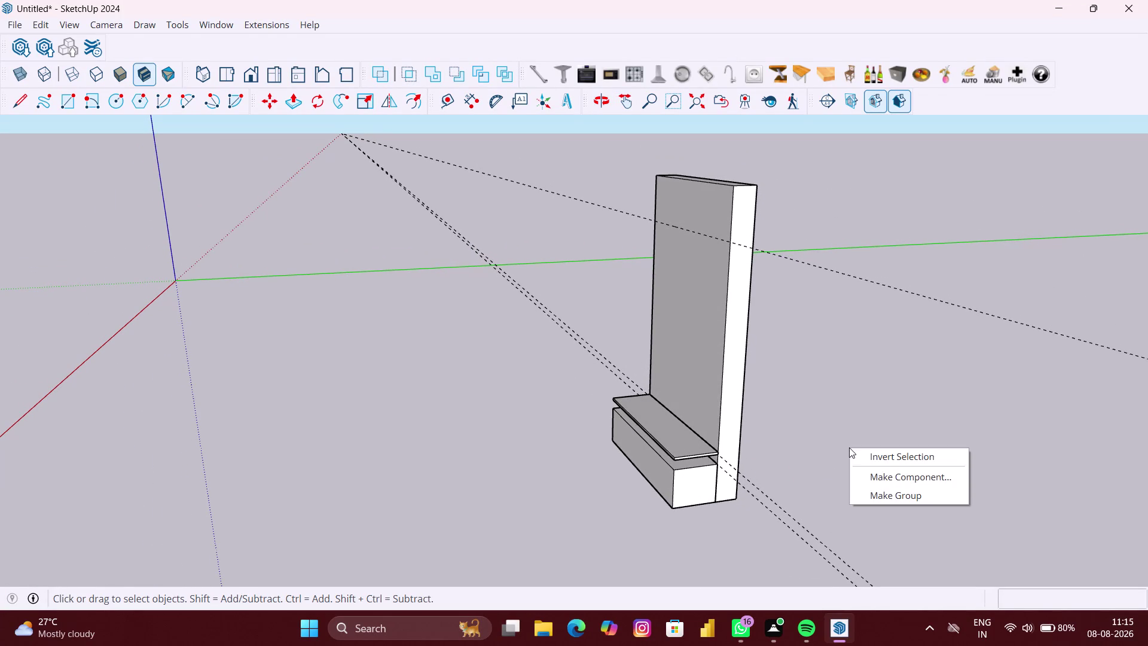
Group the selection and draw a rectangle from the post's bottom to top corner.
click(891, 492)
scroll(down, 3)
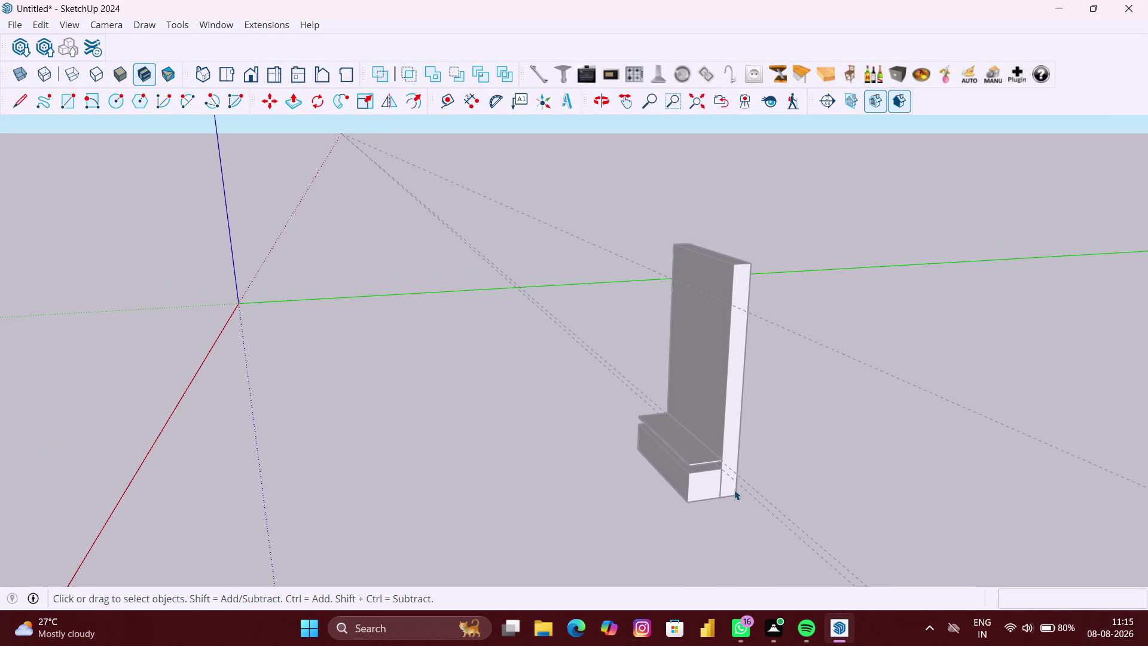
key(r)
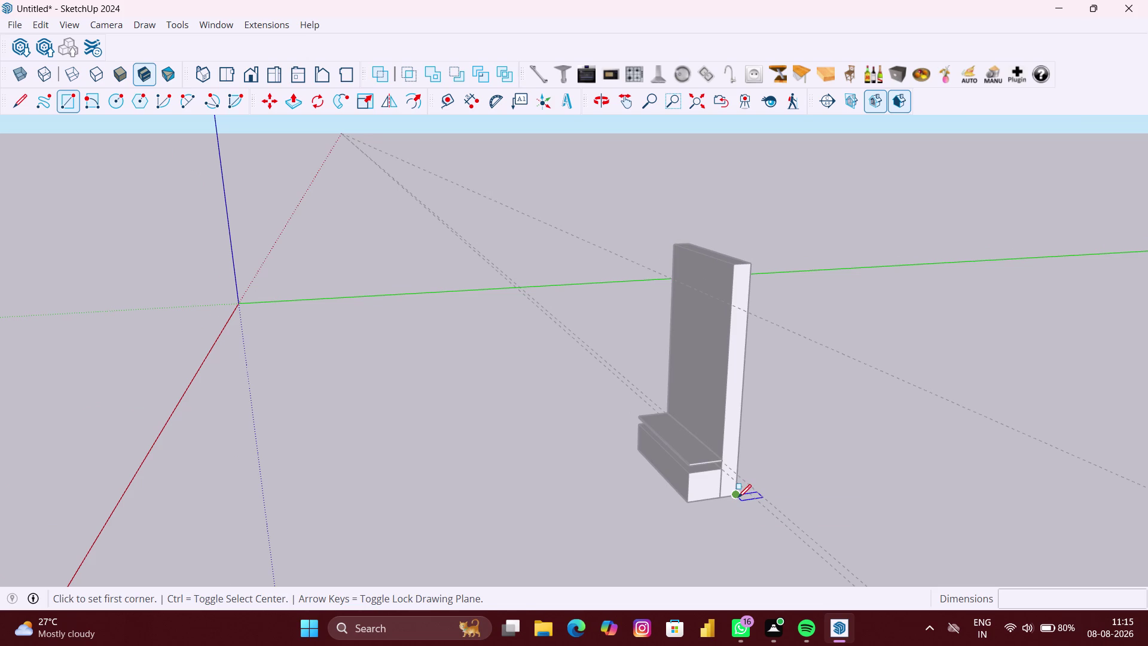
click(737, 497)
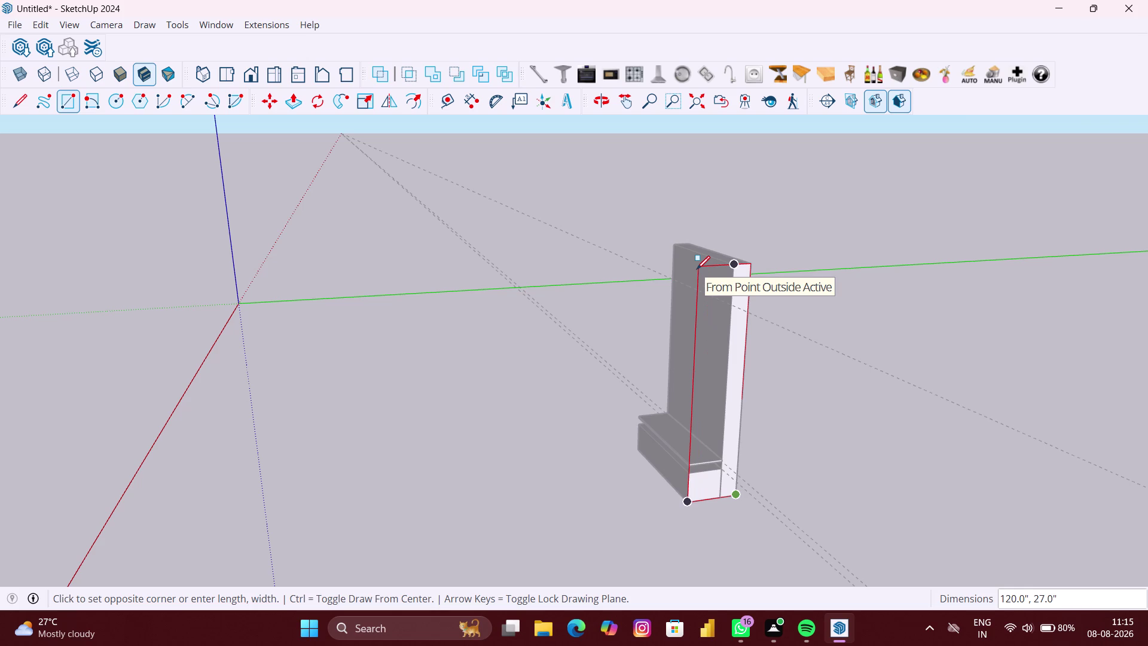
click(696, 269)
scroll(down, 3)
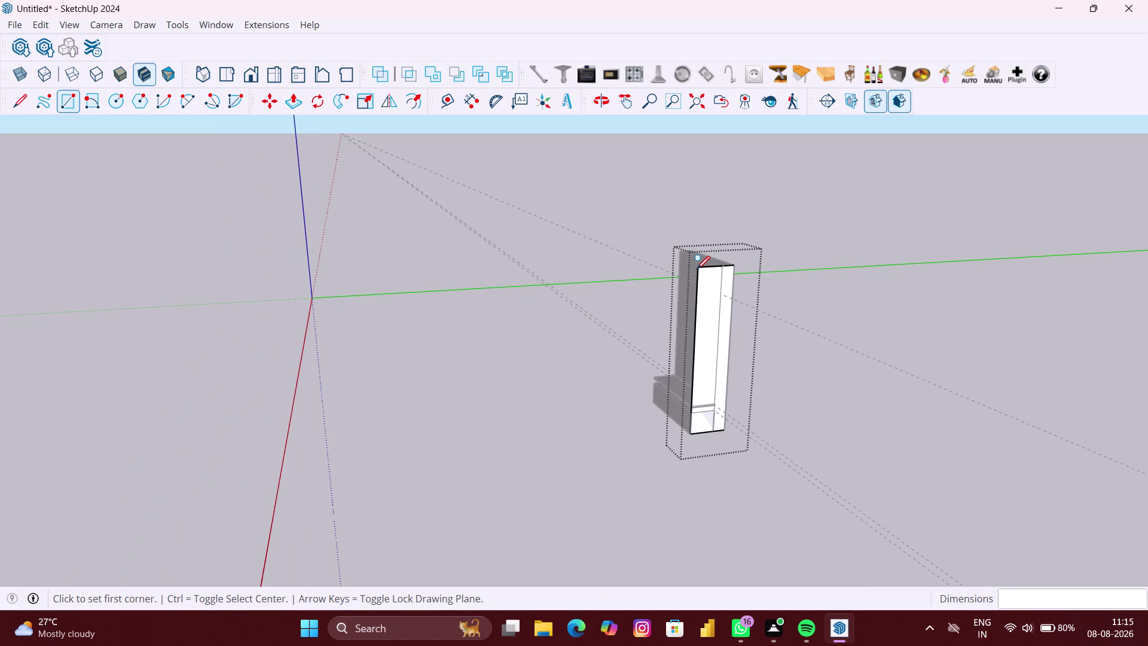
key(space)
Pull the side post's face out 6 inches and leave the group.
middle_drag(677, 322, 815, 359)
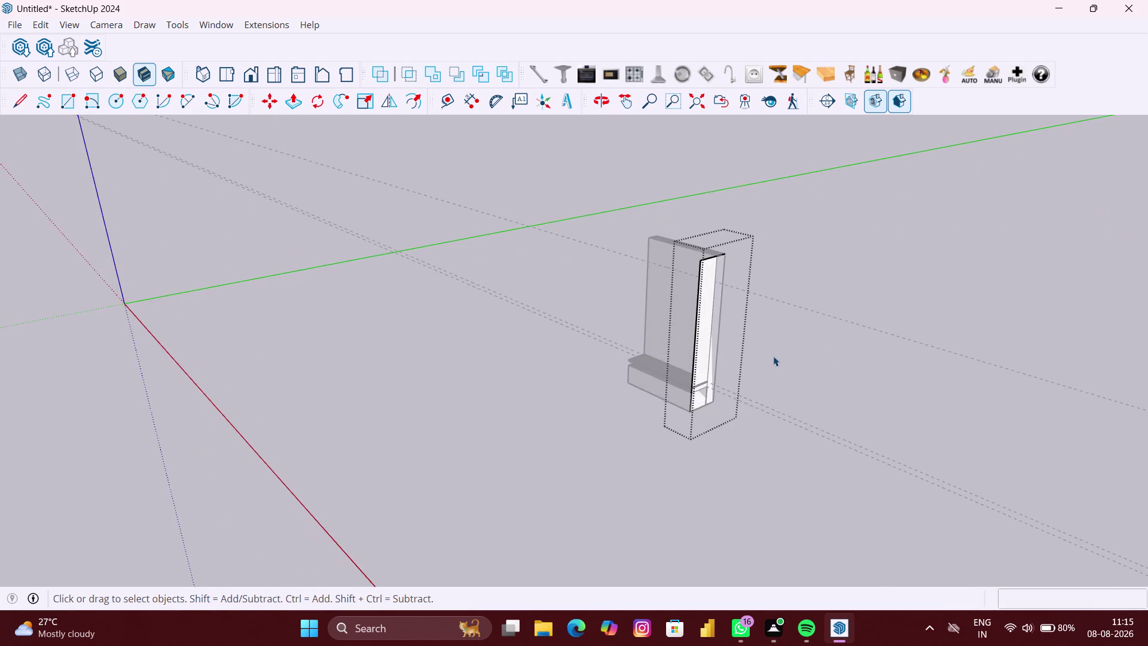
scroll(up, 3)
middle_drag(729, 353, 813, 359)
scroll(up, 3)
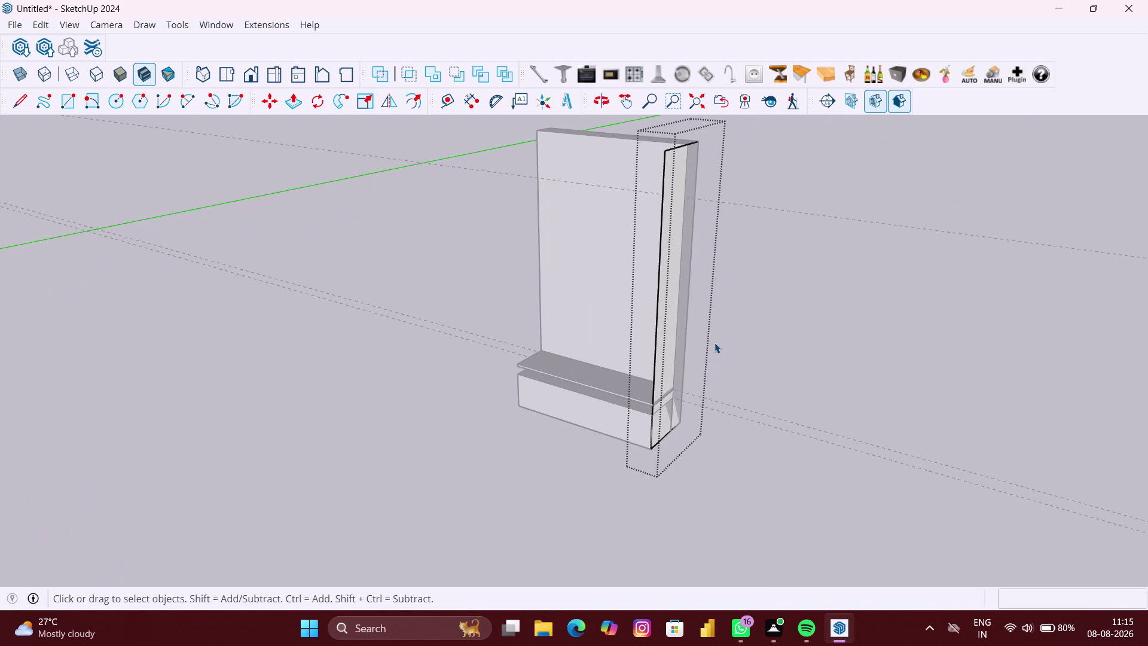
key(p)
scroll(up, 3)
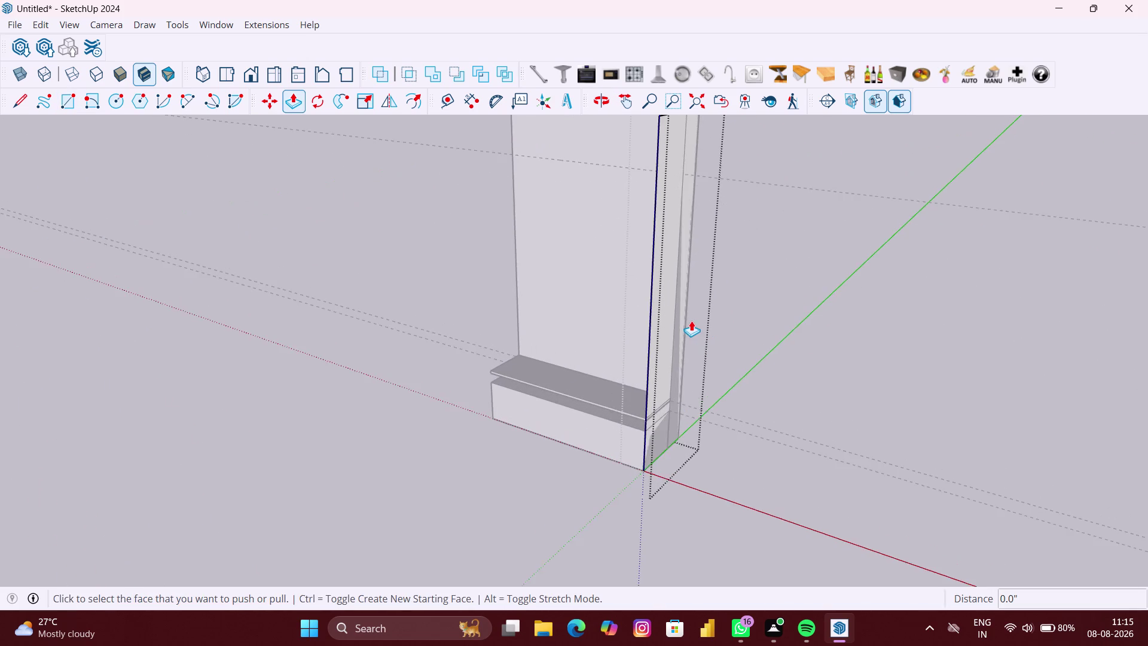
scroll(up, 3)
click(667, 307)
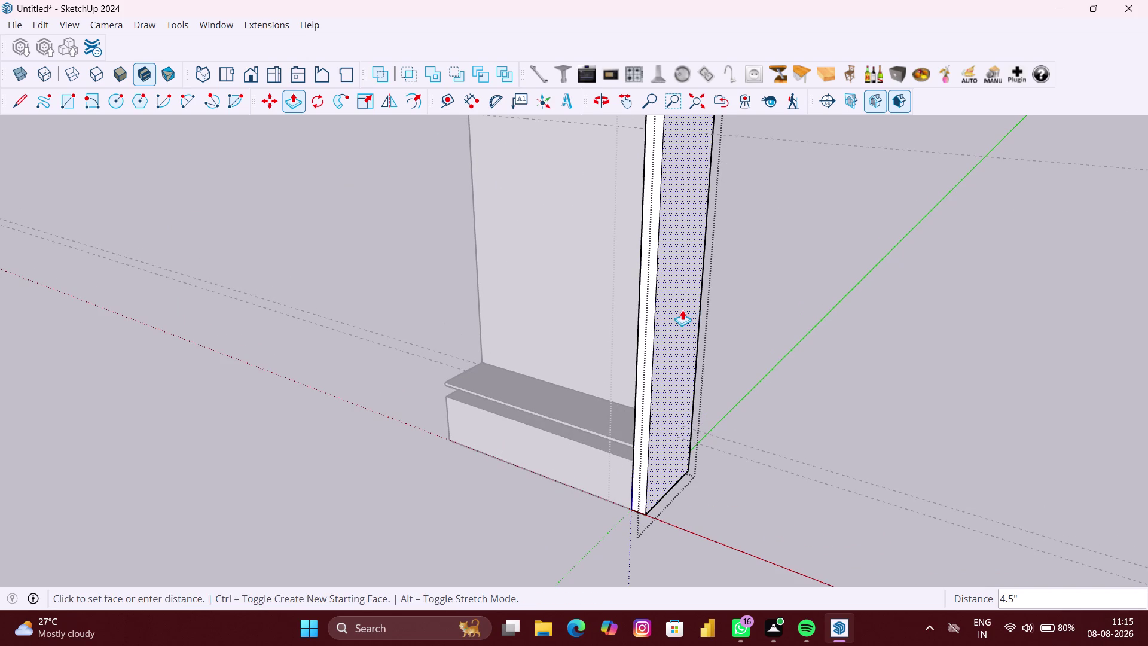
text(6")
key(Return)
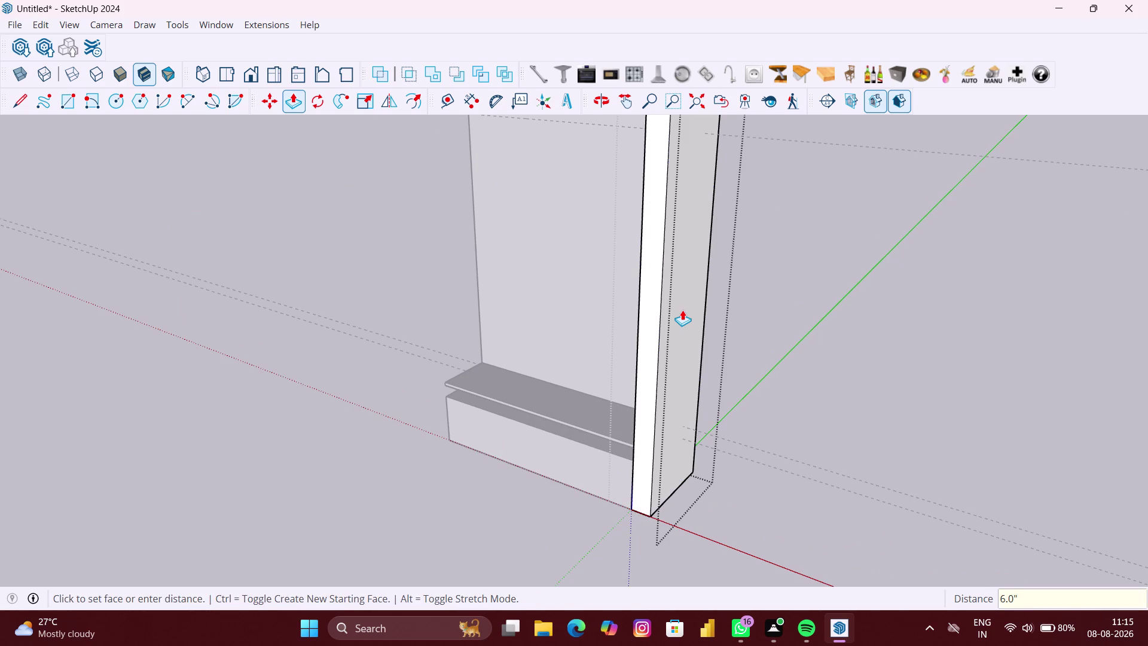
scroll(down, 3)
key(space)
click(740, 339)
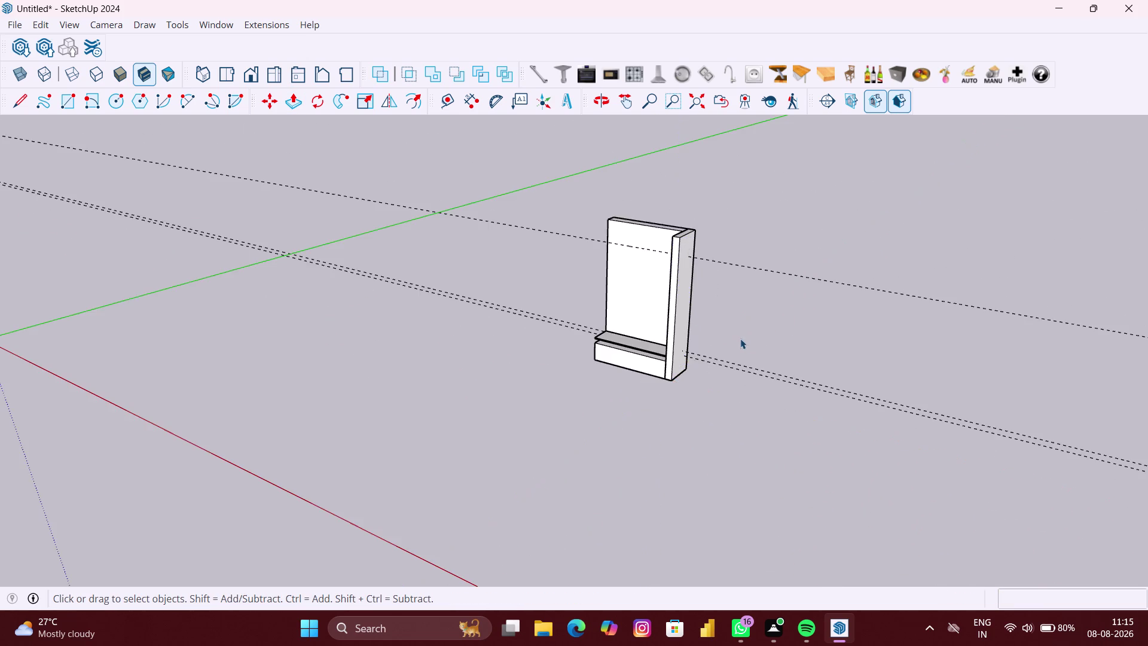
Select the side post group, start a Solid Tools combine, then cancel it.
scroll(down, 3)
middle_drag(675, 349, 820, 403)
scroll(up, 3)
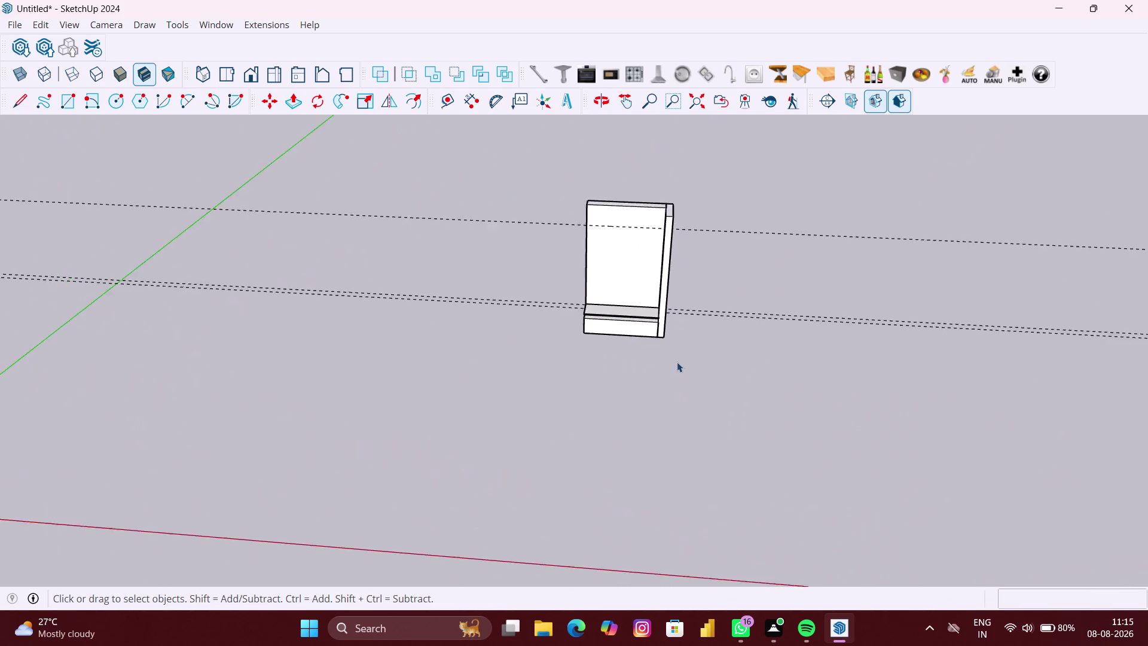
scroll(up, 3)
click(630, 298)
click(657, 292)
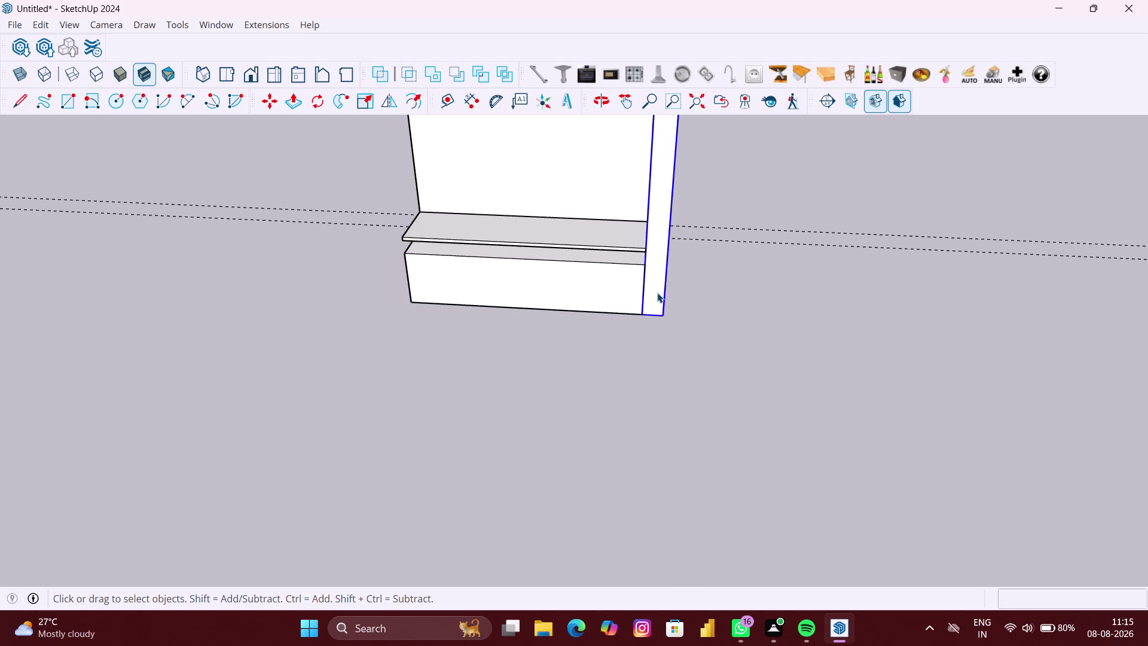
scroll(down, 3)
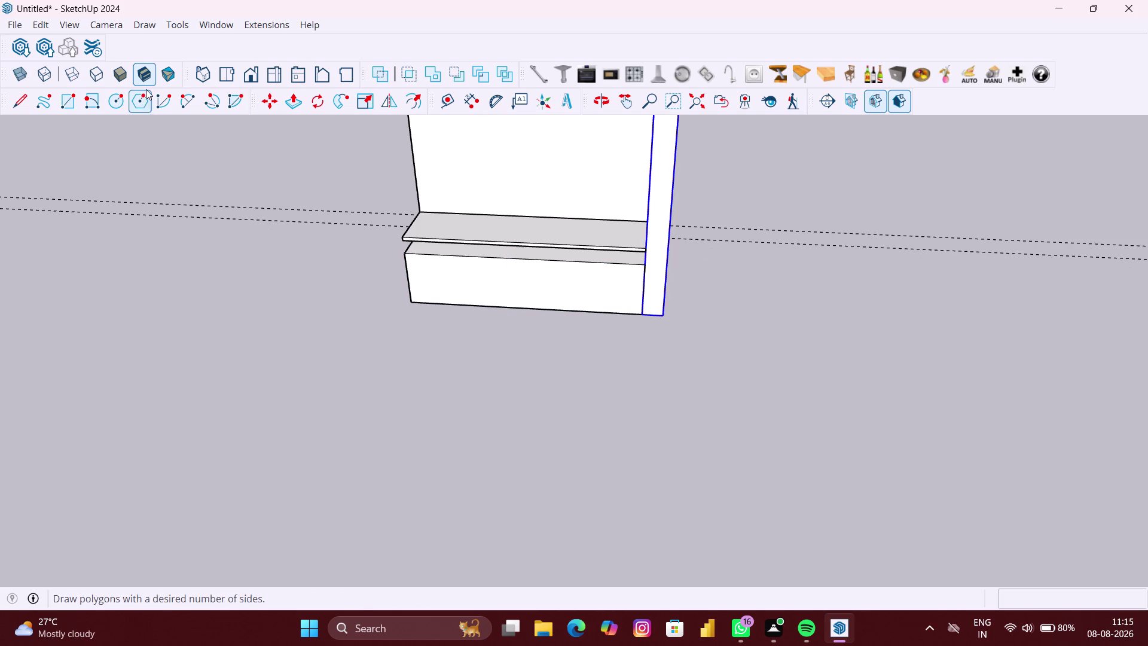
click(429, 76)
scroll(up, 3)
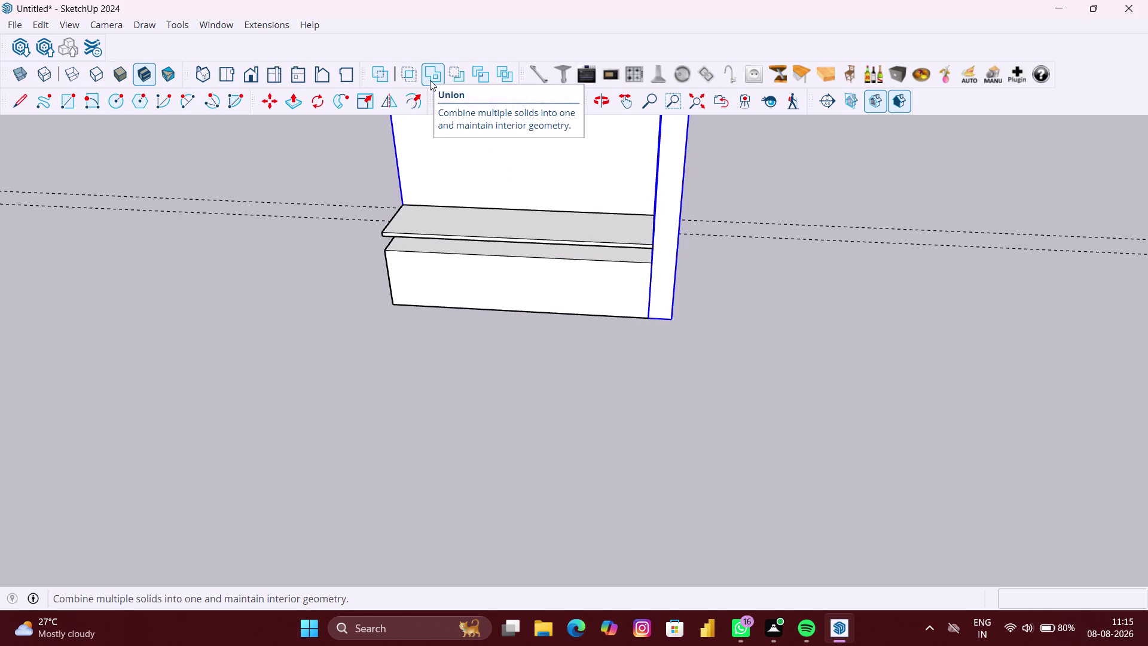
click(710, 316)
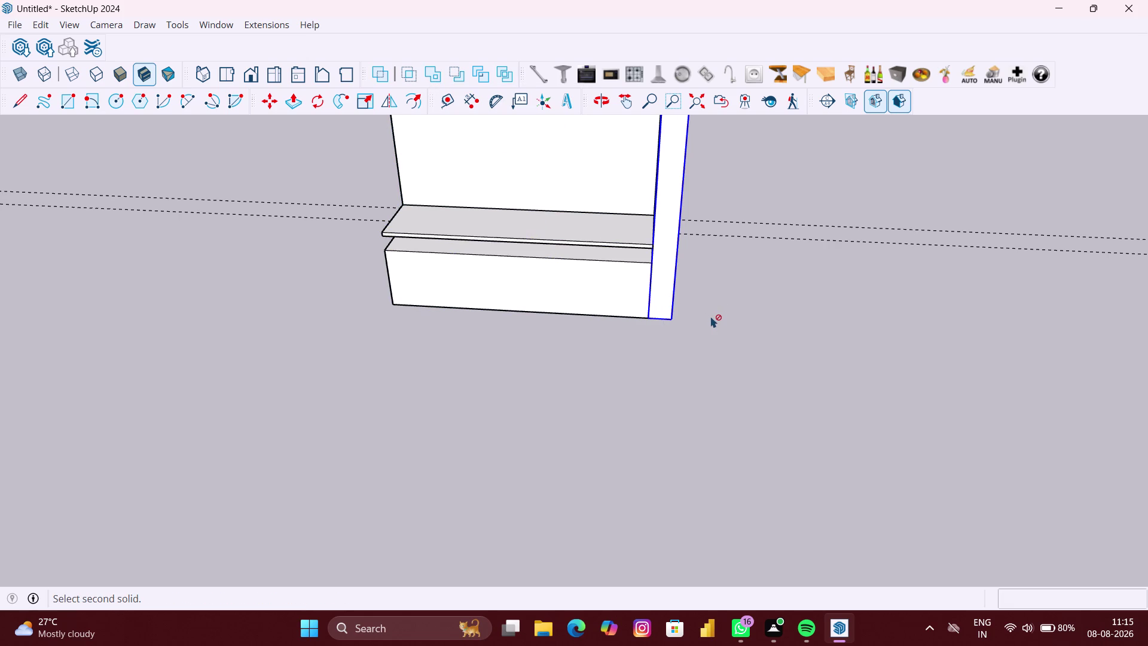
key(space)
key(space)
double_click(710, 316)
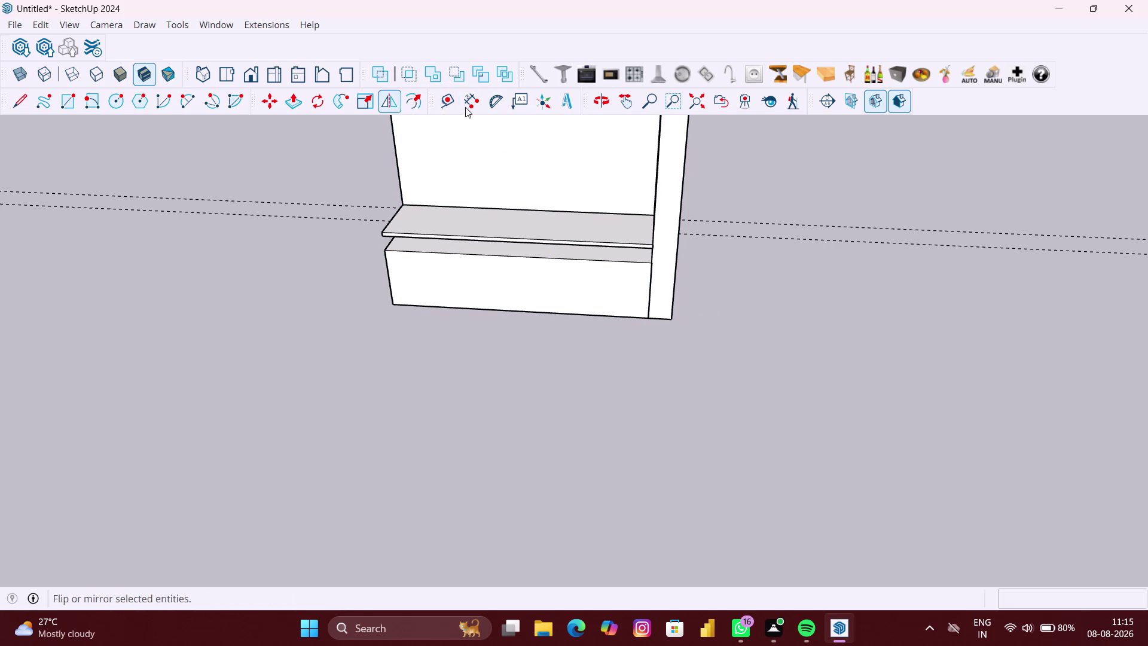
Union the side post with the wall panel group.
click(434, 69)
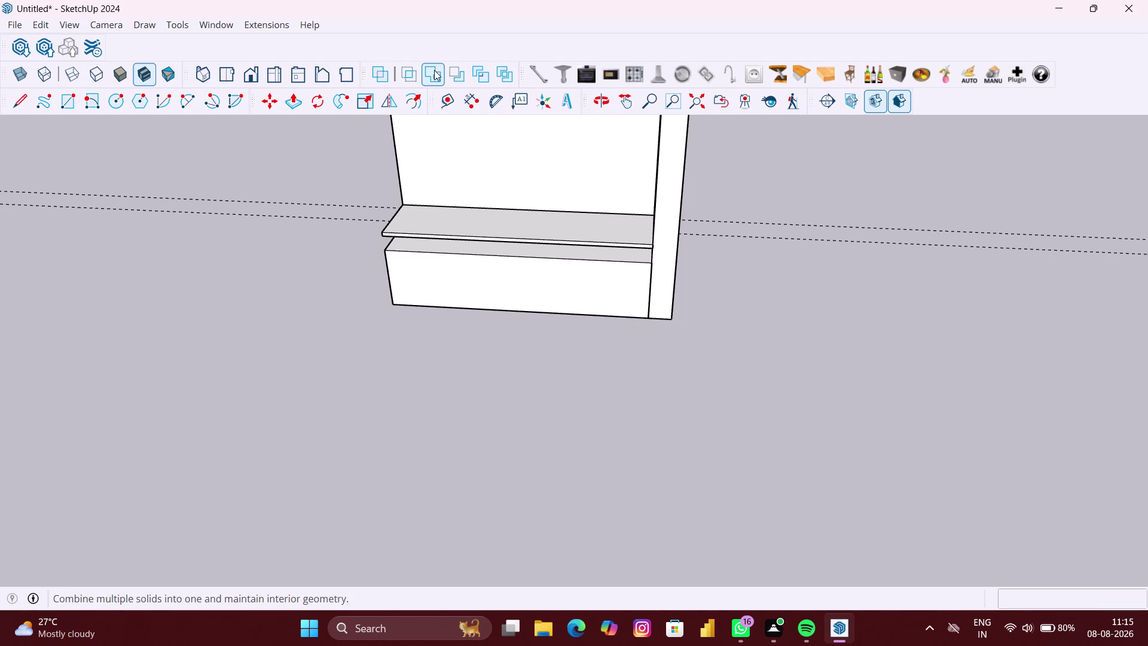
click(668, 247)
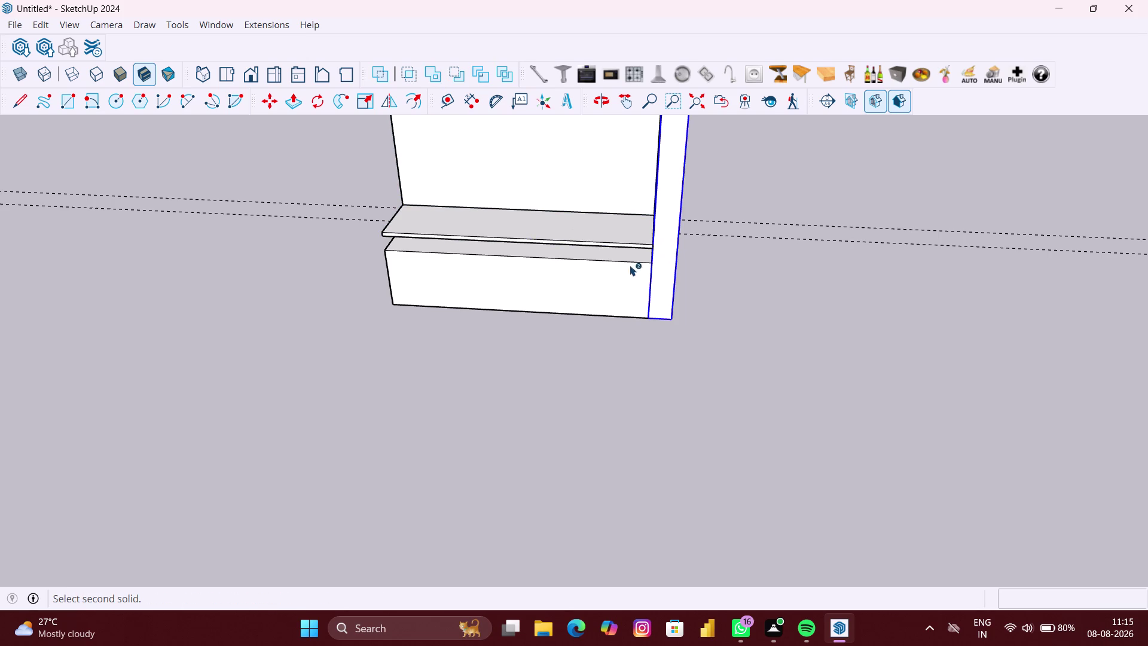
click(582, 283)
scroll(down, 3)
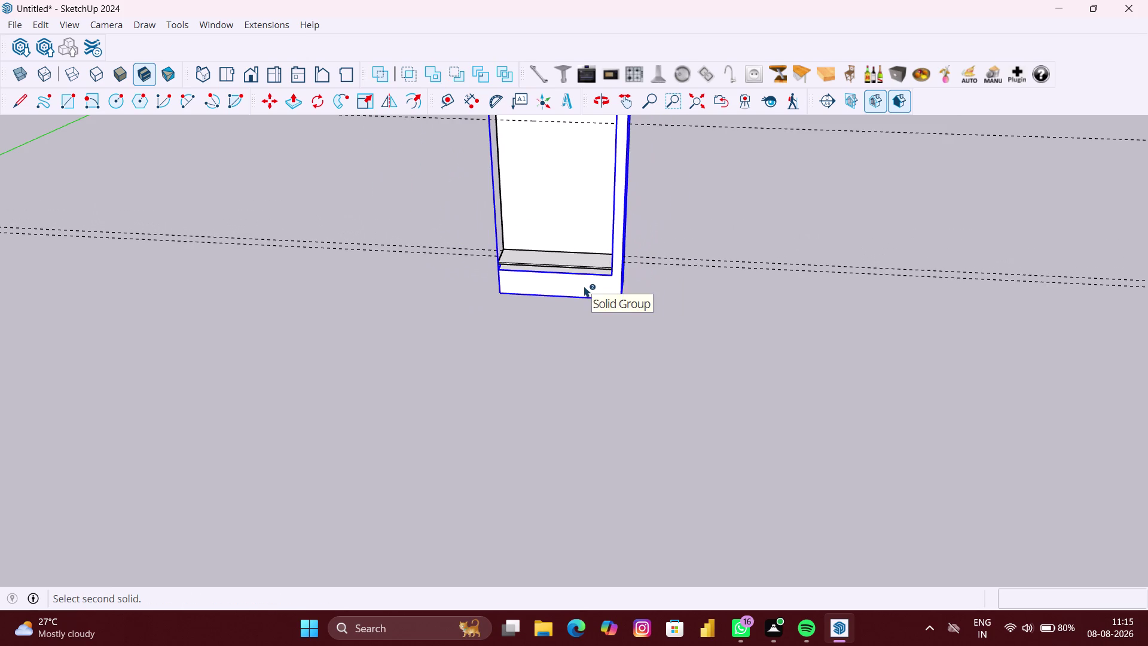
key(space)
click(662, 293)
middle_drag(664, 290, 602, 290)
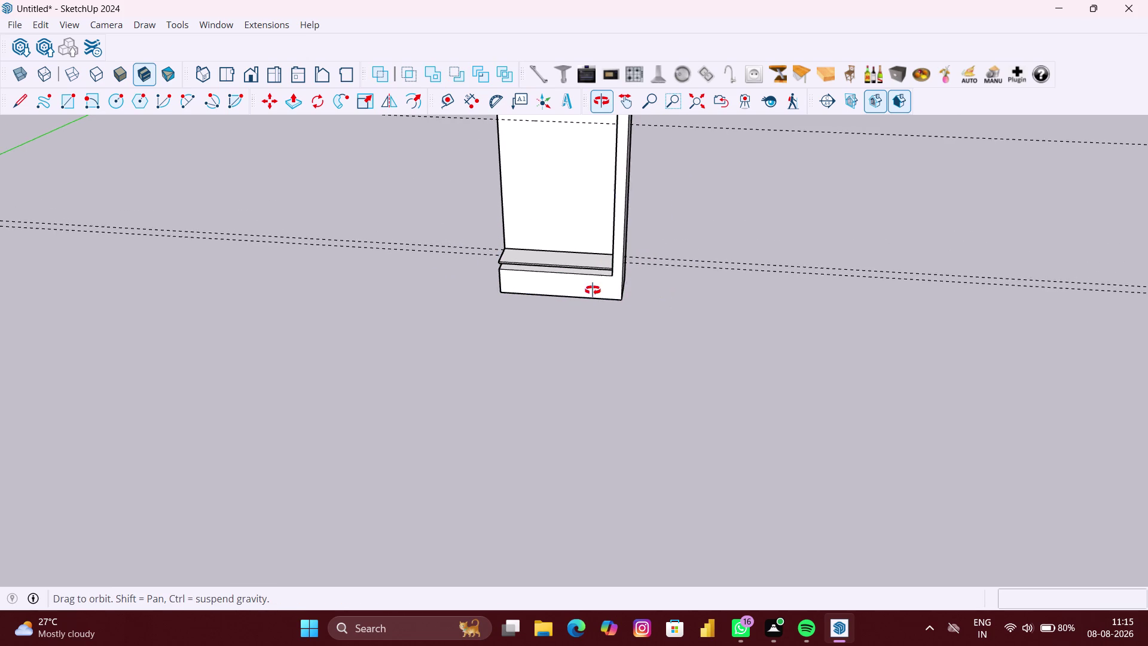
middle_drag(602, 290, 659, 293)
scroll(down, 3)
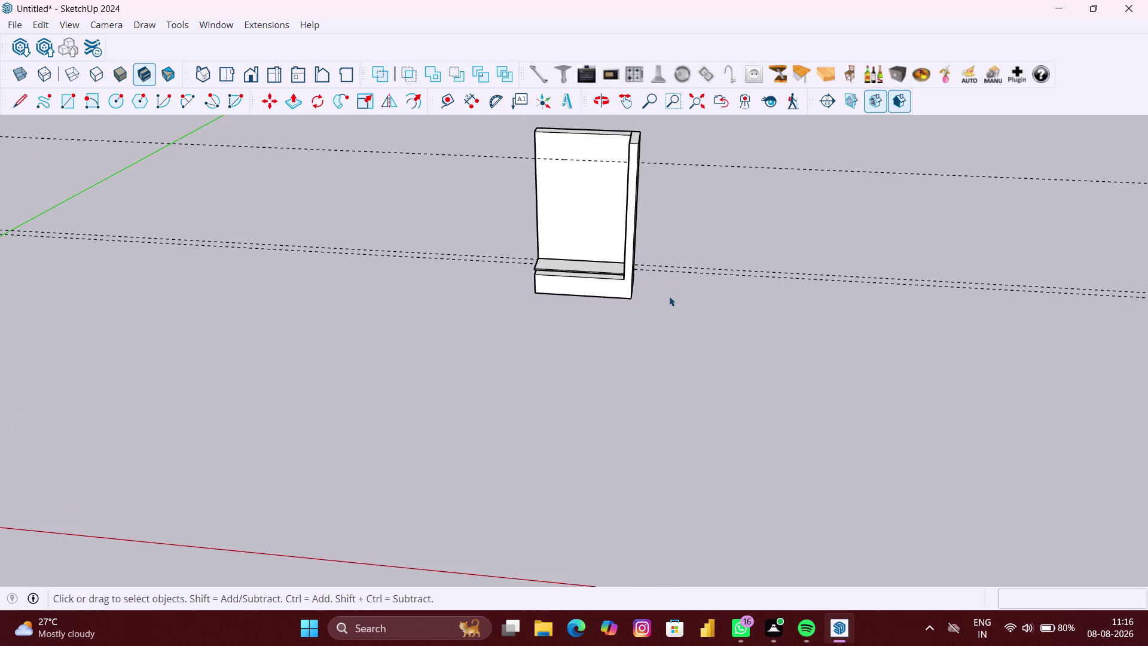
middle_drag(670, 297, 680, 237)
scroll(up, 3)
middle_drag(636, 215, 648, 220)
scroll(up, 3)
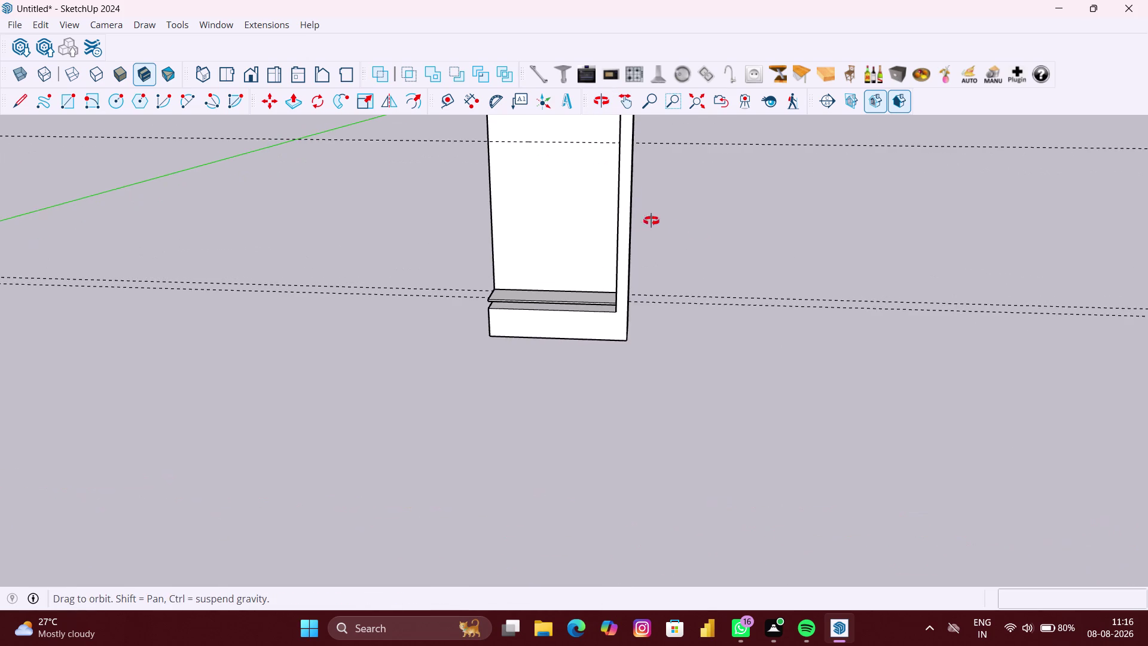
middle_drag(648, 220, 767, 237)
scroll(up, 3)
scroll(up, 3)
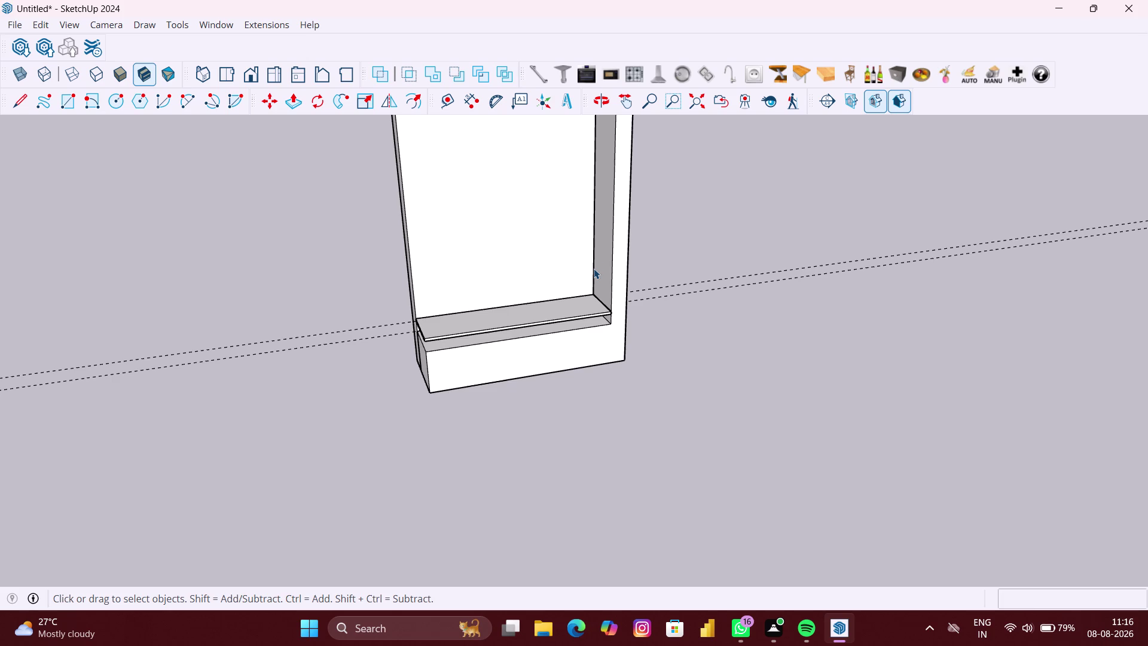
scroll(down, 3)
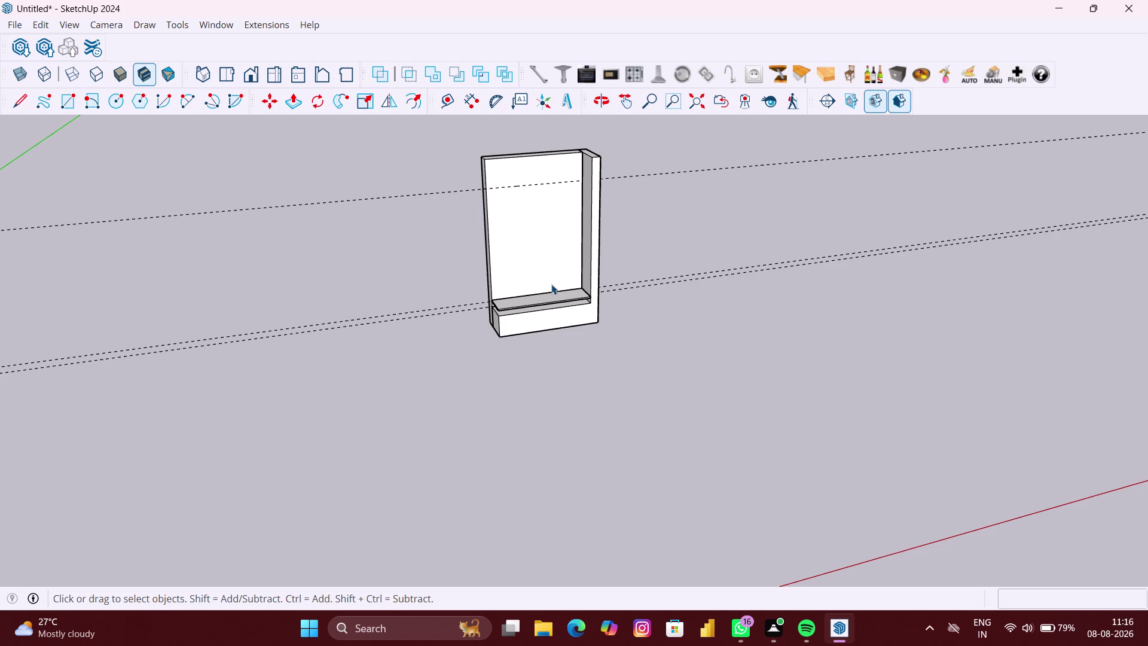
scroll(down, 3)
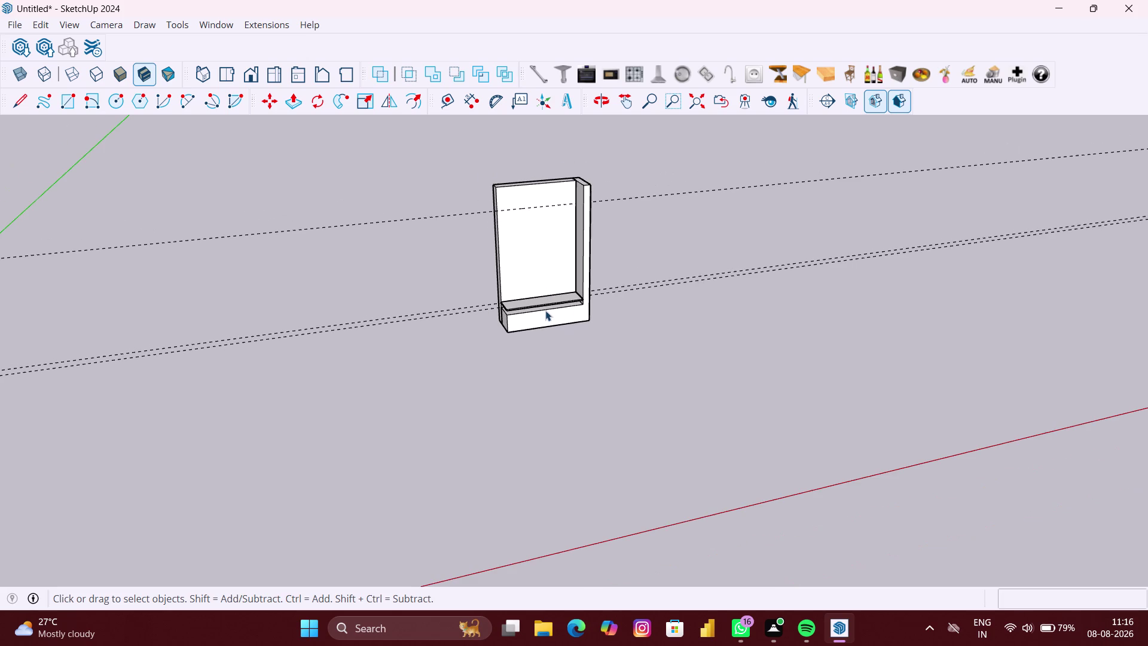
scroll(down, 3)
middle_drag(549, 315, 484, 288)
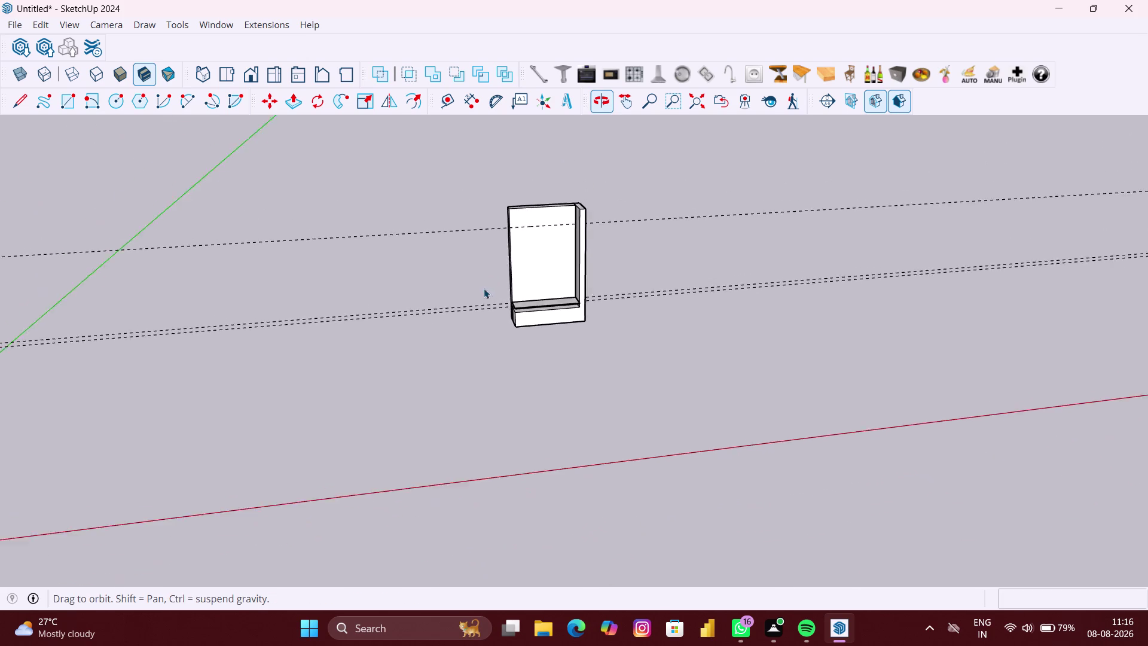
scroll(up, 3)
scroll(up, 3)
middle_click(565, 311)
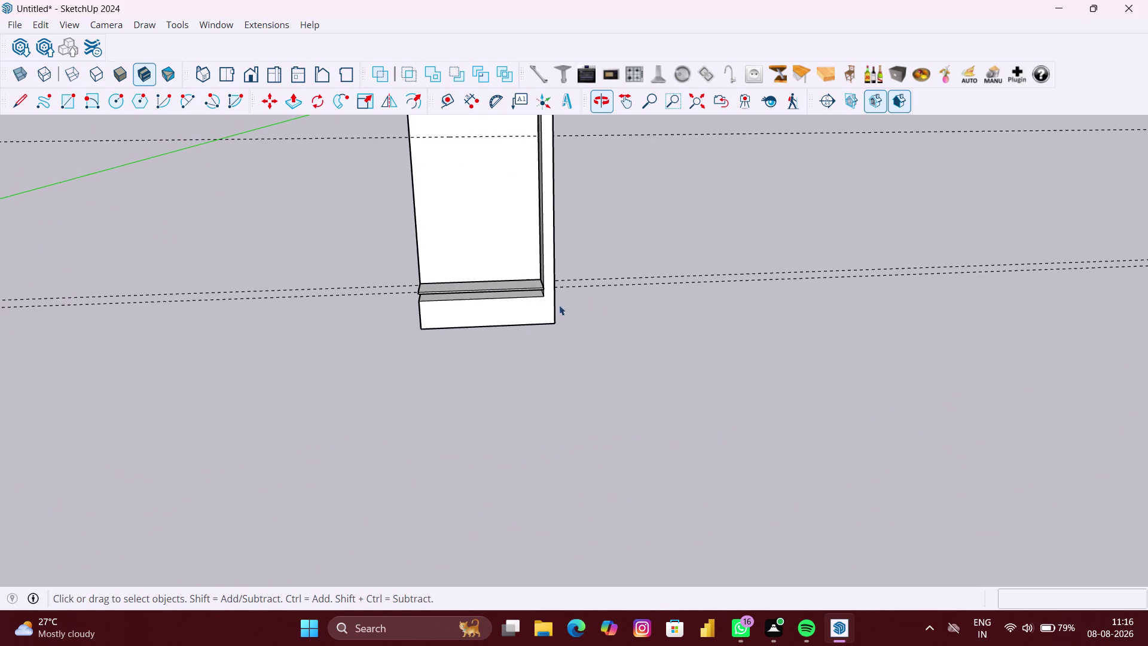
scroll(up, 3)
scroll(up, 3)
Select the panel's inner vertical edge beside the side post.
middle_drag(539, 271, 616, 273)
click(542, 253)
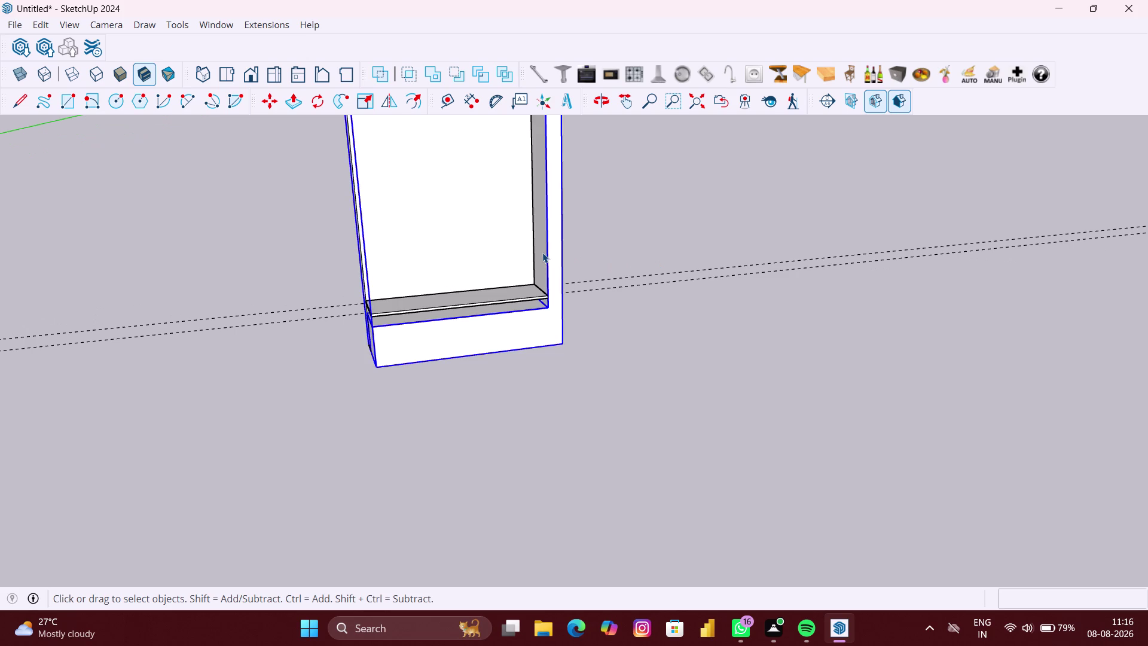
scroll(up, 3)
click(513, 249)
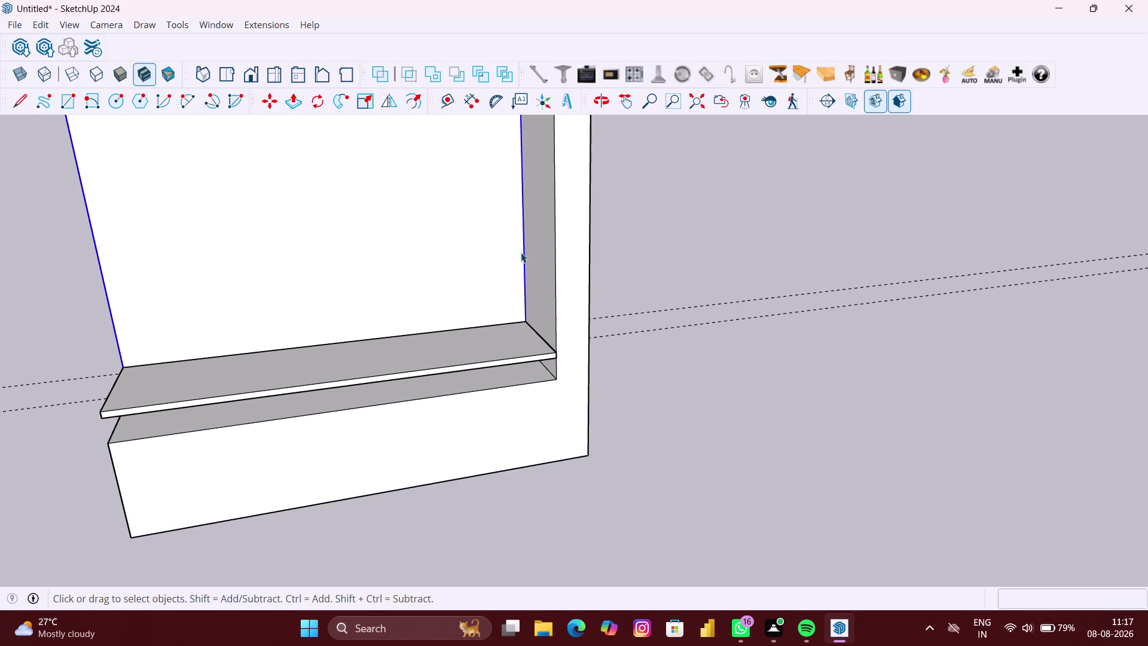
double_click(522, 253)
scroll(up, 3)
click(525, 261)
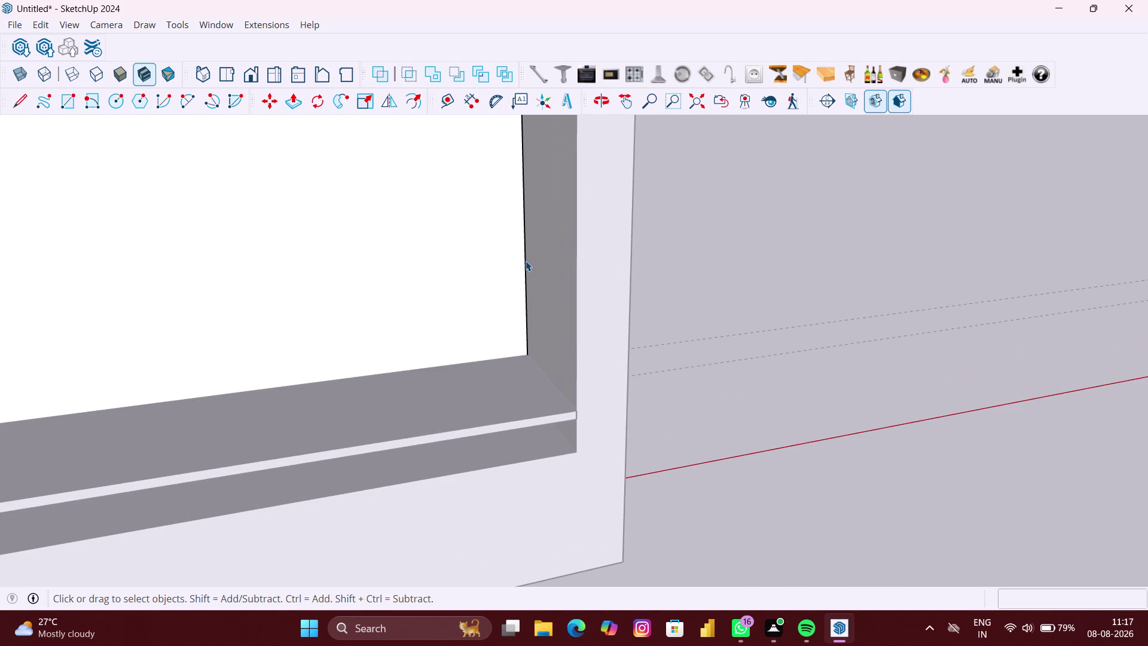
scroll(down, 3)
scroll(down, 3)
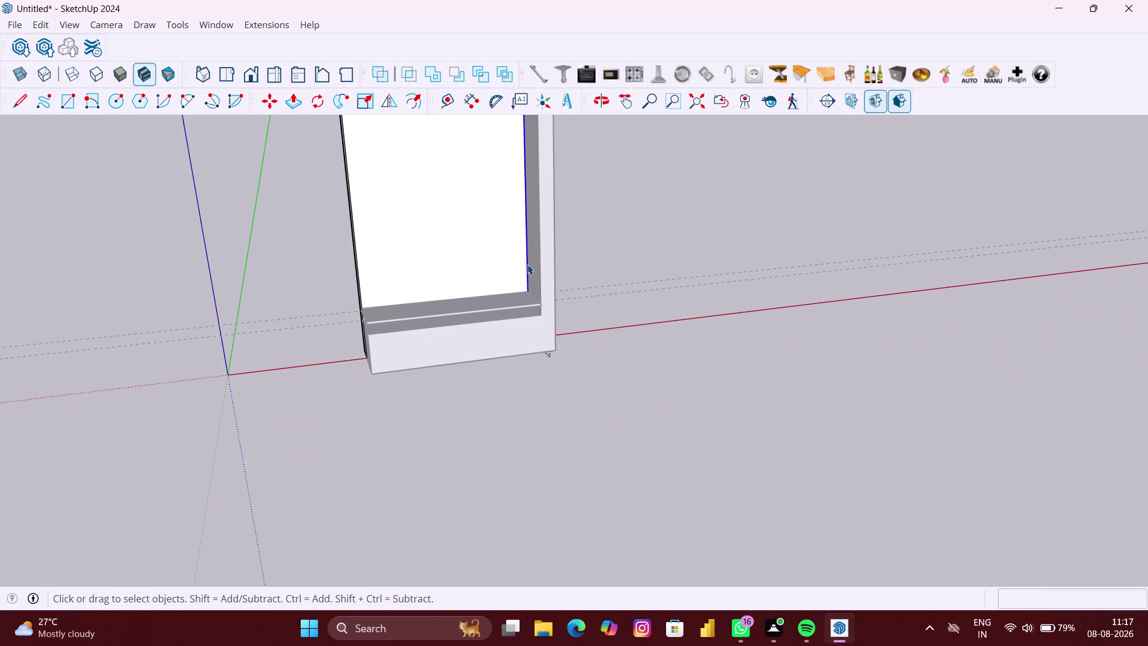
scroll(down, 3)
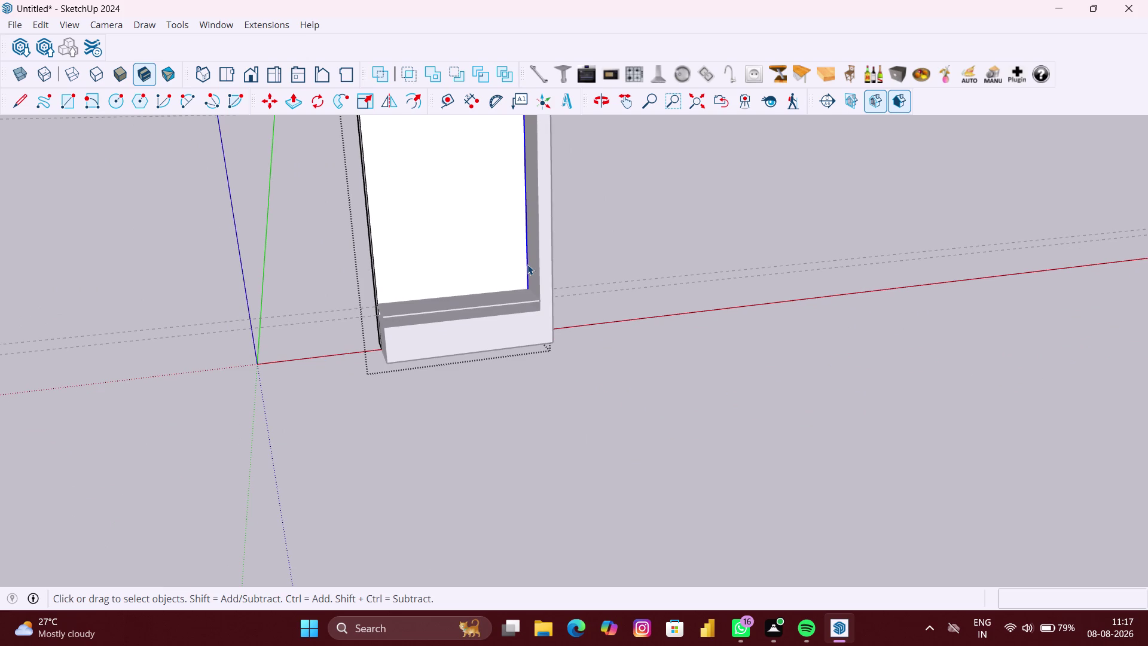
Divide the inner vertical edge into four segments.
right_click(528, 265)
click(563, 362)
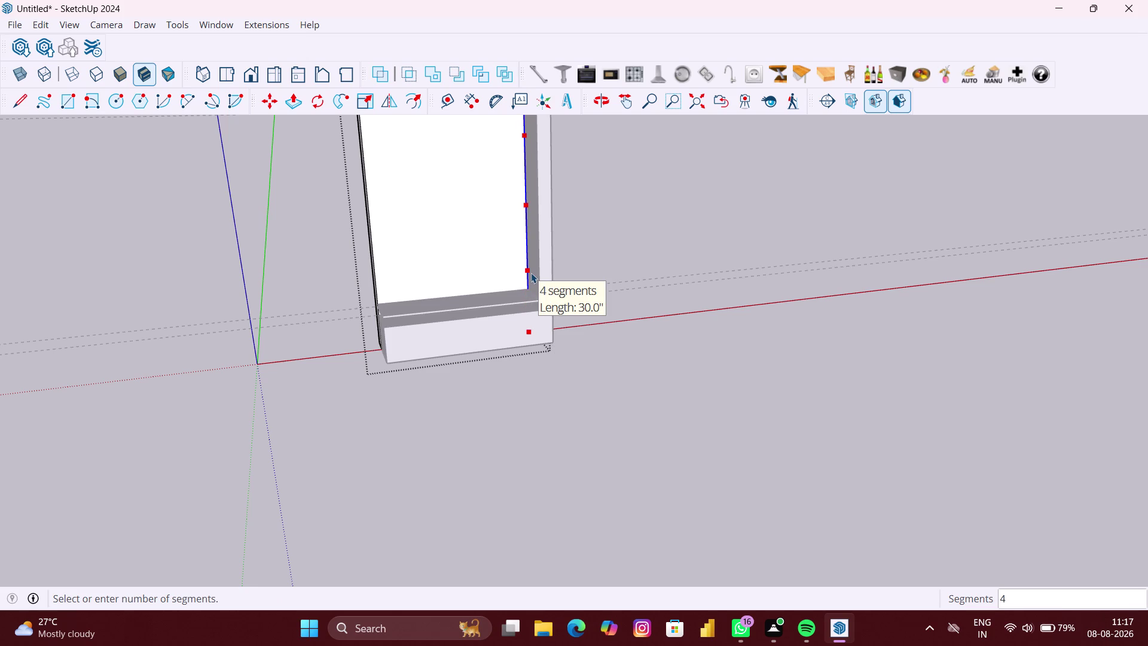
click(531, 273)
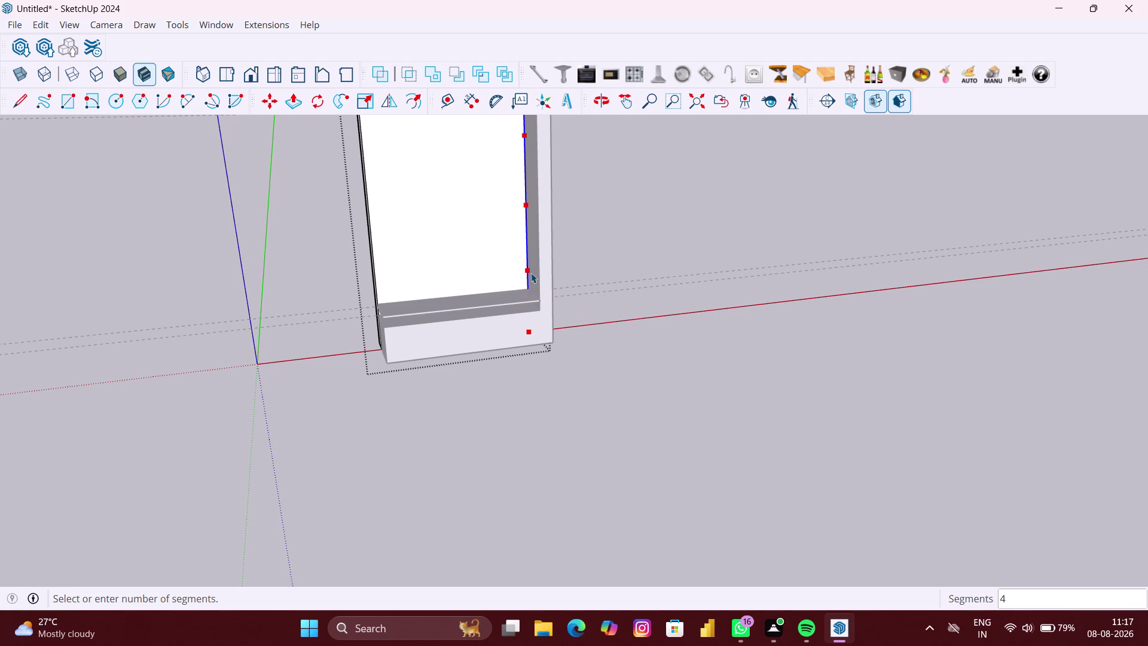
scroll(down, 3)
scroll(down, 3)
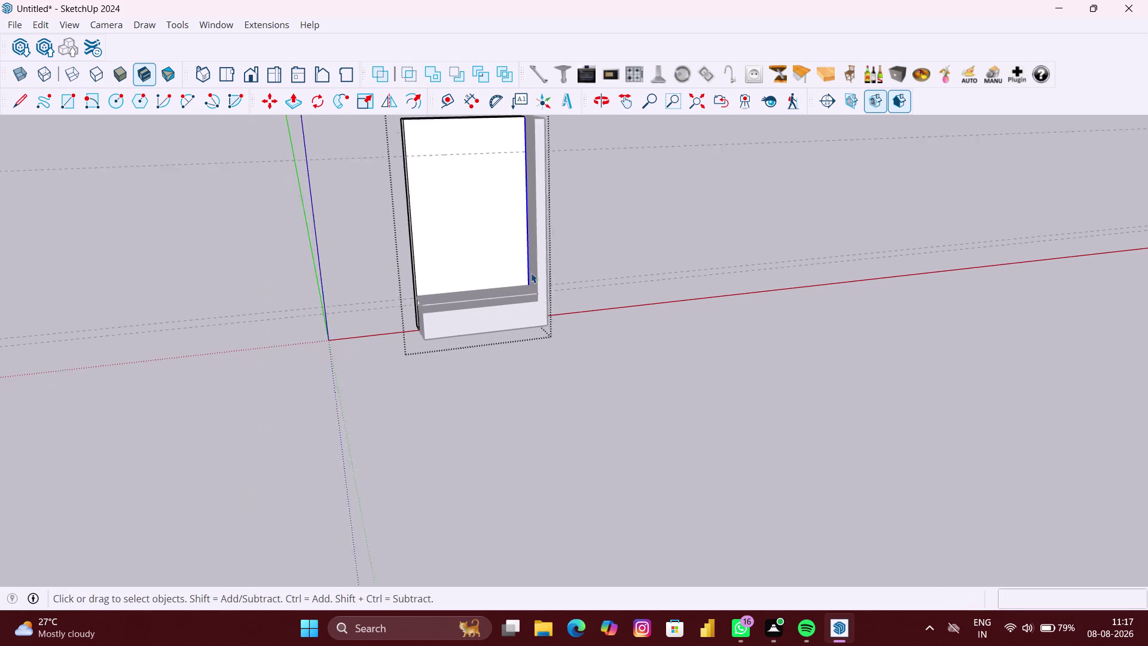
middle_drag(530, 272, 530, 321)
scroll(up, 3)
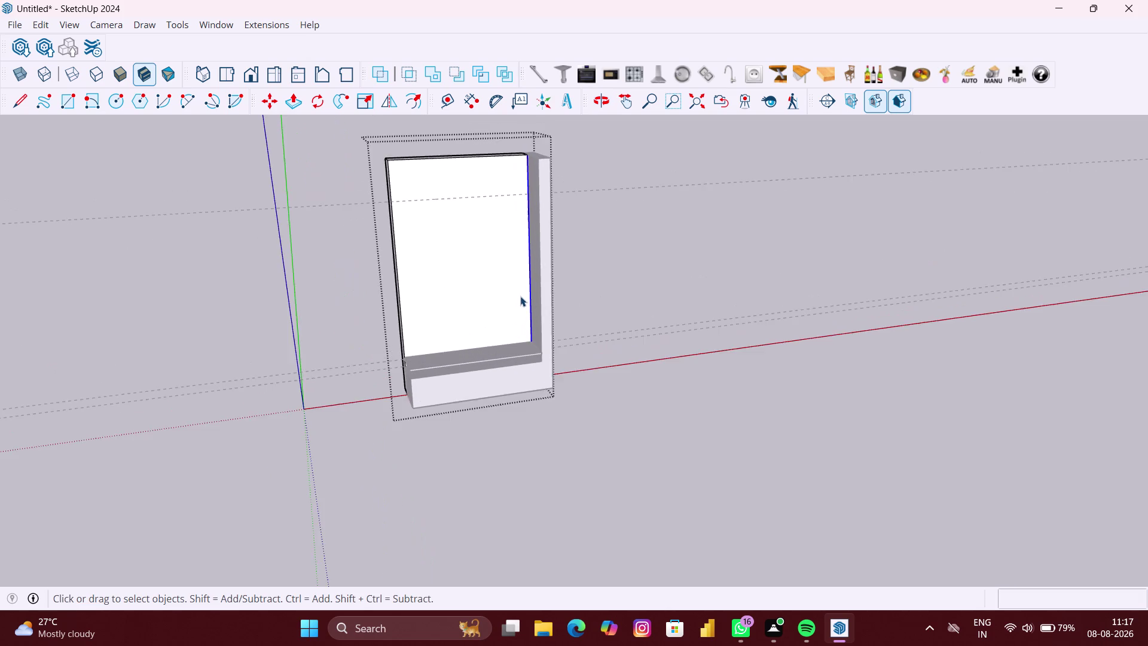
scroll(up, 3)
middle_click(522, 294)
scroll(down, 3)
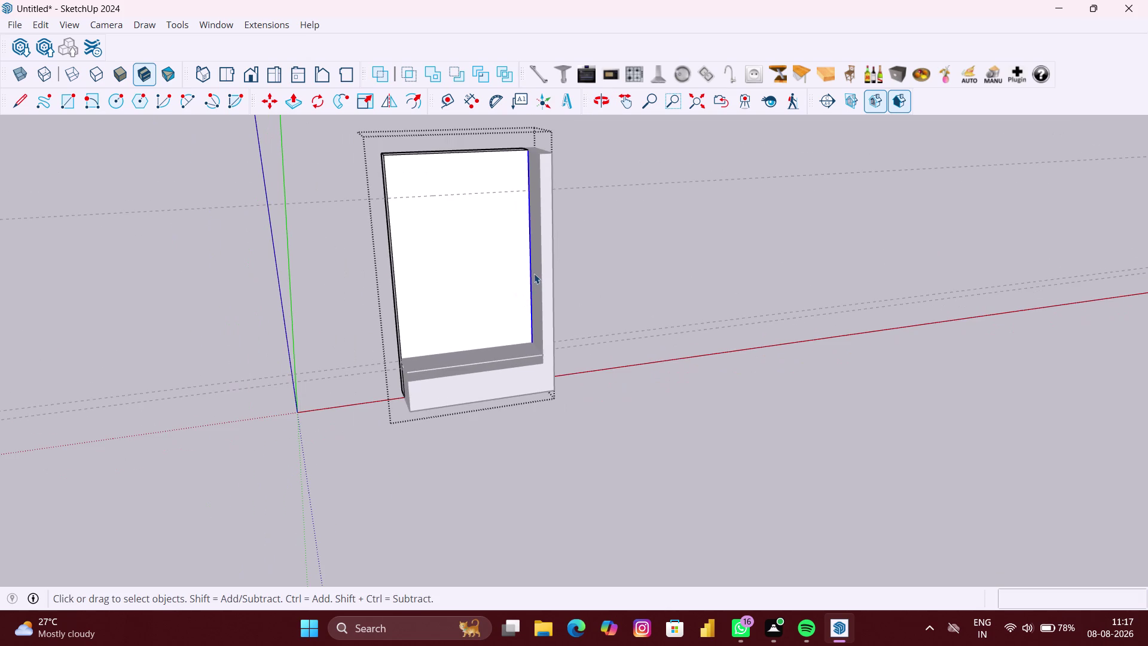
Open and dismiss the panel's context menu, then clear the selection.
right_click(531, 273)
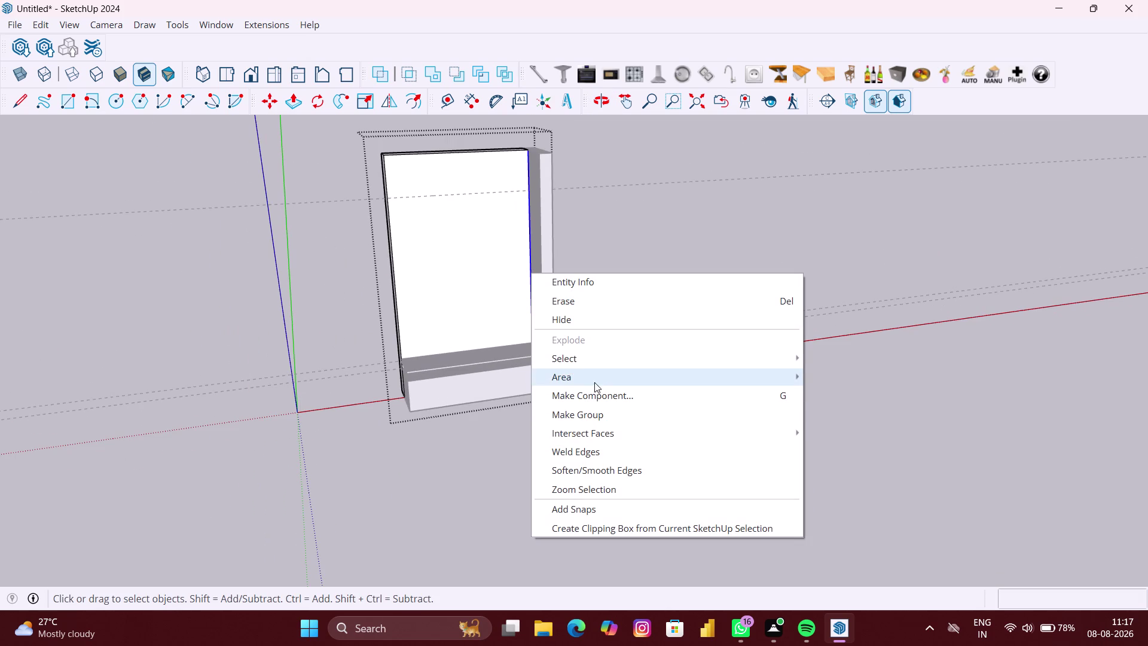
click(521, 265)
scroll(up, 3)
click(532, 266)
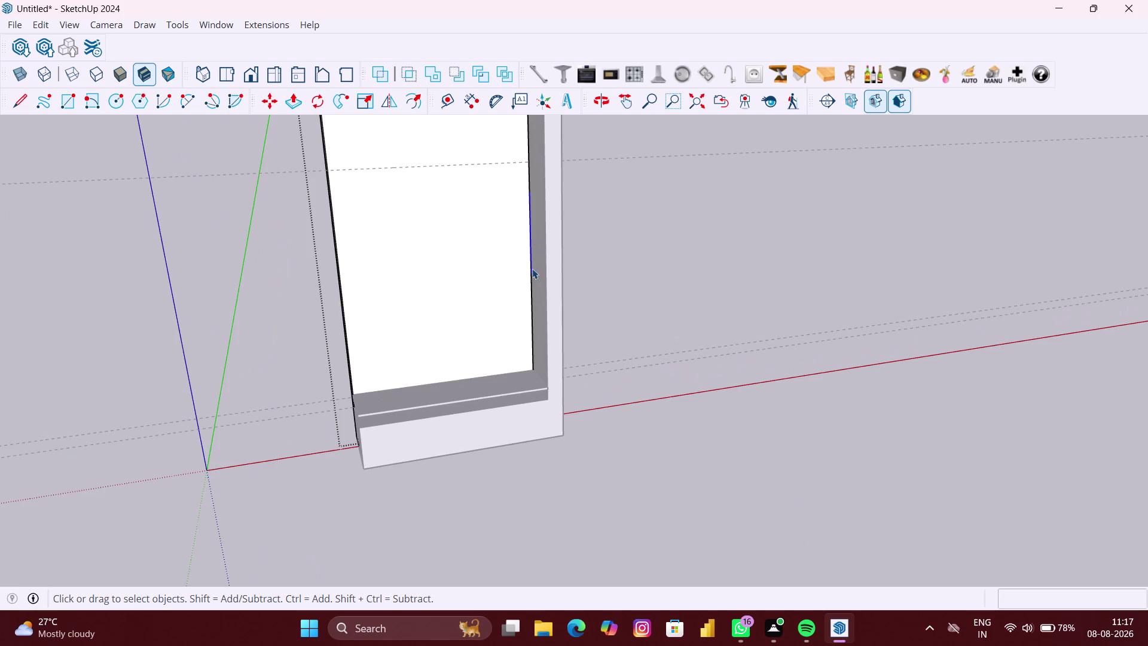
click(610, 317)
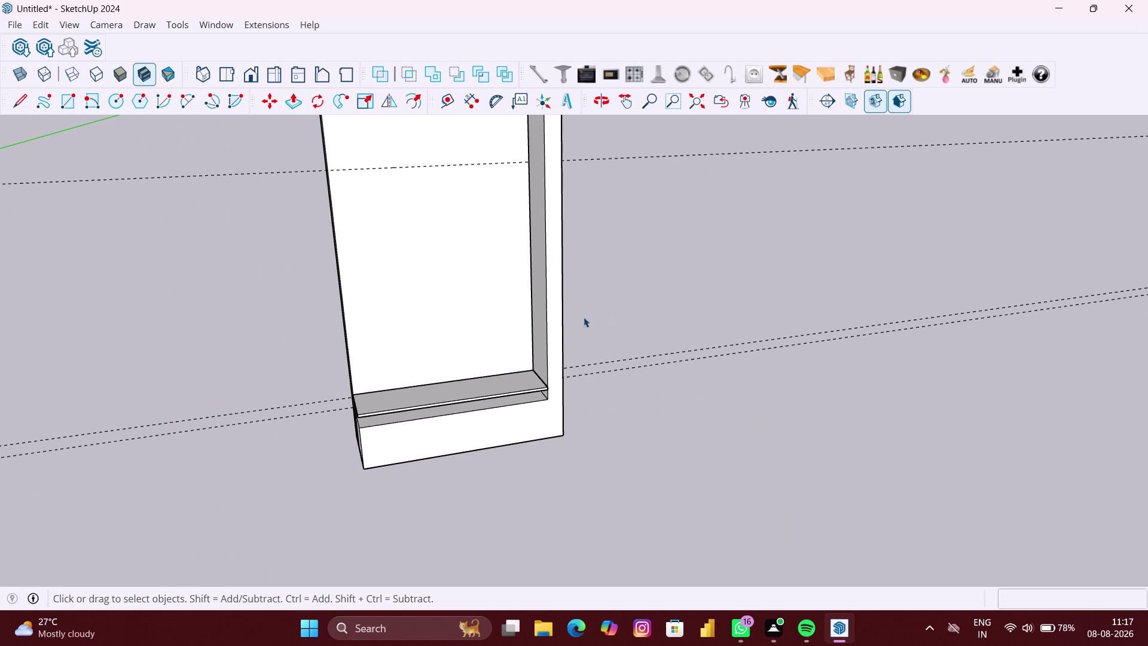
click(565, 324)
click(537, 324)
Inside the panel group, start Divide on the inner edge, then cancel it.
double_click(535, 324)
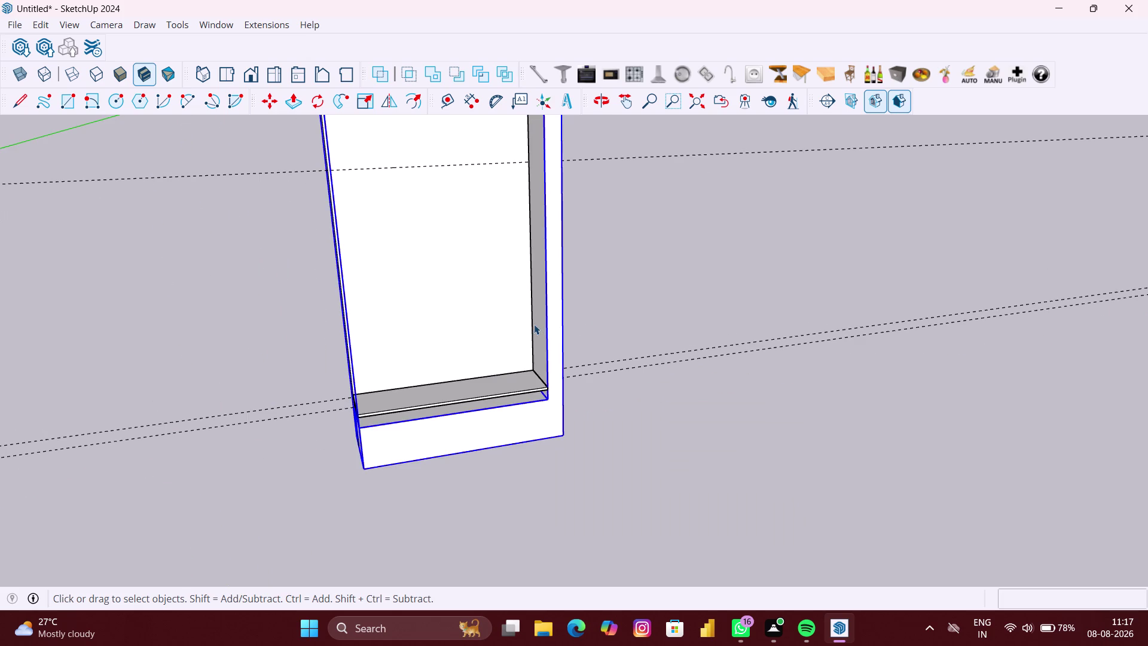
click(532, 324)
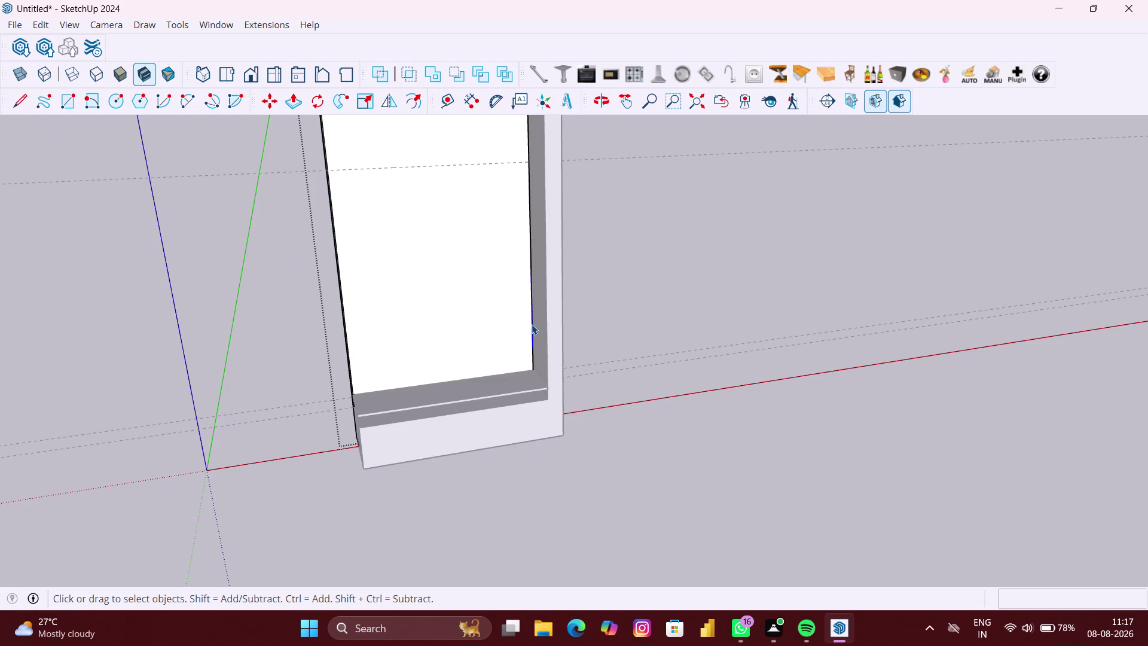
right_click(531, 324)
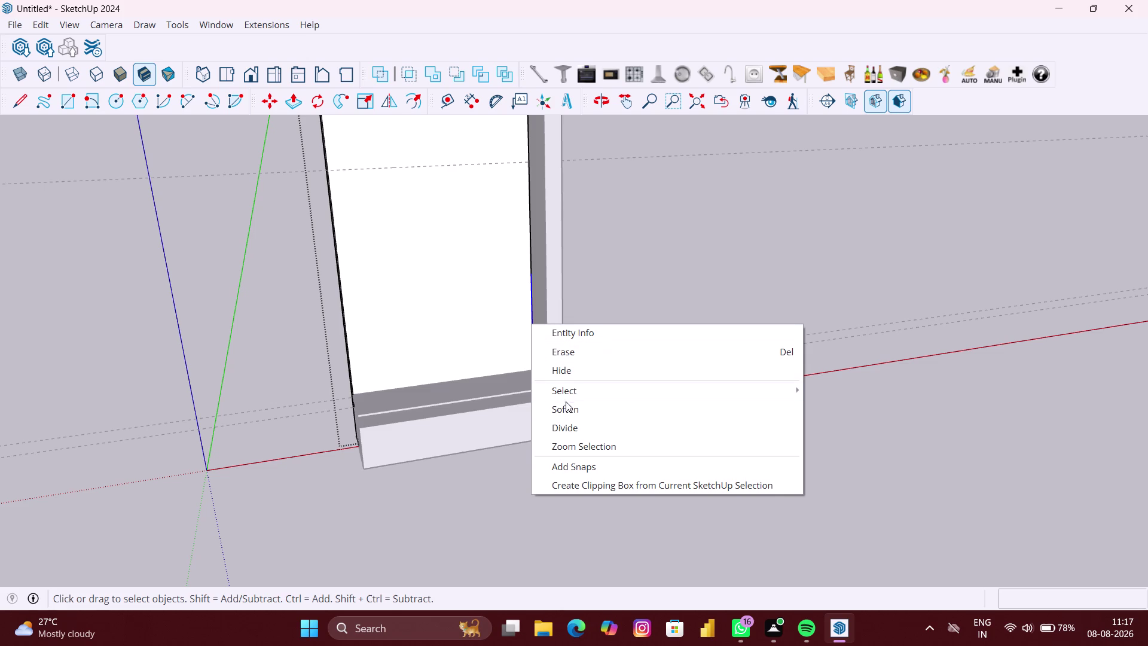
click(572, 426)
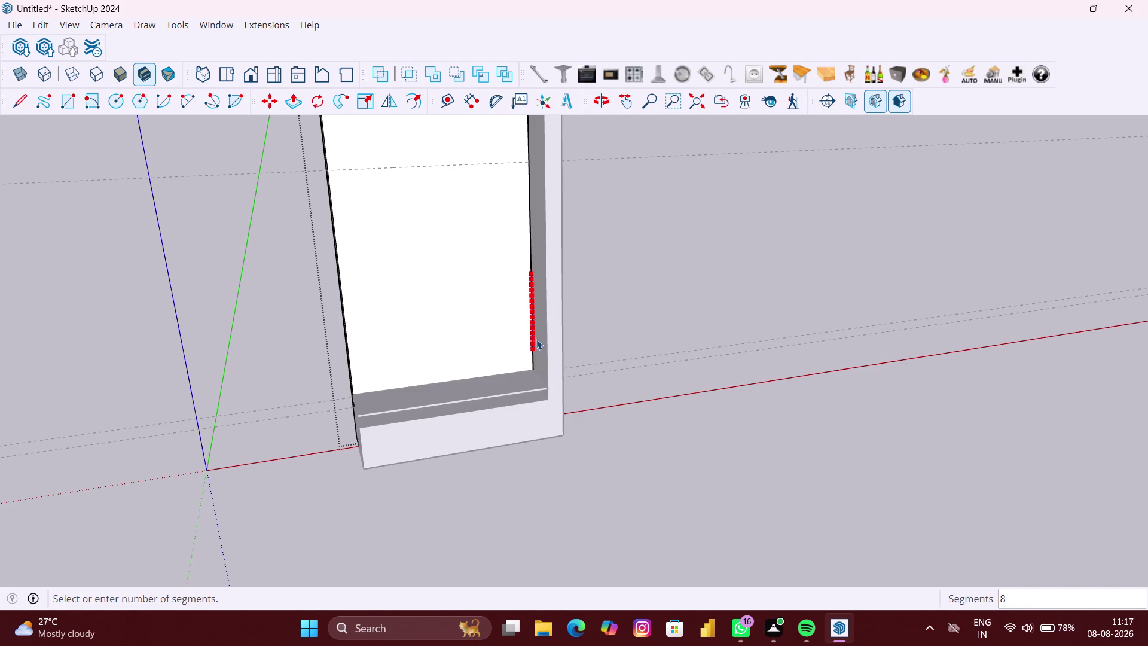
key(Escape)
key(space)
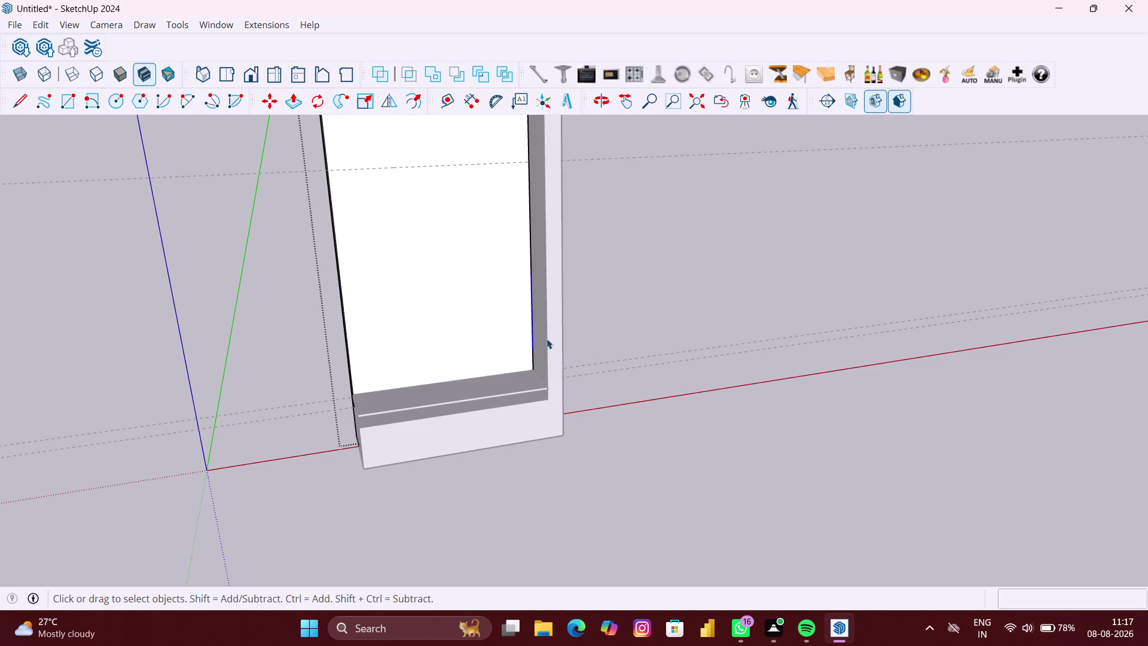
click(628, 355)
scroll(down, 3)
middle_drag(561, 337, 686, 337)
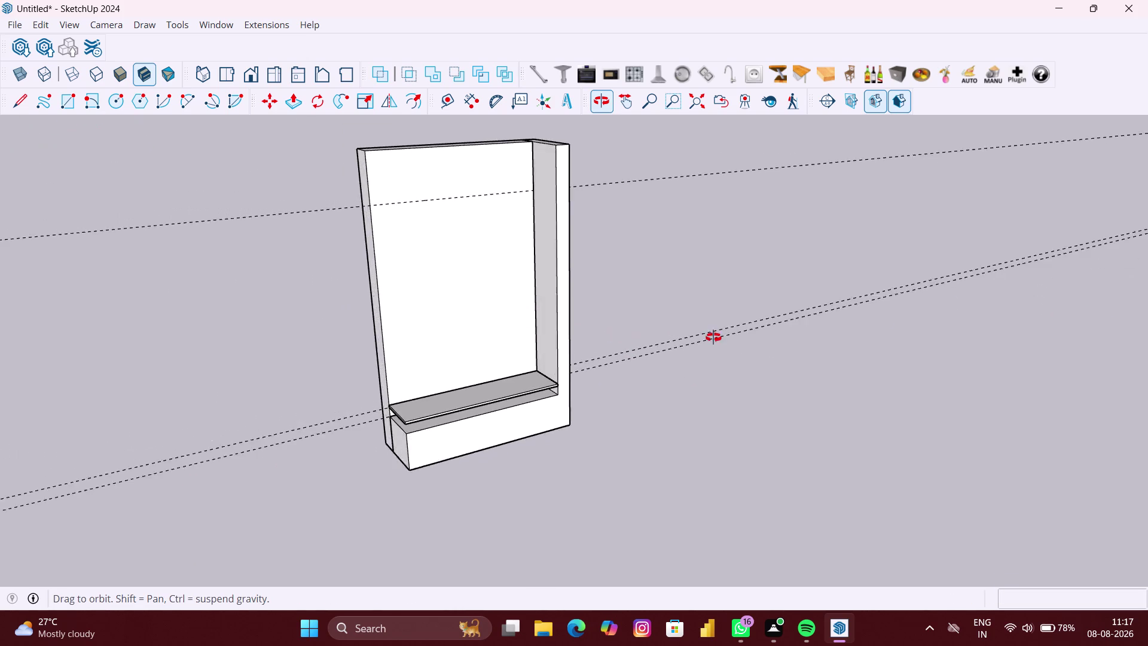
middle_drag(687, 337, 725, 337)
scroll(up, 3)
click(521, 322)
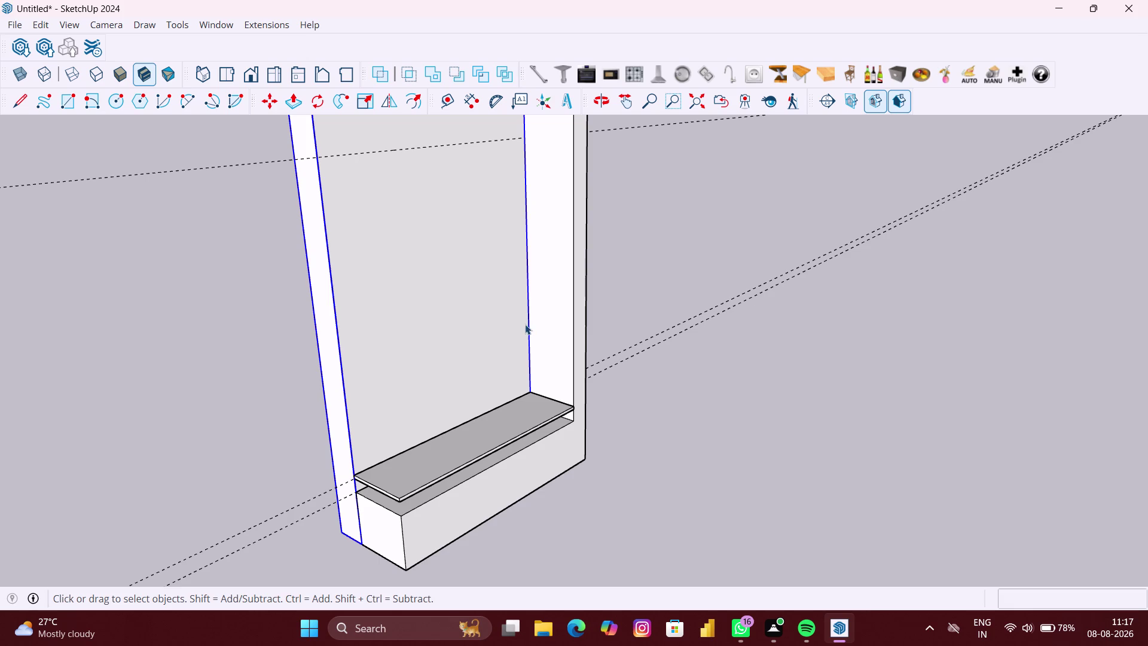
double_click(527, 326)
click(529, 329)
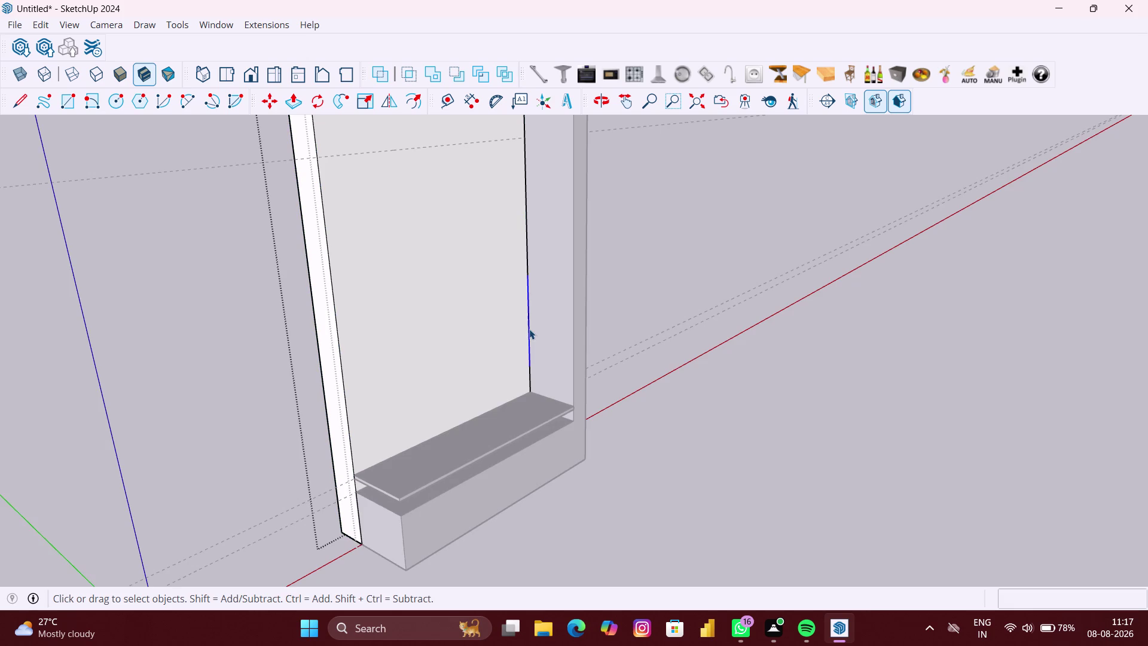
scroll(down, 3)
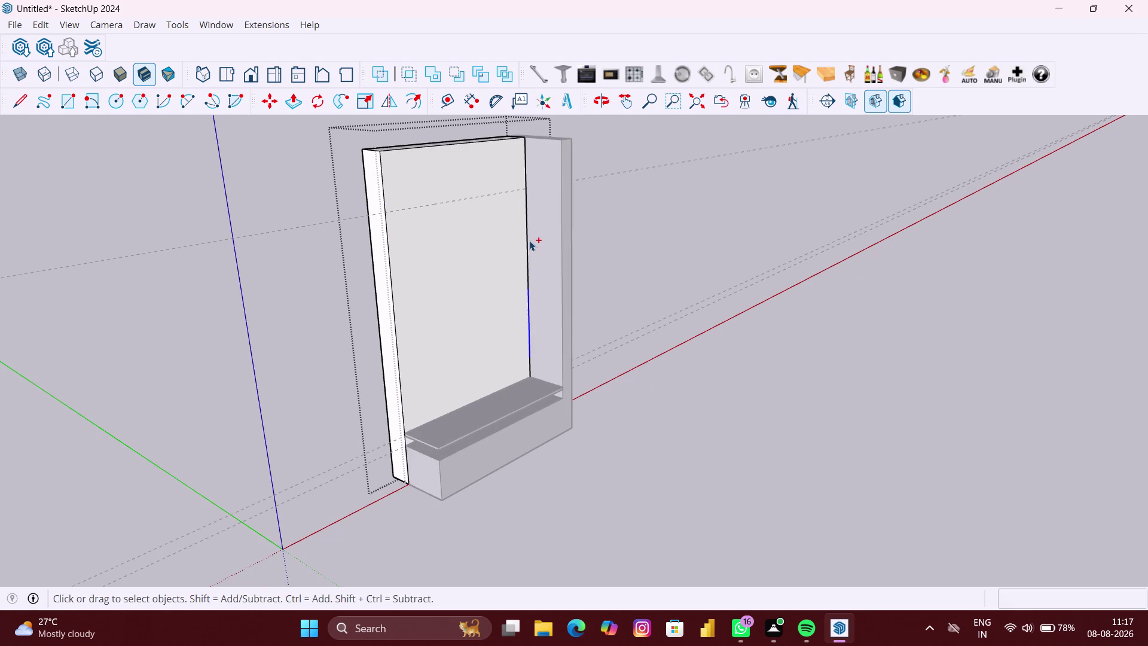
click(528, 241)
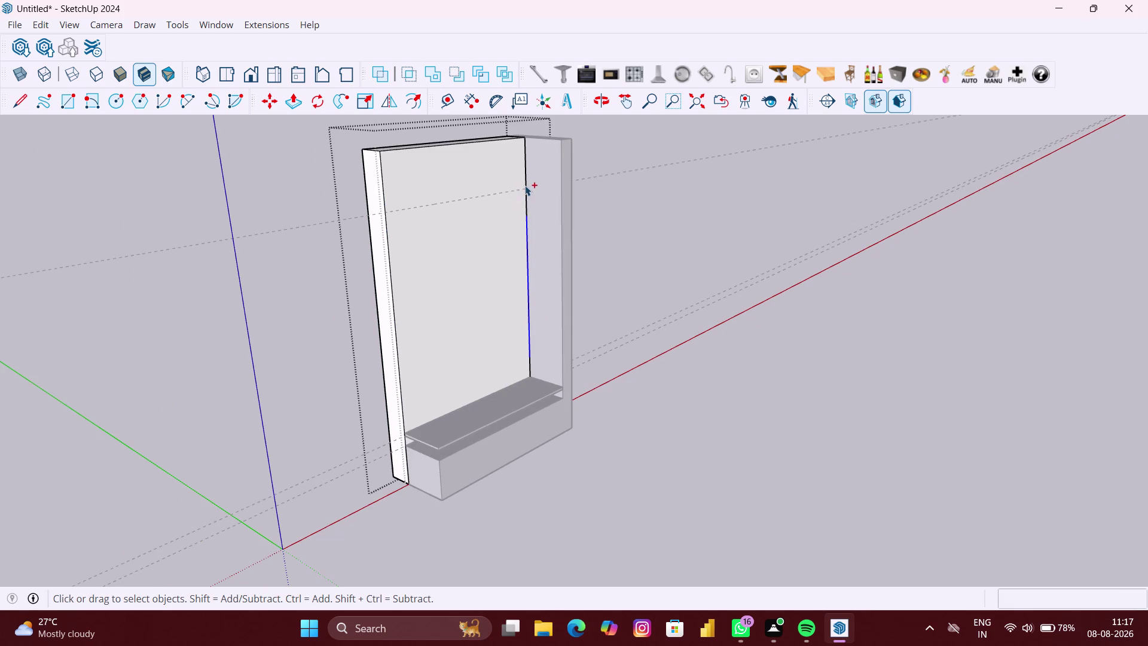
click(526, 189)
click(530, 364)
right_click(531, 304)
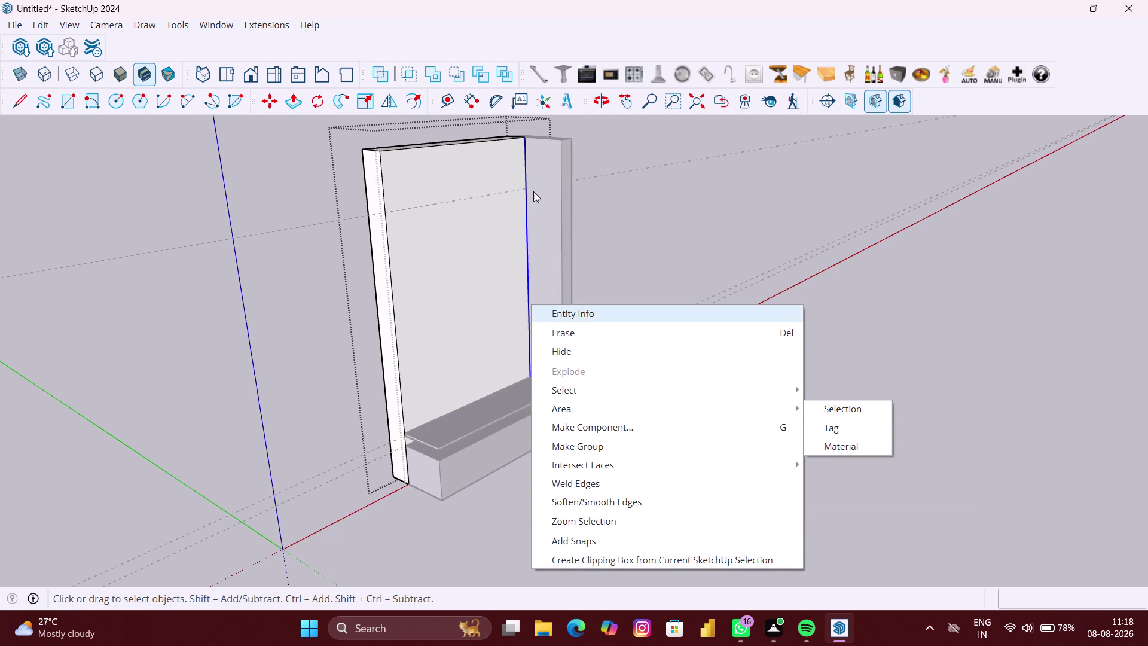
scroll(down, 3)
middle_drag(535, 196, 275, 227)
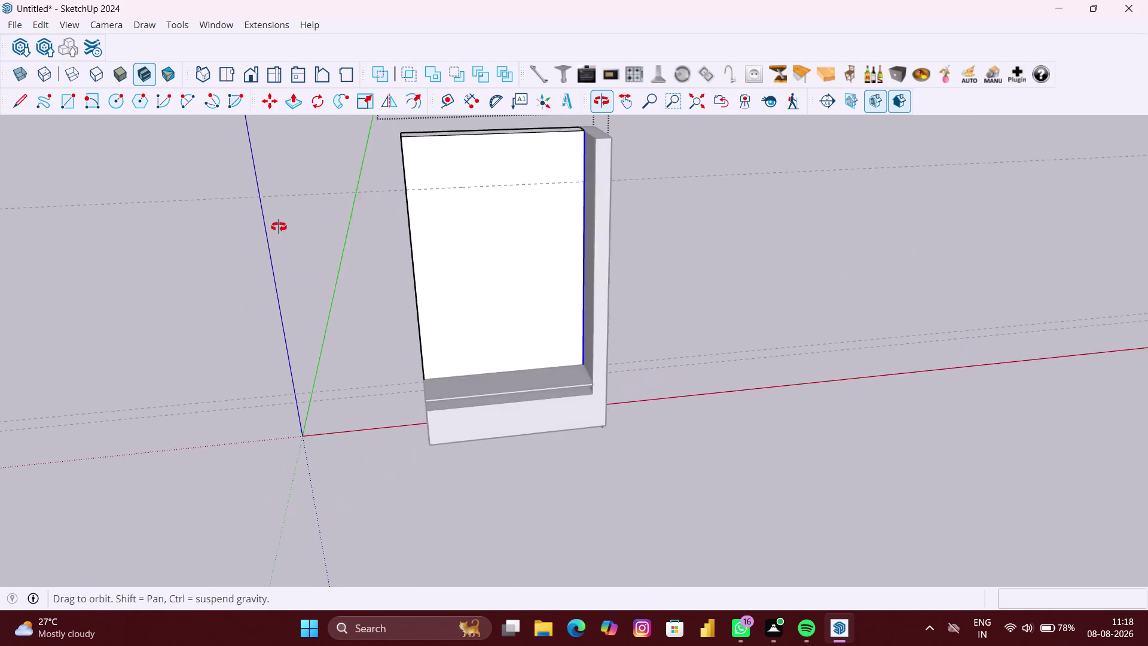
middle_drag(274, 226, 583, 240)
scroll(up, 3)
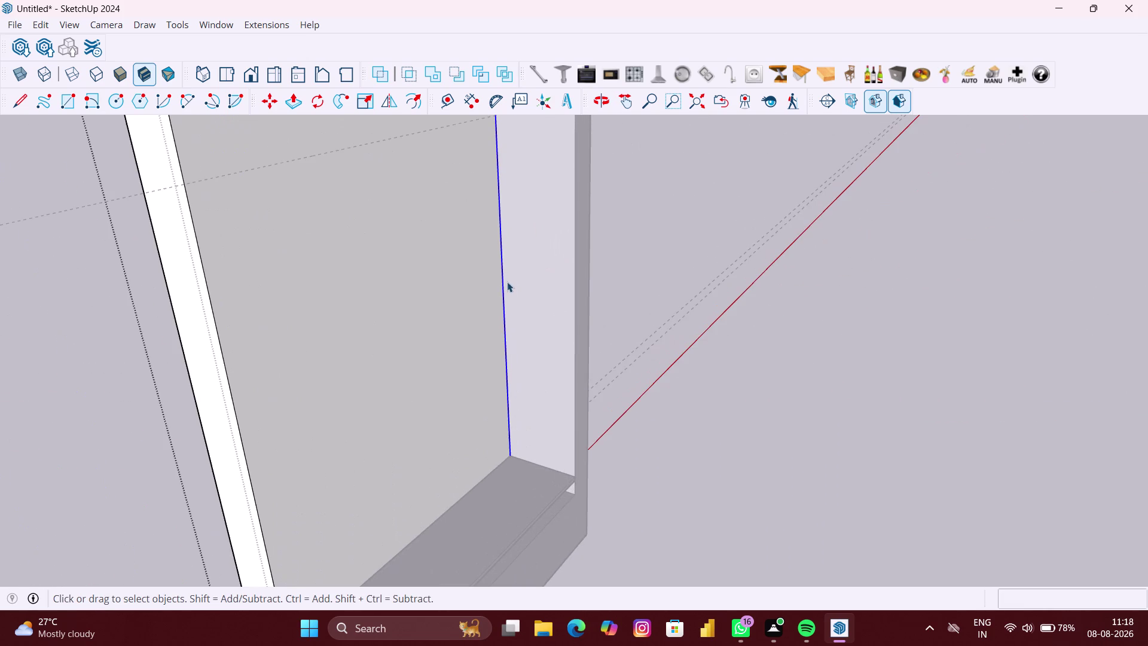
right_click(501, 285)
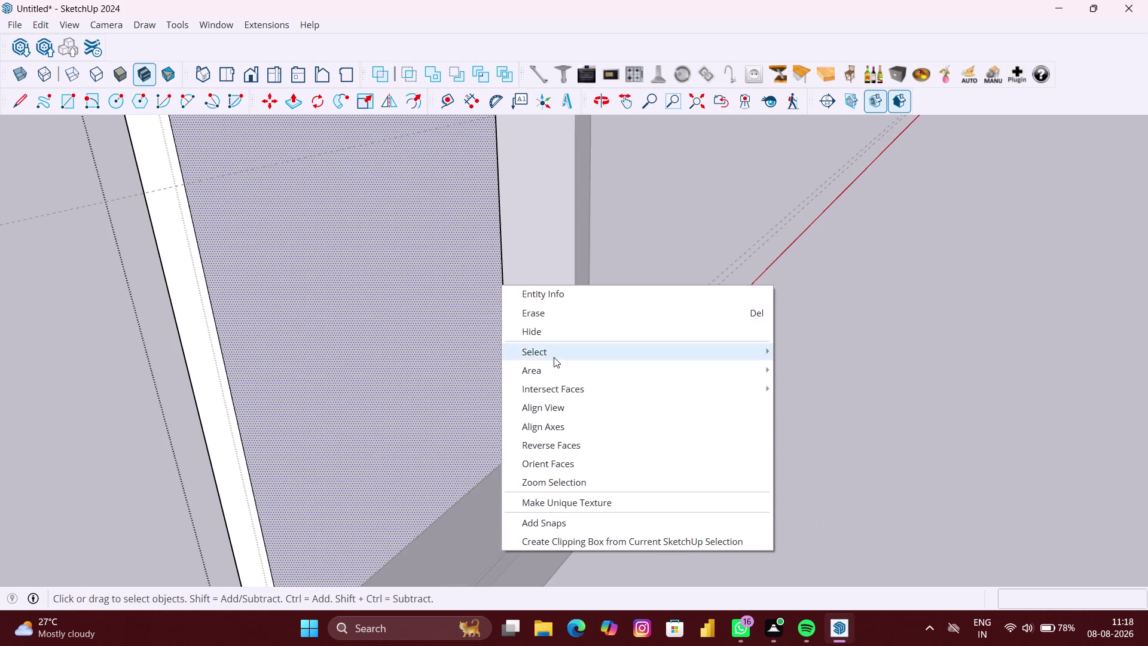
click(520, 268)
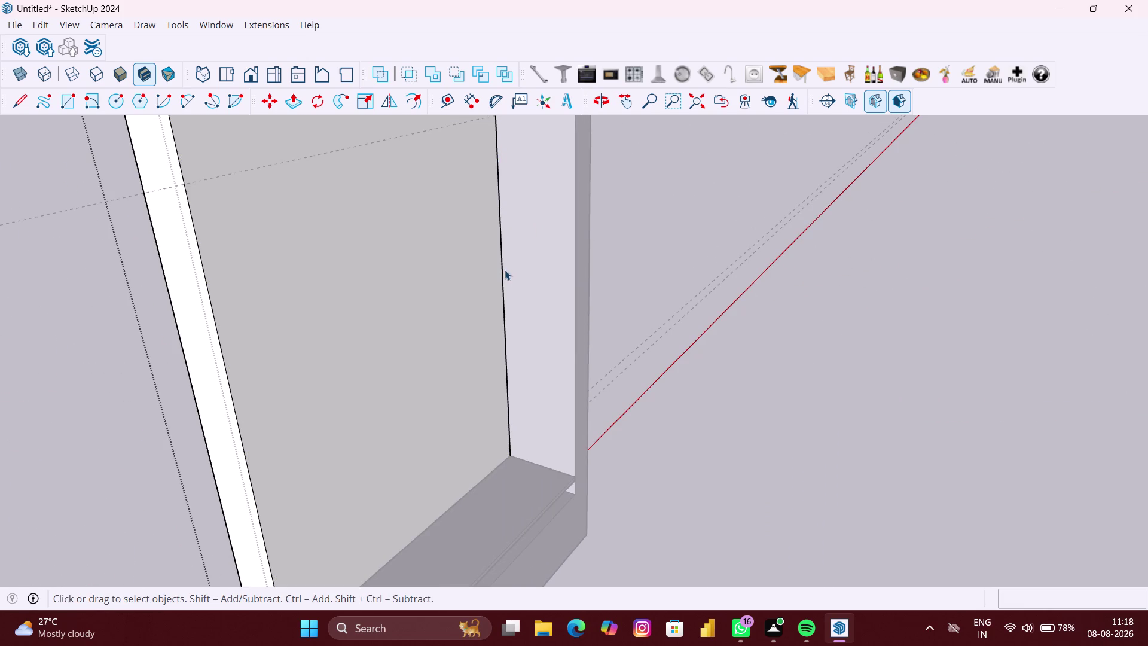
click(504, 270)
click(507, 336)
scroll(down, 3)
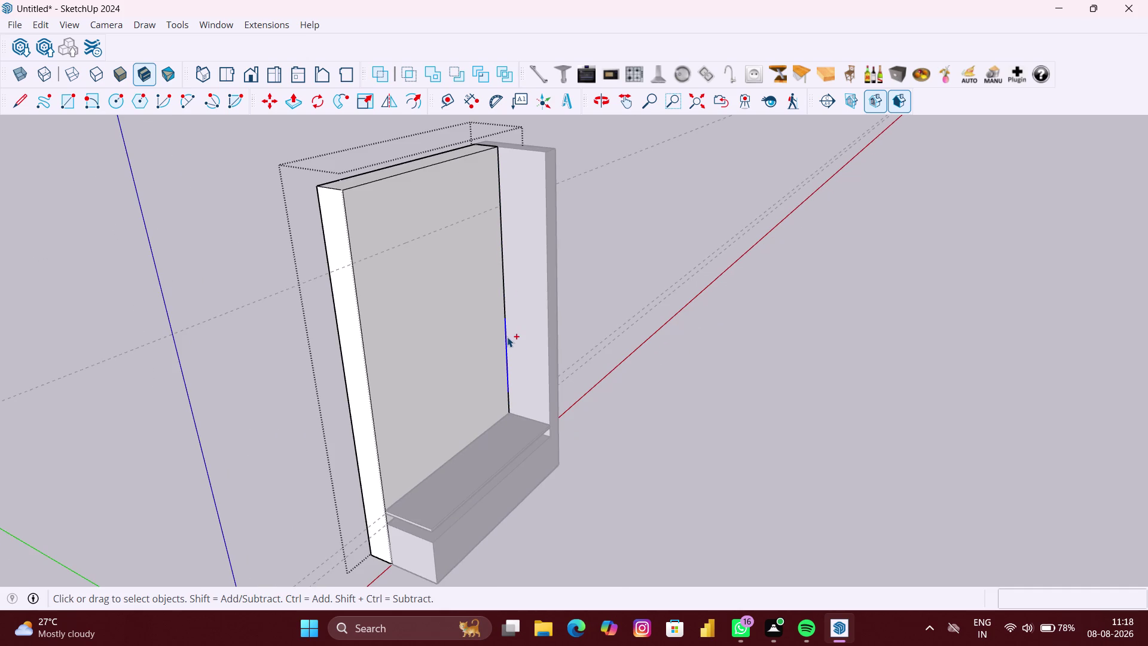
key(ctrl+z)
scroll(down, 3)
key(ctrl+z)
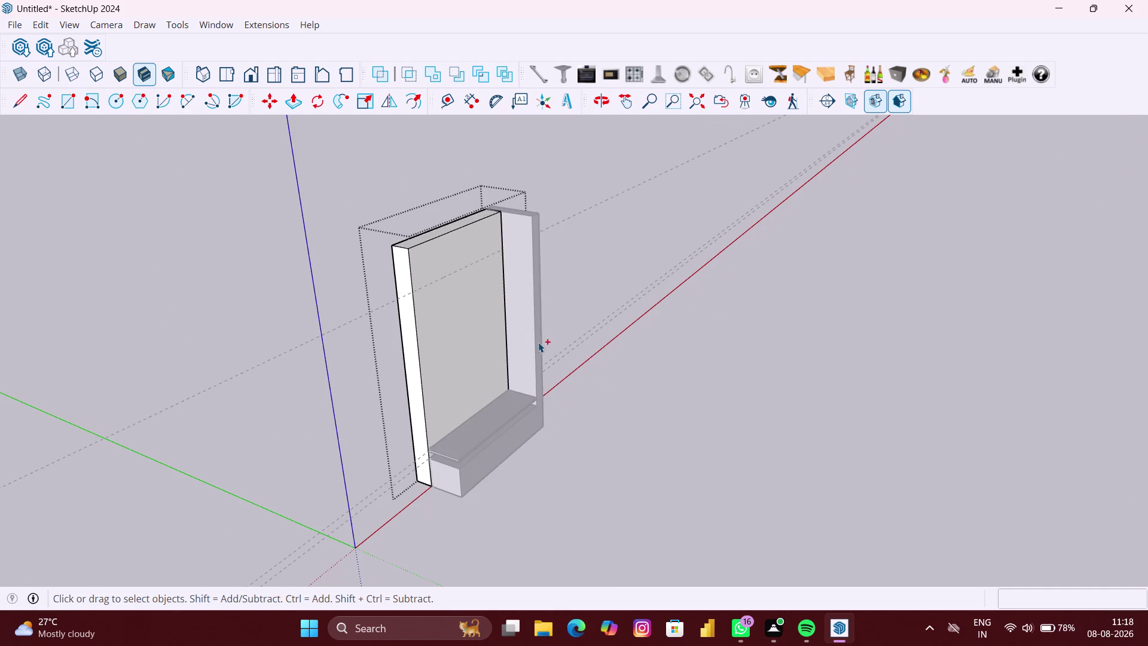
key(ctrl+z)
click(621, 361)
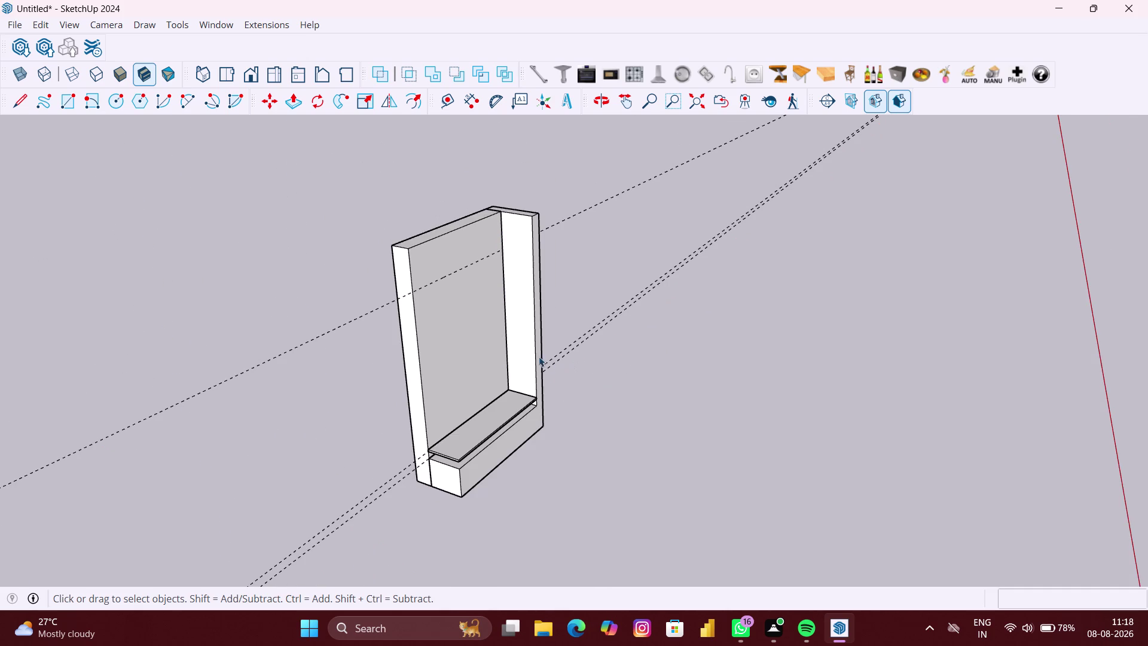
click(517, 355)
double_click(526, 352)
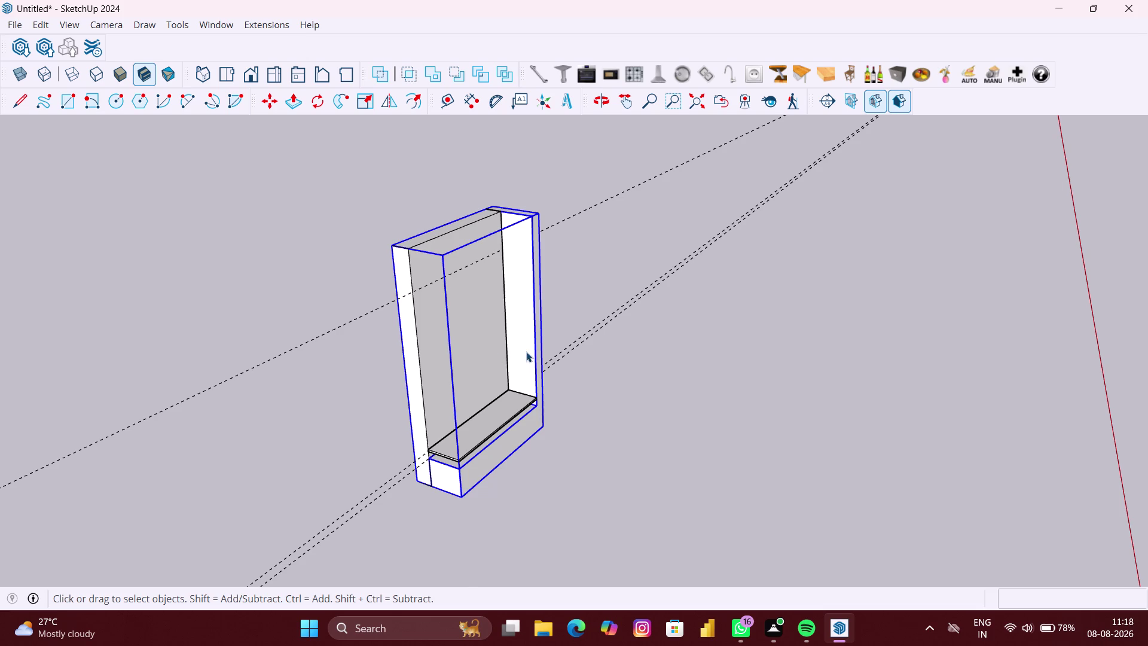
scroll(up, 3)
click(517, 351)
click(495, 350)
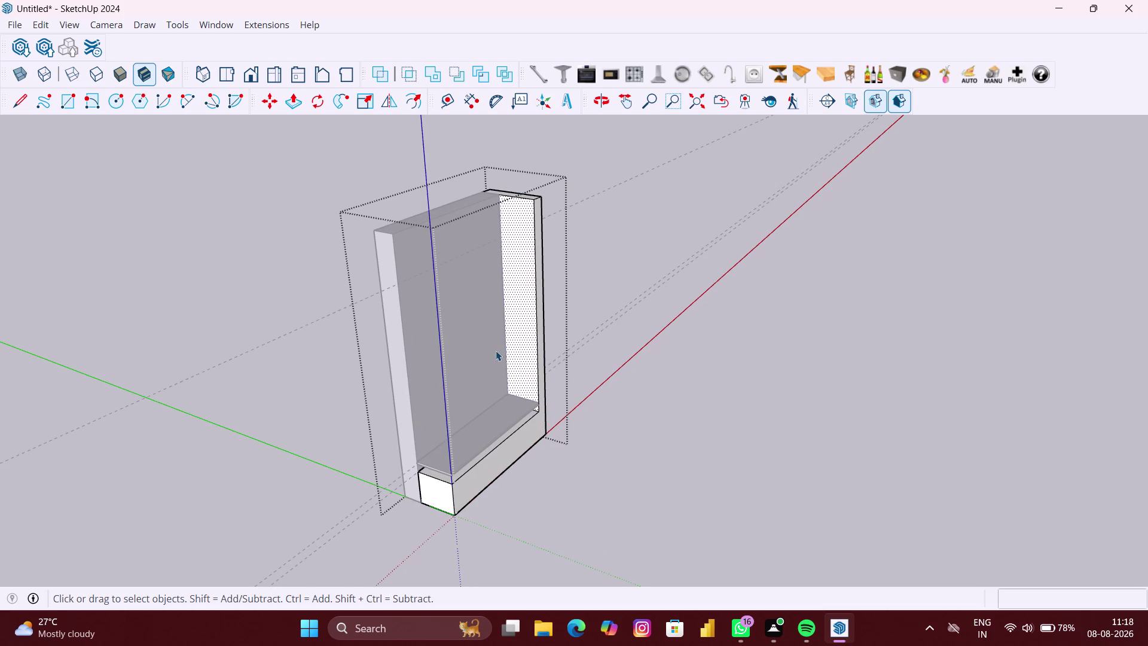
scroll(up, 3)
click(620, 361)
scroll(down, 3)
scroll(up, 3)
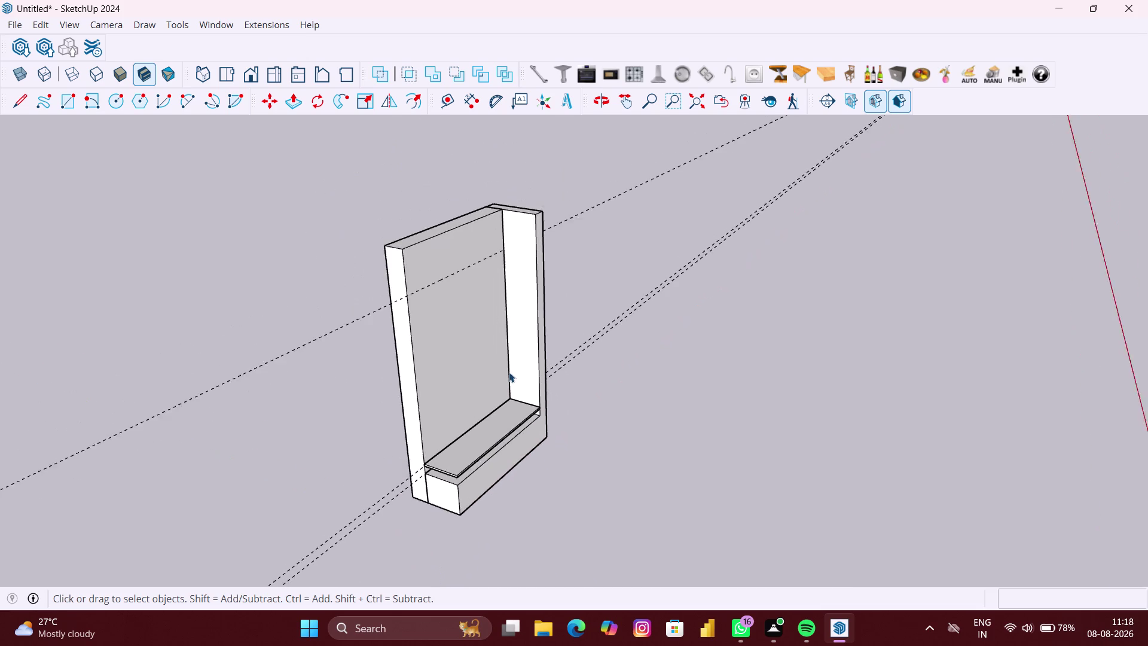
scroll(up, 3)
click(509, 372)
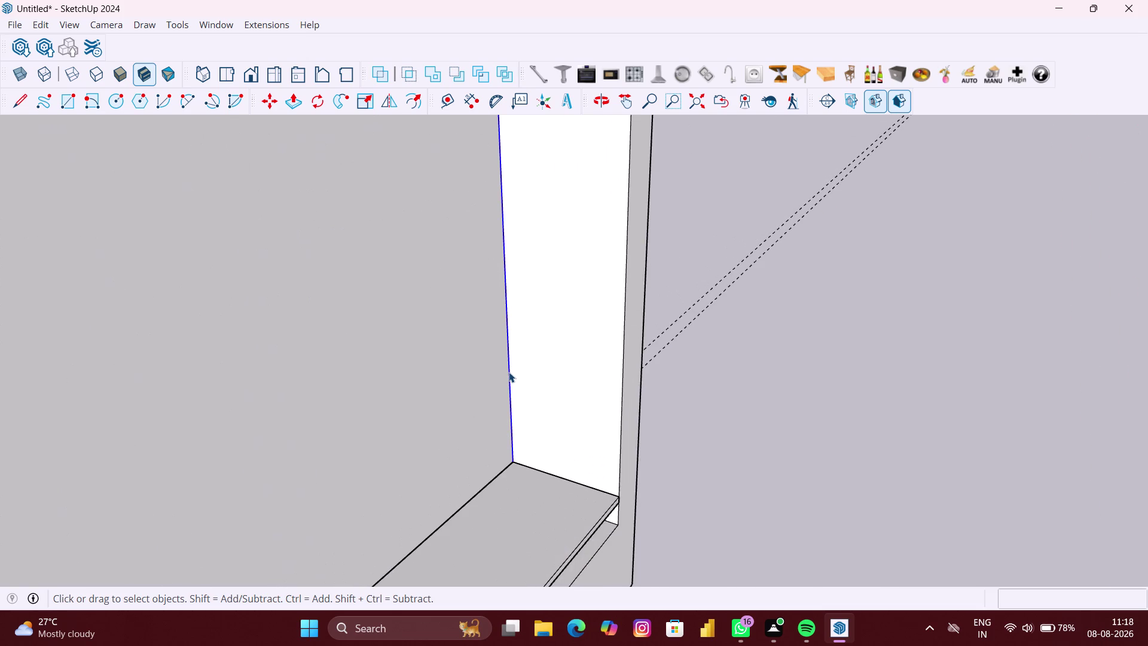
right_click(509, 372)
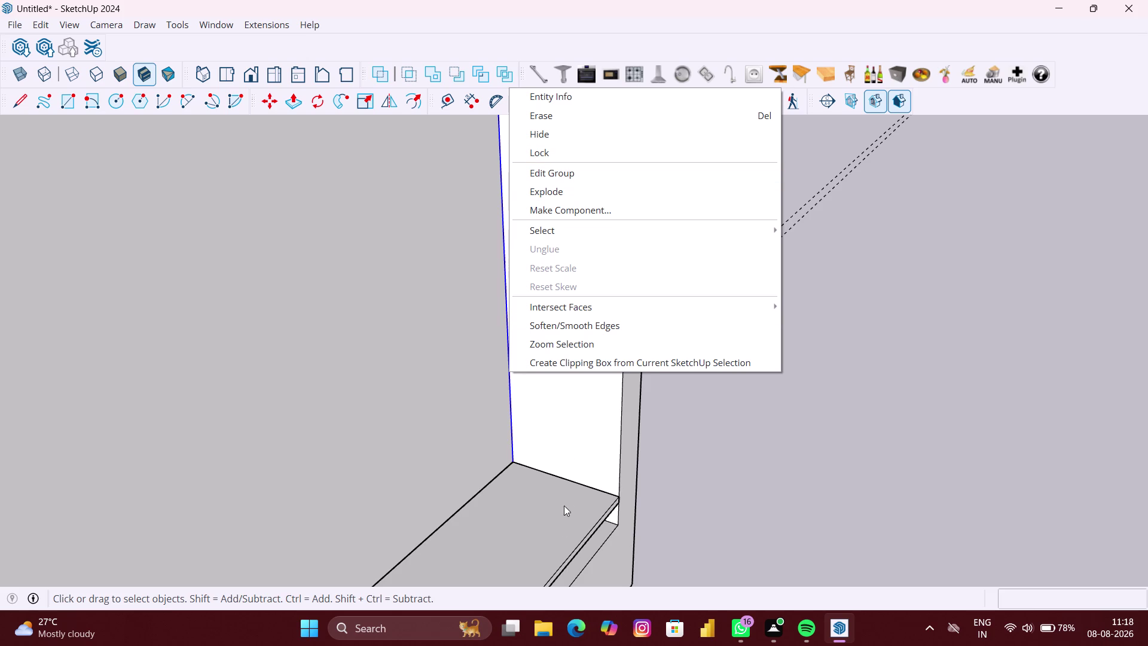
click(559, 528)
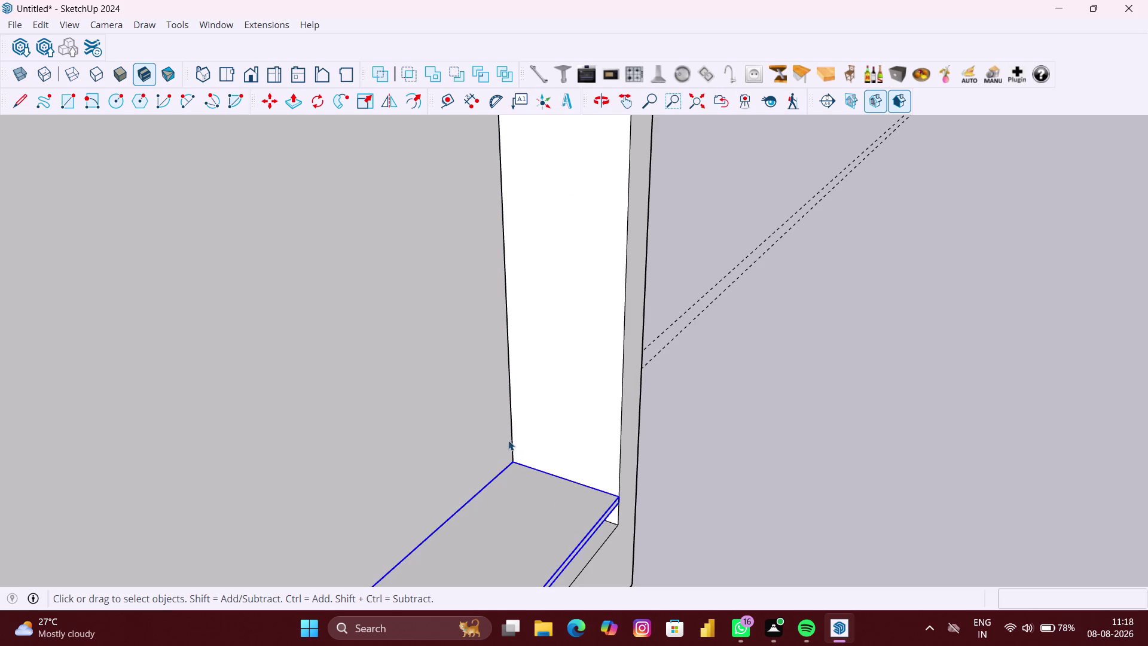
click(508, 440)
scroll(down, 3)
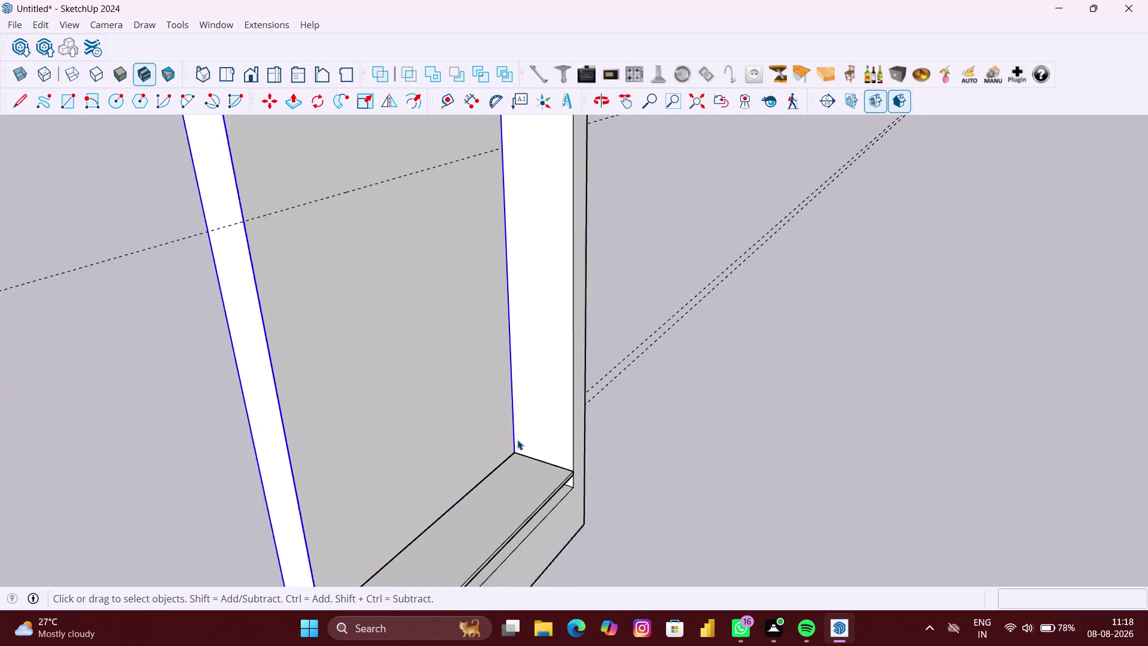
double_click(524, 378)
double_click(510, 377)
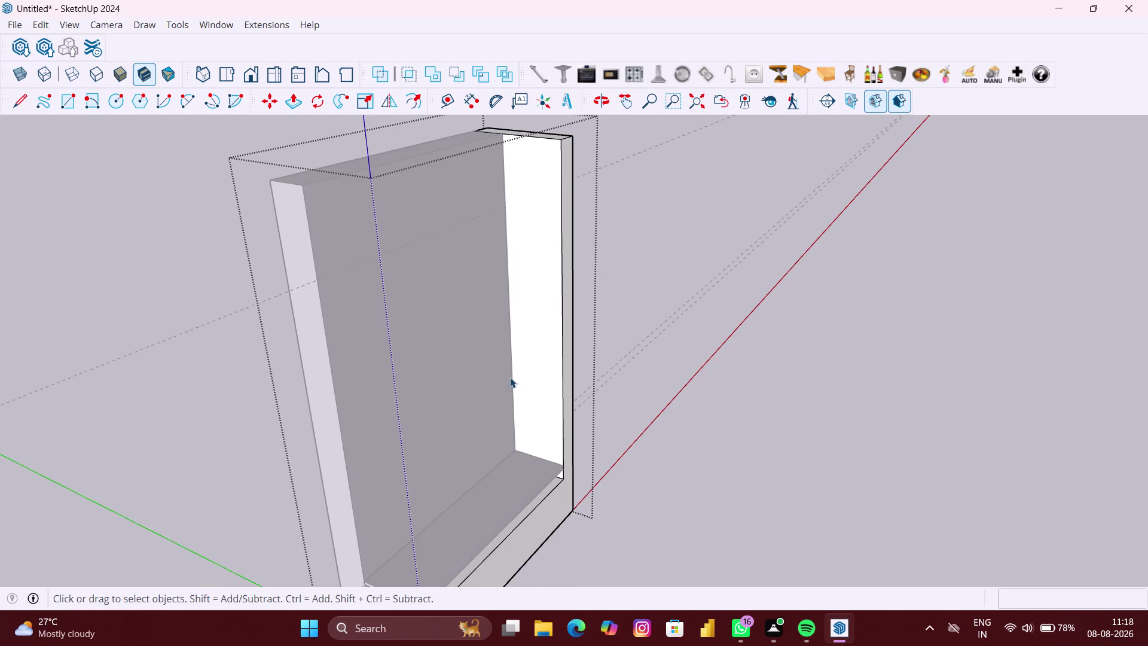
click(493, 378)
click(493, 377)
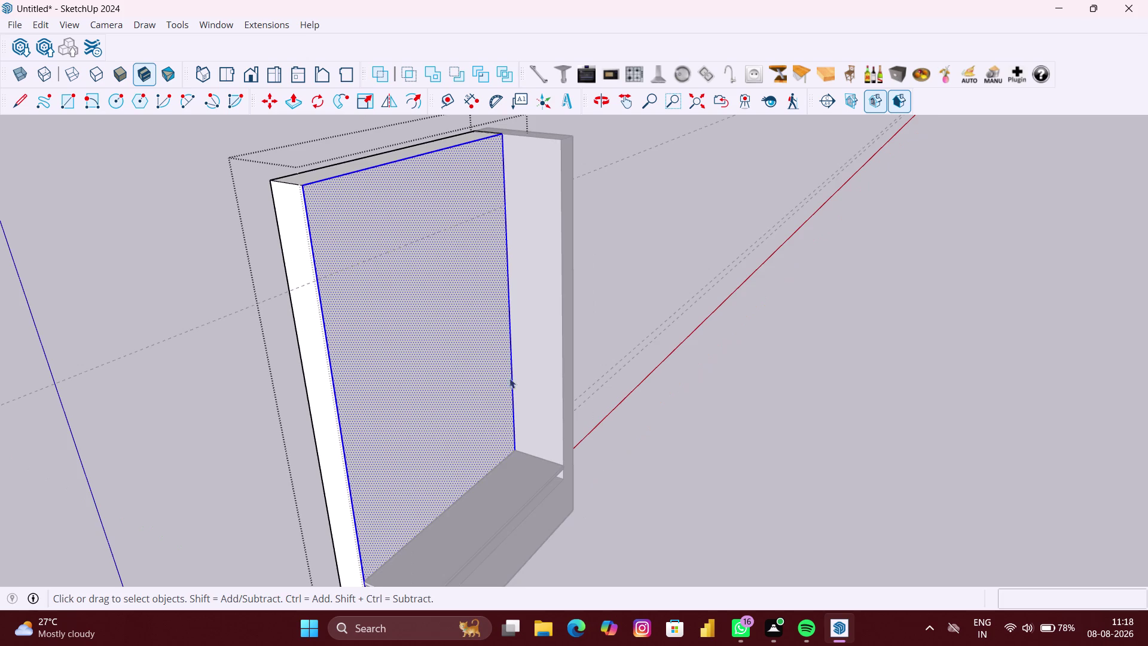
scroll(up, 3)
click(510, 379)
click(509, 385)
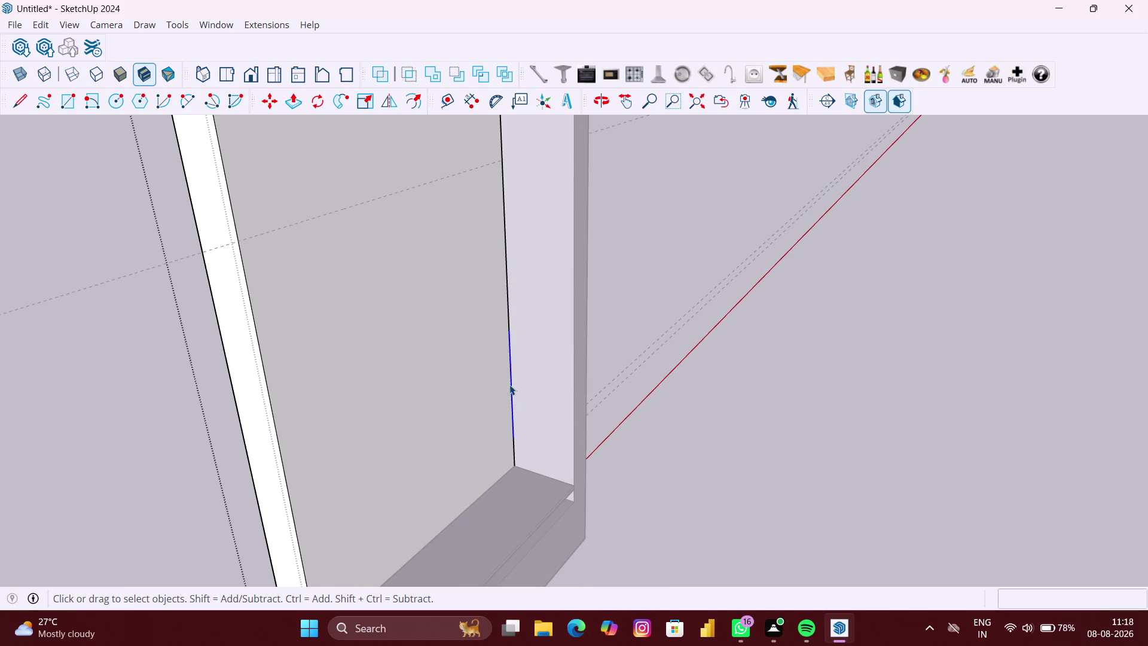
scroll(down, 3)
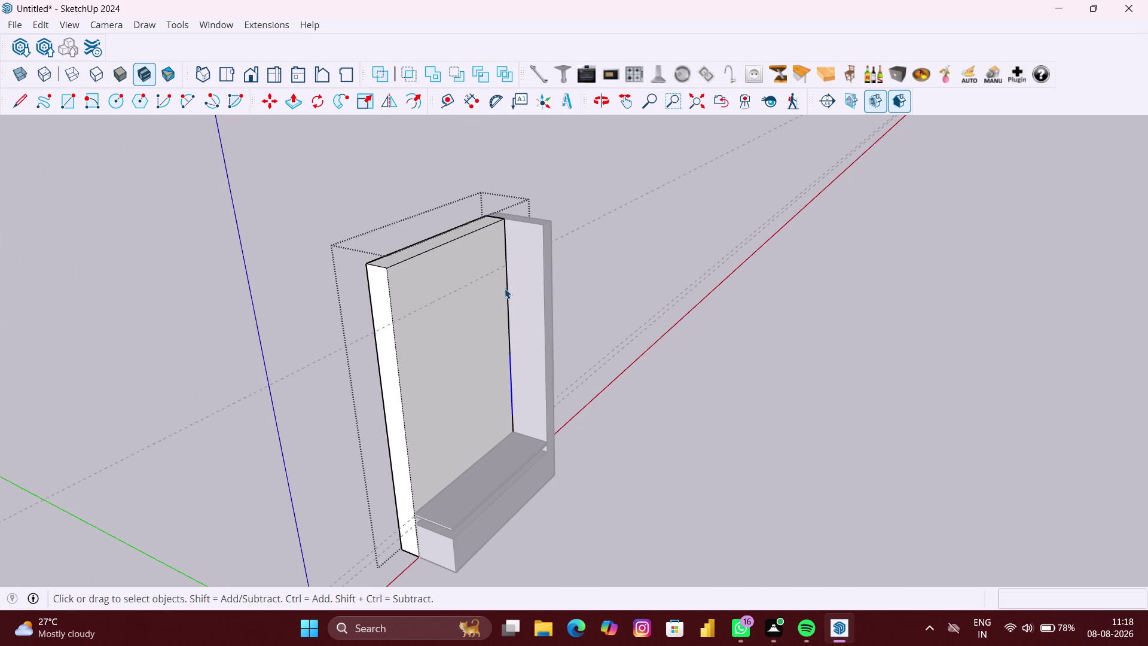
click(506, 288)
scroll(down, 3)
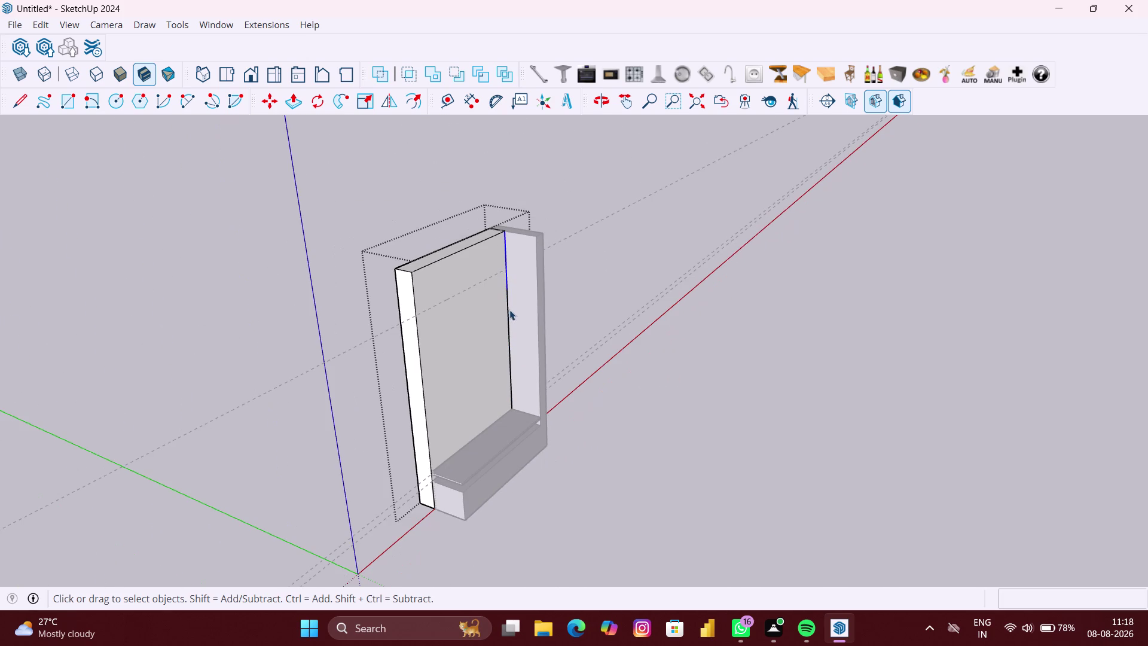
key(ctrl+z)
key(ctrl+z)
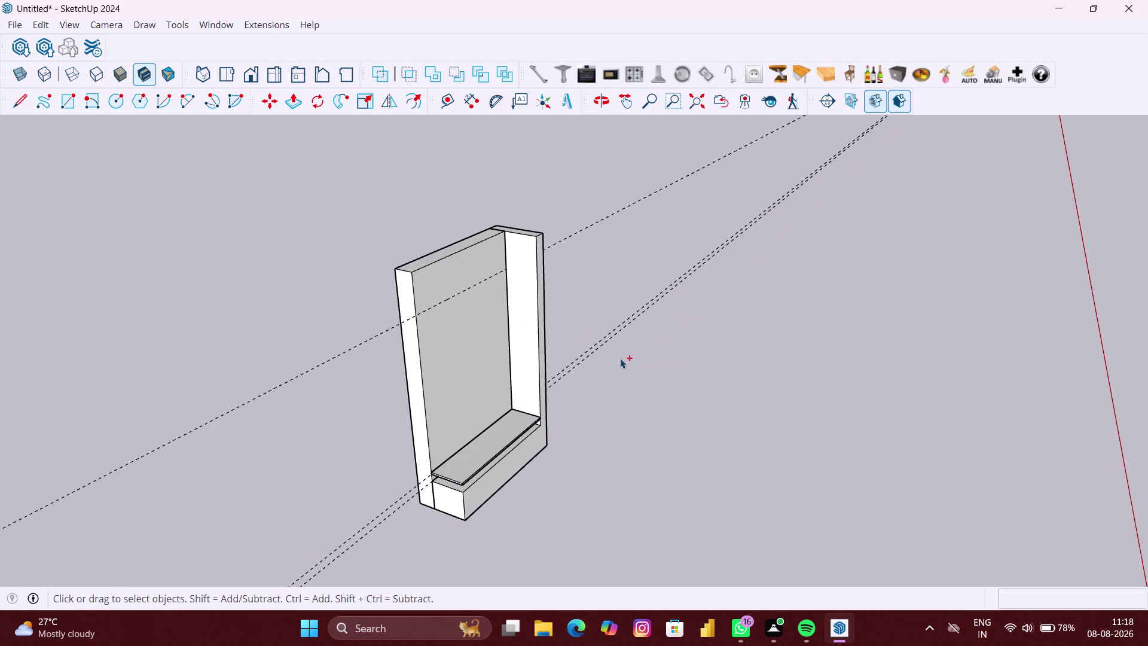
Zoom and orbit toward the inner corner where the shelf meets the side post.
scroll(up, 3)
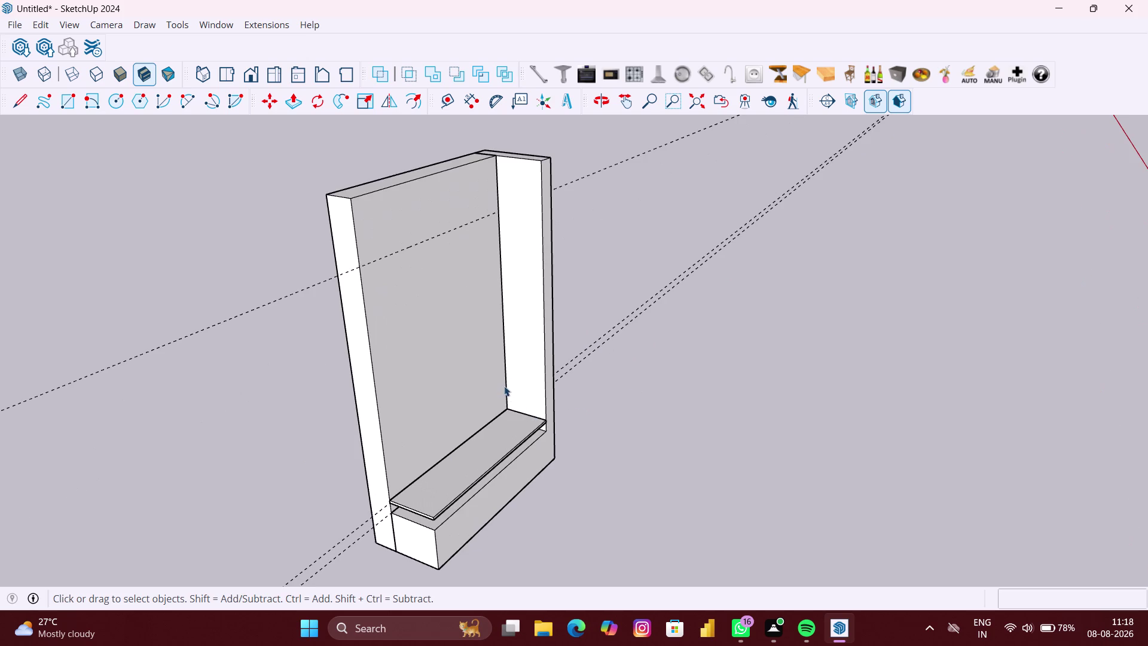
middle_drag(546, 431, 527, 414)
scroll(up, 3)
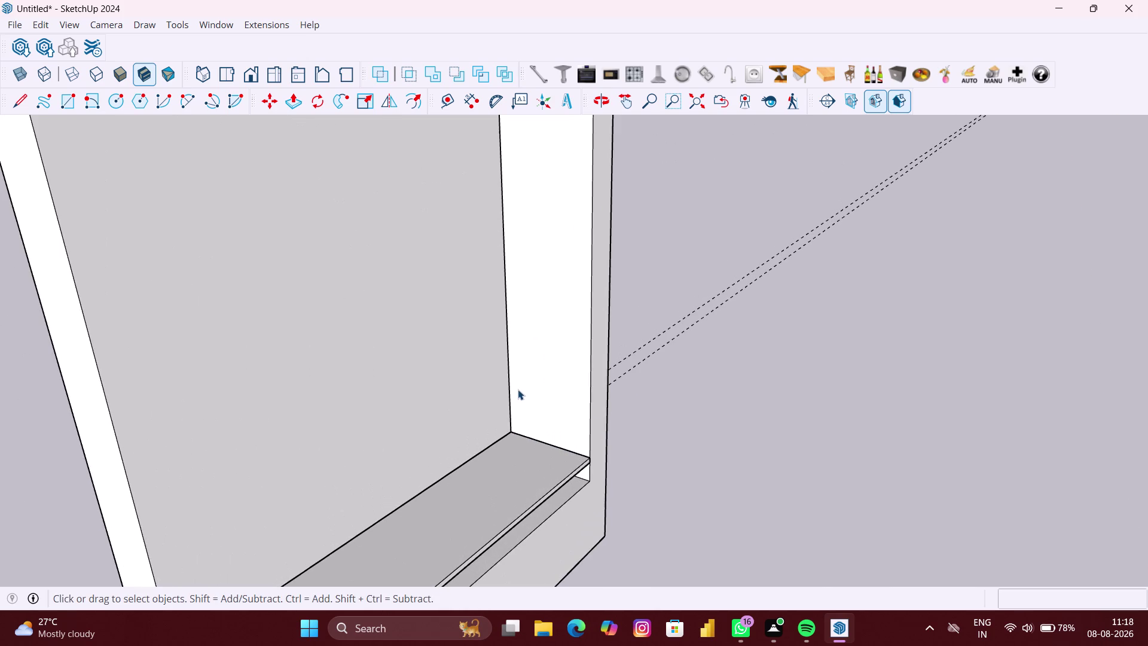
click(510, 389)
scroll(down, 3)
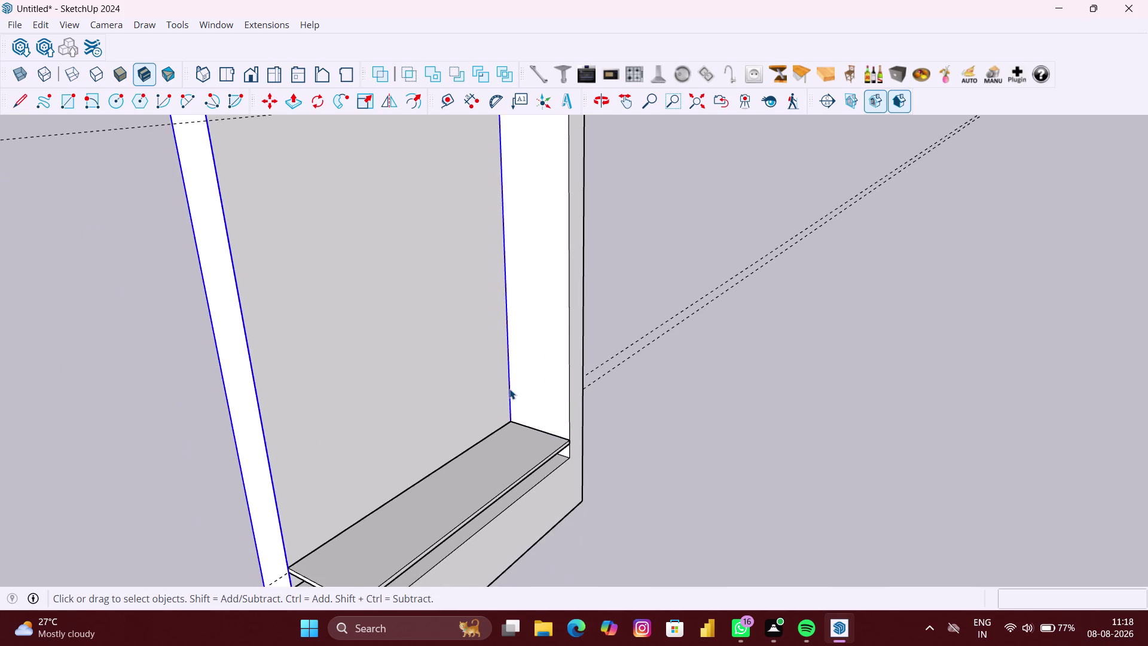
scroll(down, 3)
Enter the panel group, select its inner vertical edge, then undo back out.
double_click(510, 389)
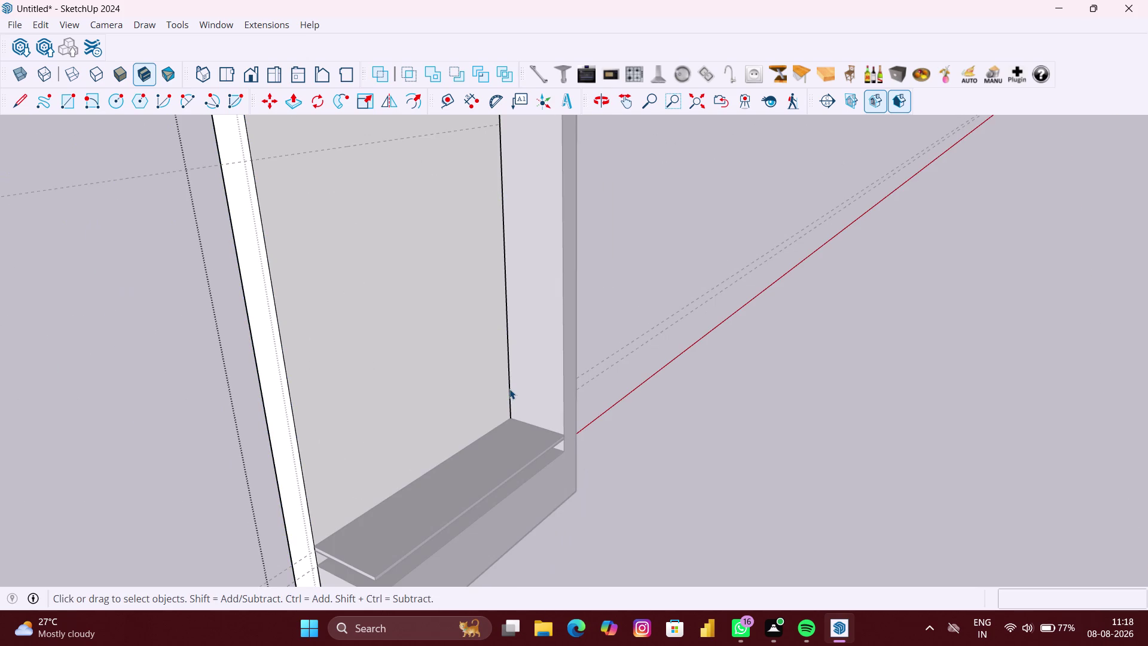
click(509, 389)
scroll(down, 3)
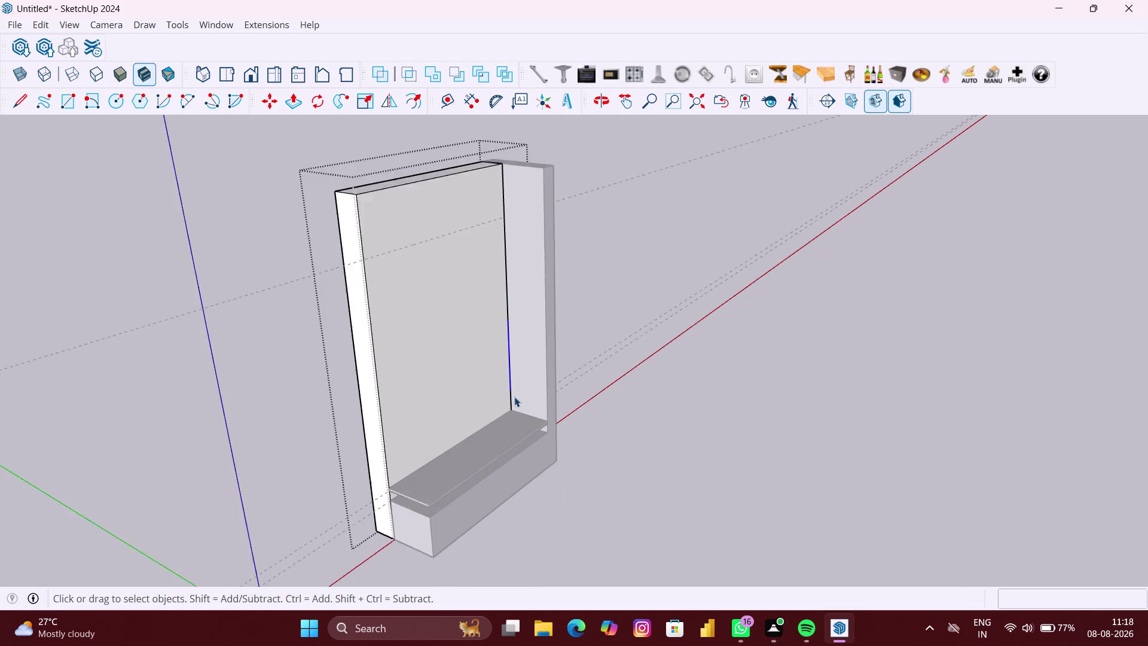
scroll(down, 3)
key(ctrl+z)
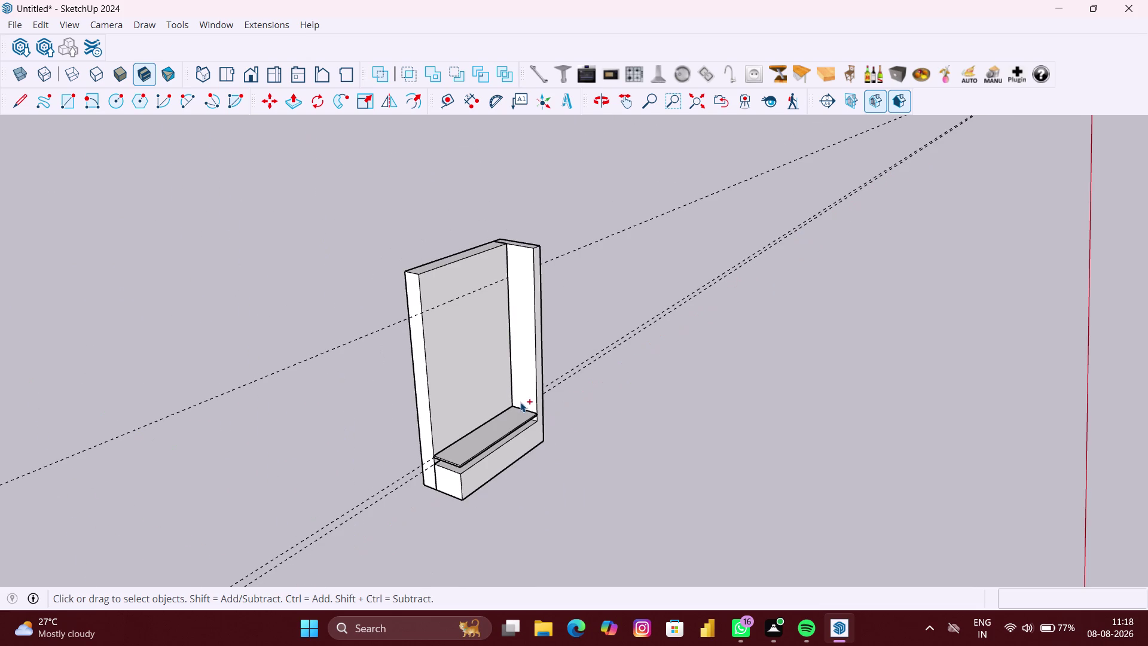
Turn the view to the panel front and re-enter the panel group.
middle_drag(571, 406, 411, 393)
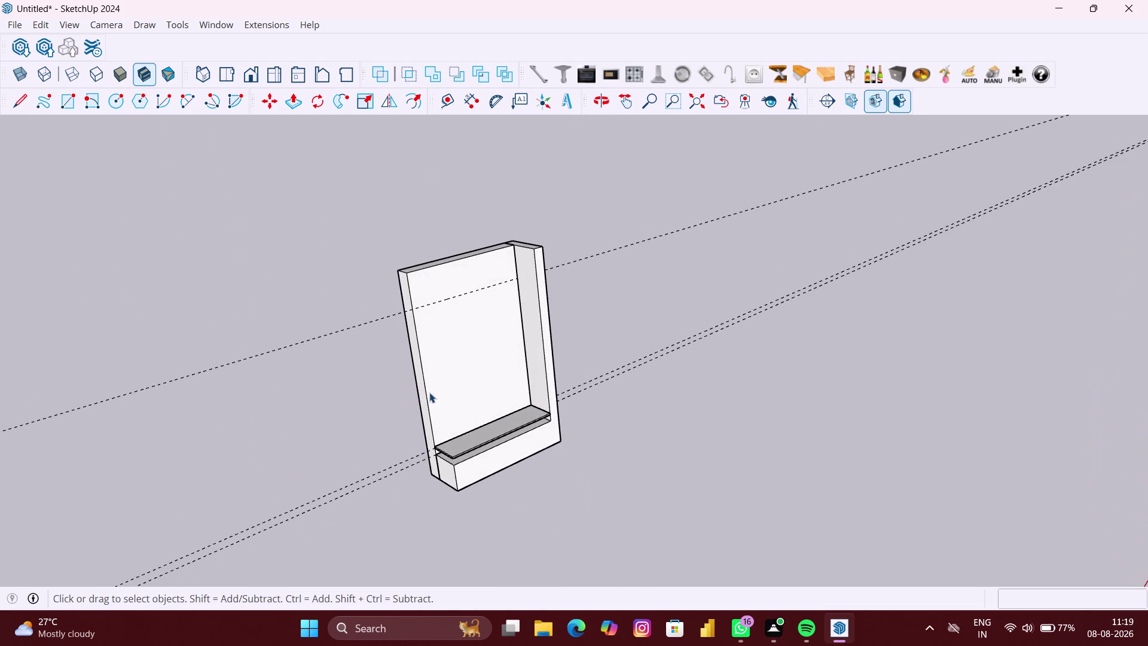
key(space)
double_click(448, 379)
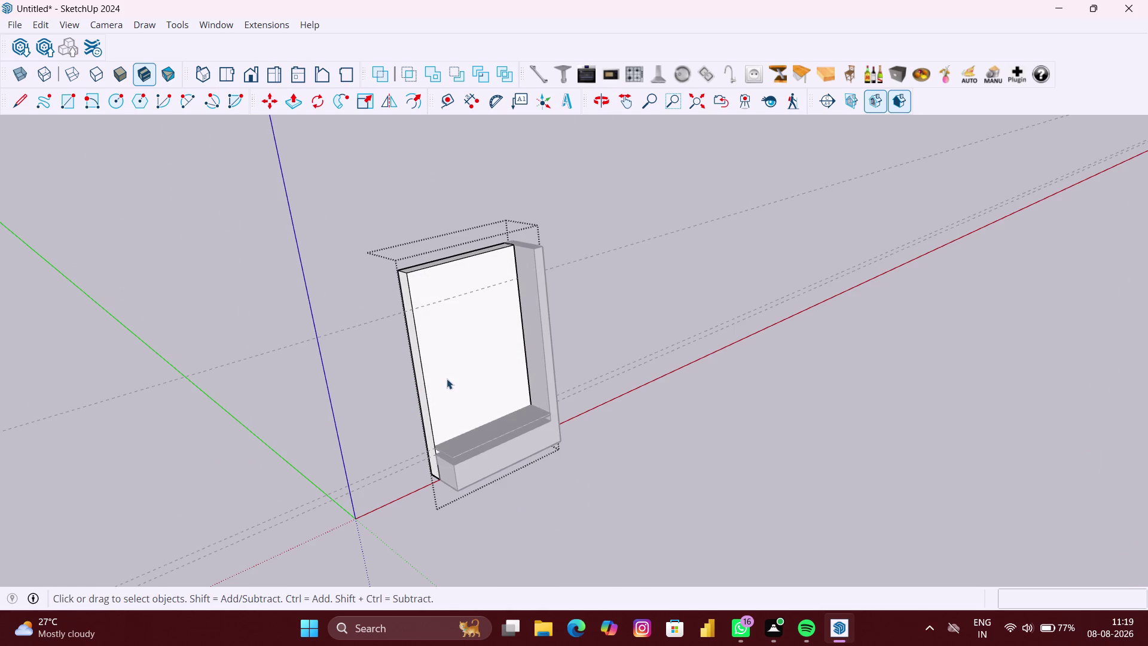
key(r)
middle_drag(426, 318, 416, 310)
scroll(down, 3)
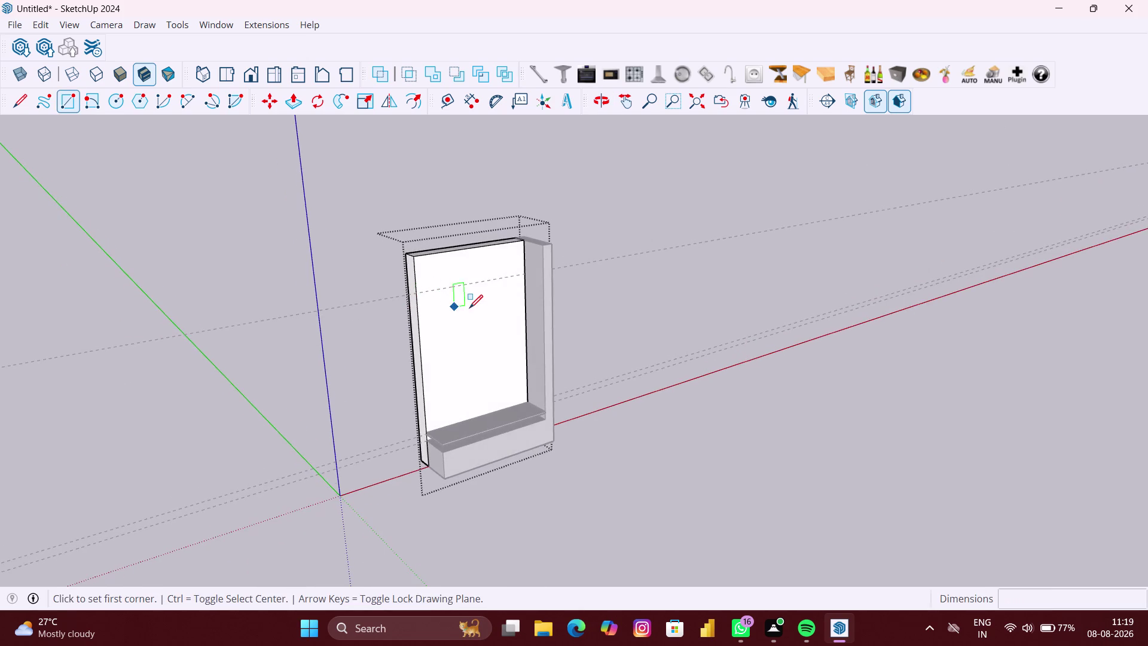
middle_drag(469, 309, 427, 270)
Select an element and apply an option from its grouping context menu.
key(space)
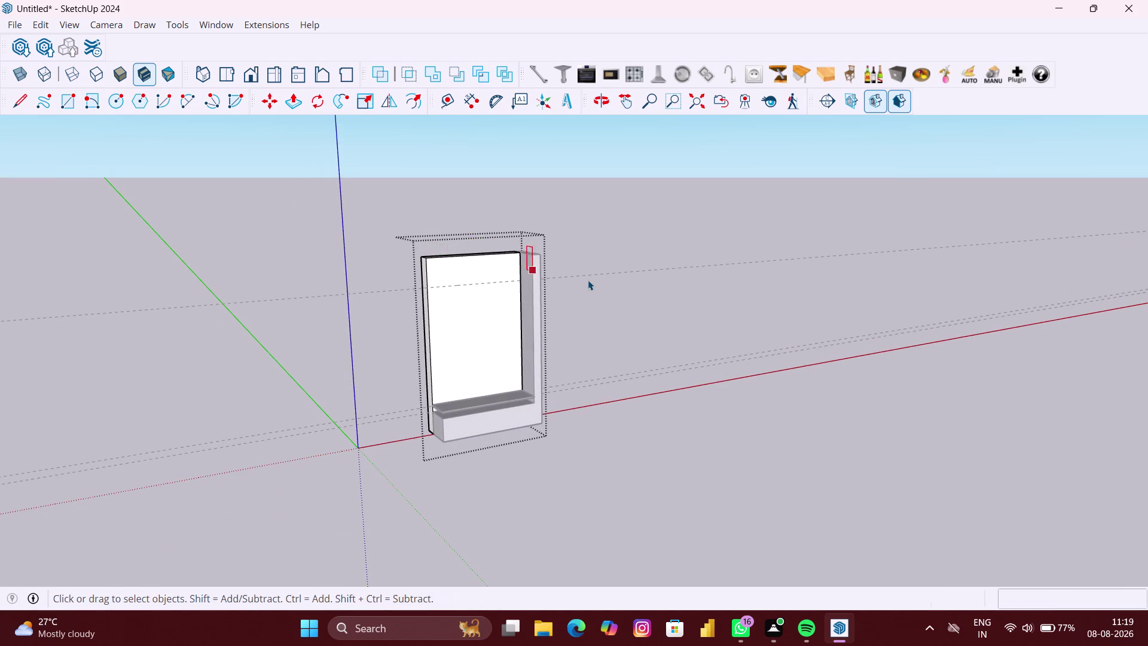
click(590, 281)
right_click(608, 292)
click(642, 339)
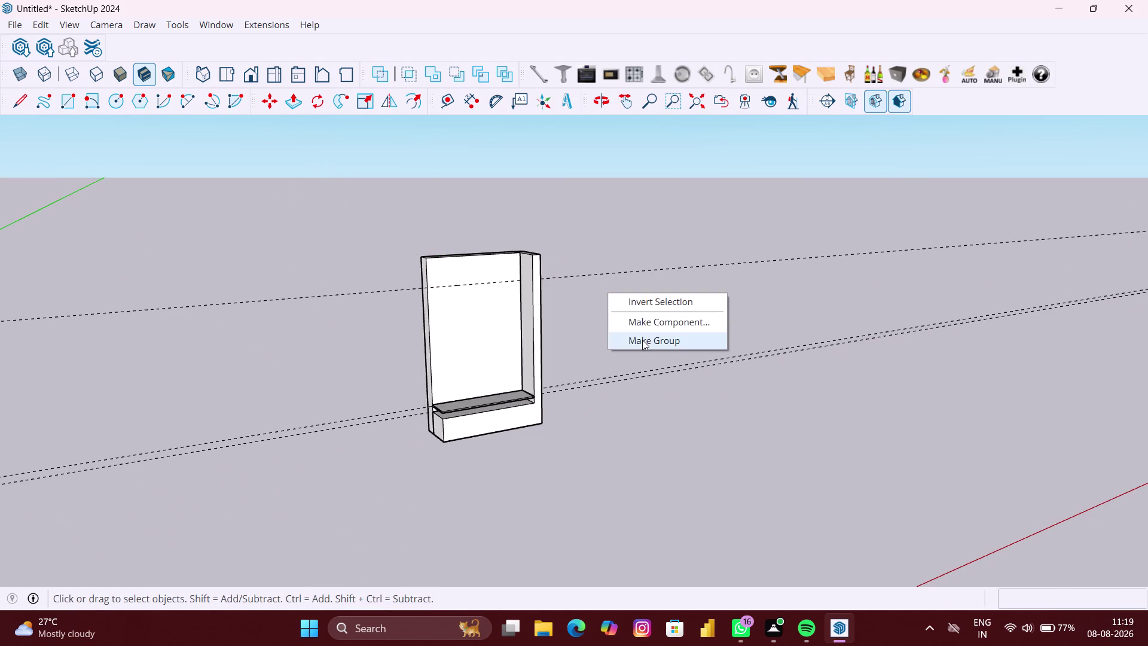
Start a rectangle at the panel's top-left corner, viewed face-on.
key(r)
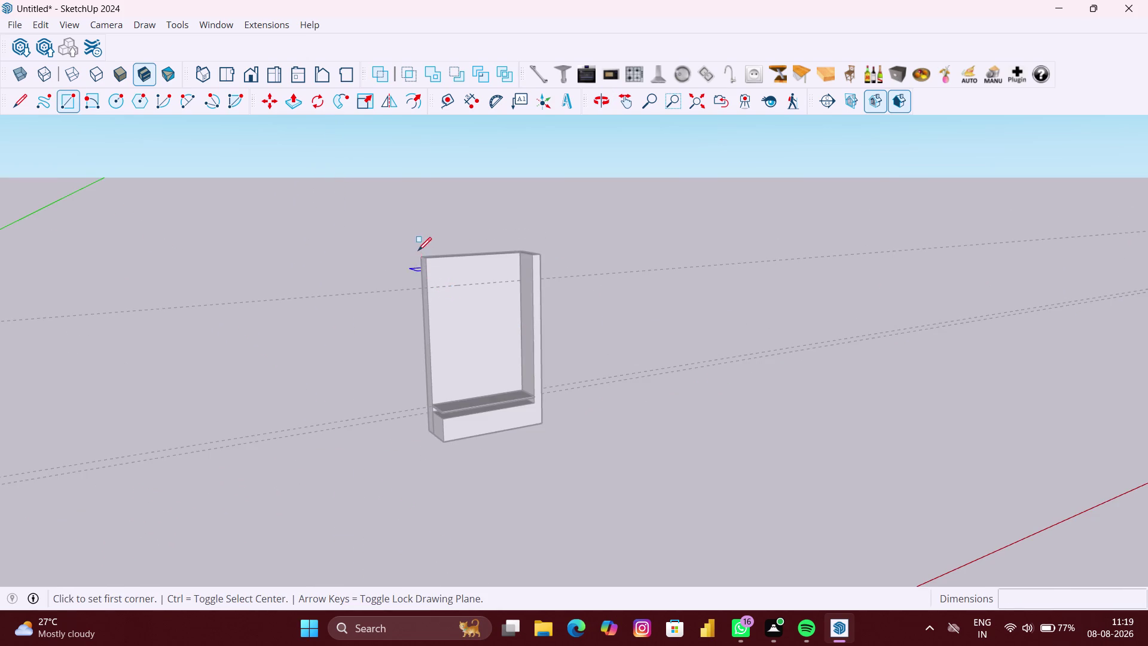
scroll(up, 3)
scroll(up, 3)
middle_drag(443, 270, 361, 246)
scroll(up, 3)
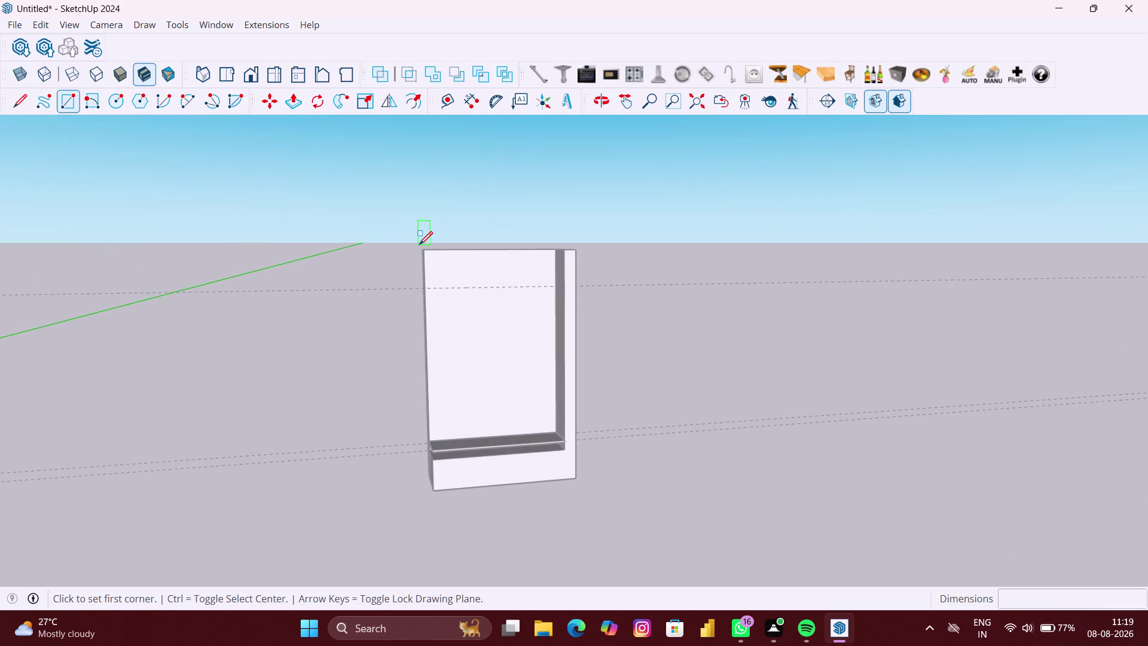
scroll(up, 3)
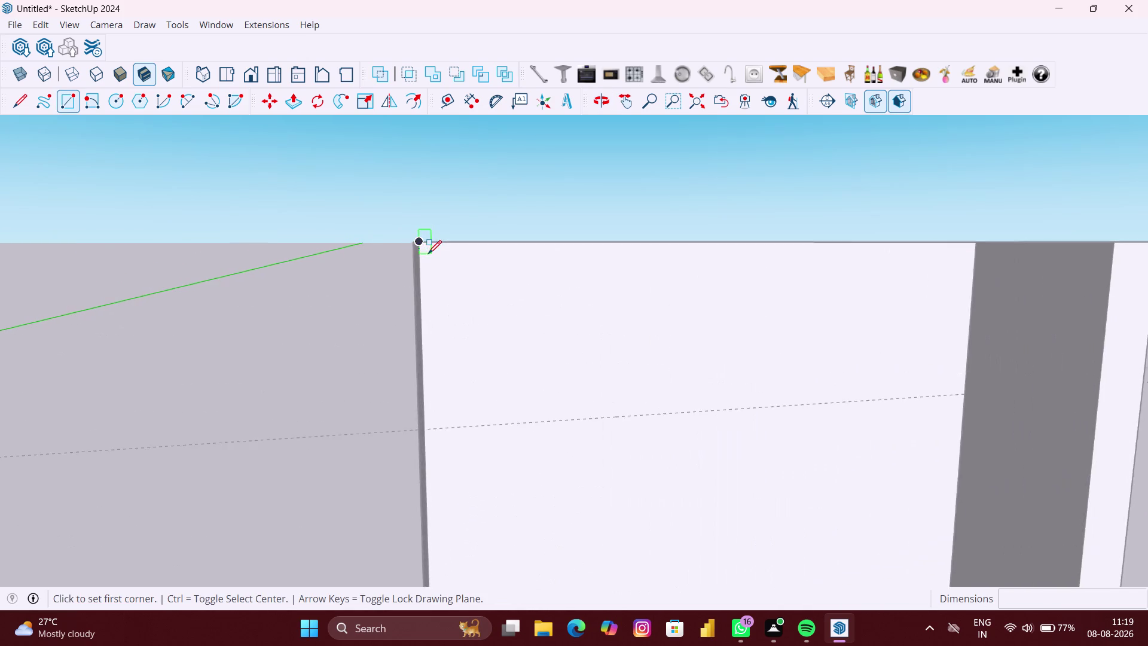
scroll(up, 3)
click(415, 235)
Finish the rectangle at the corner above the shelf, beside the side board.
scroll(down, 3)
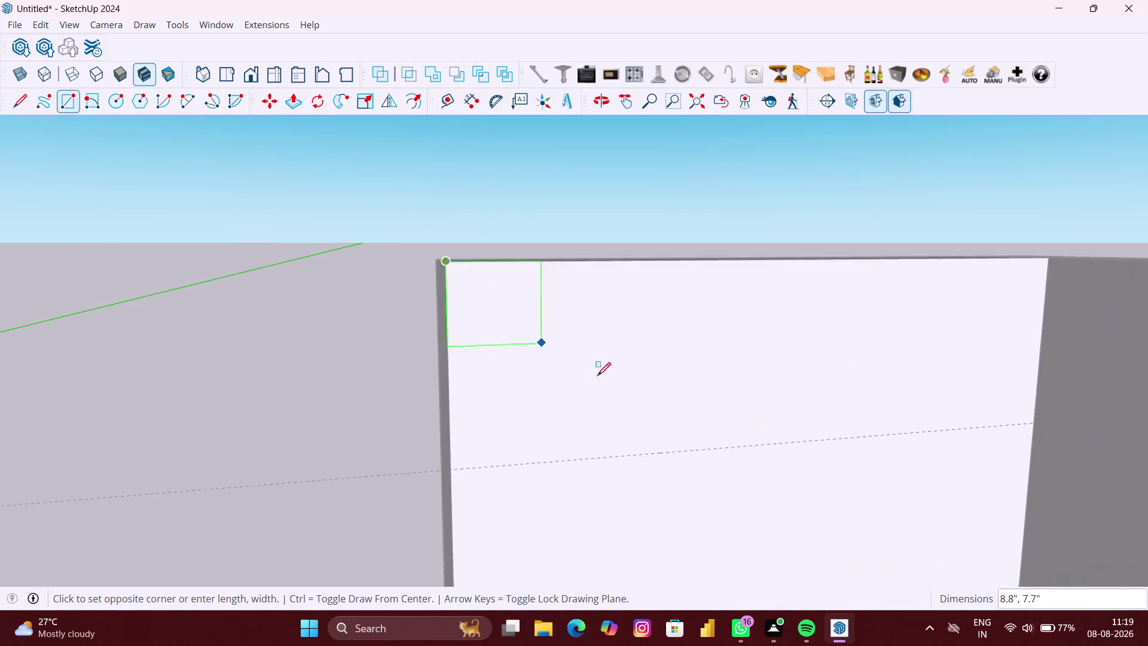
scroll(down, 3)
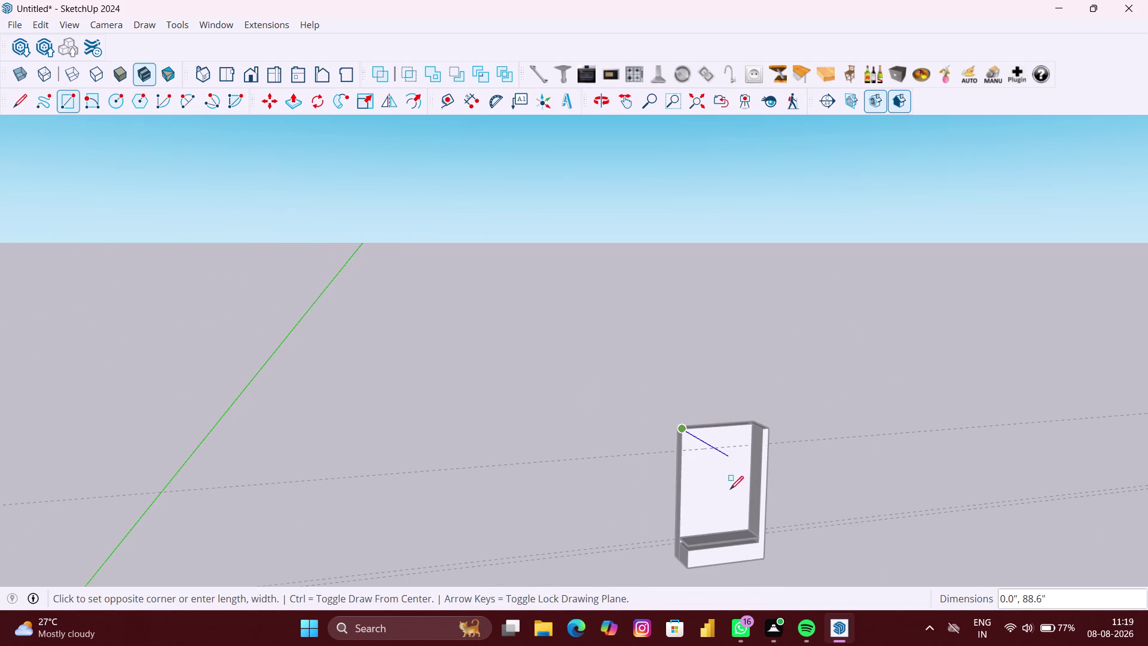
middle_drag(729, 497, 687, 407)
scroll(up, 3)
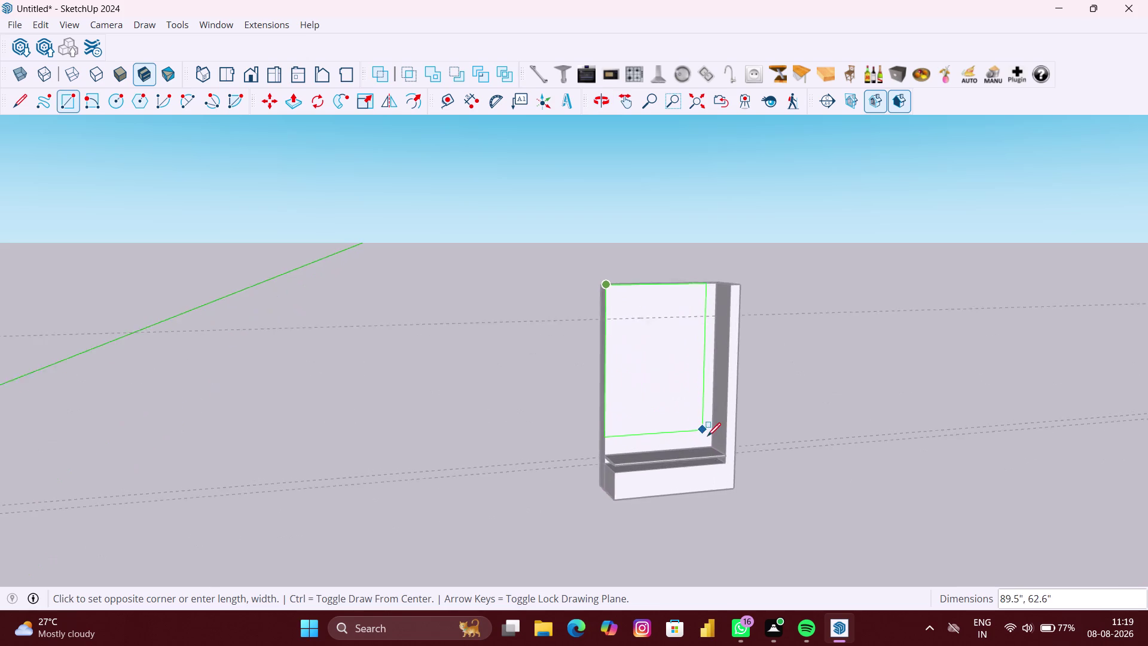
scroll(up, 3)
scroll(up, 3)
scroll(up, 3)
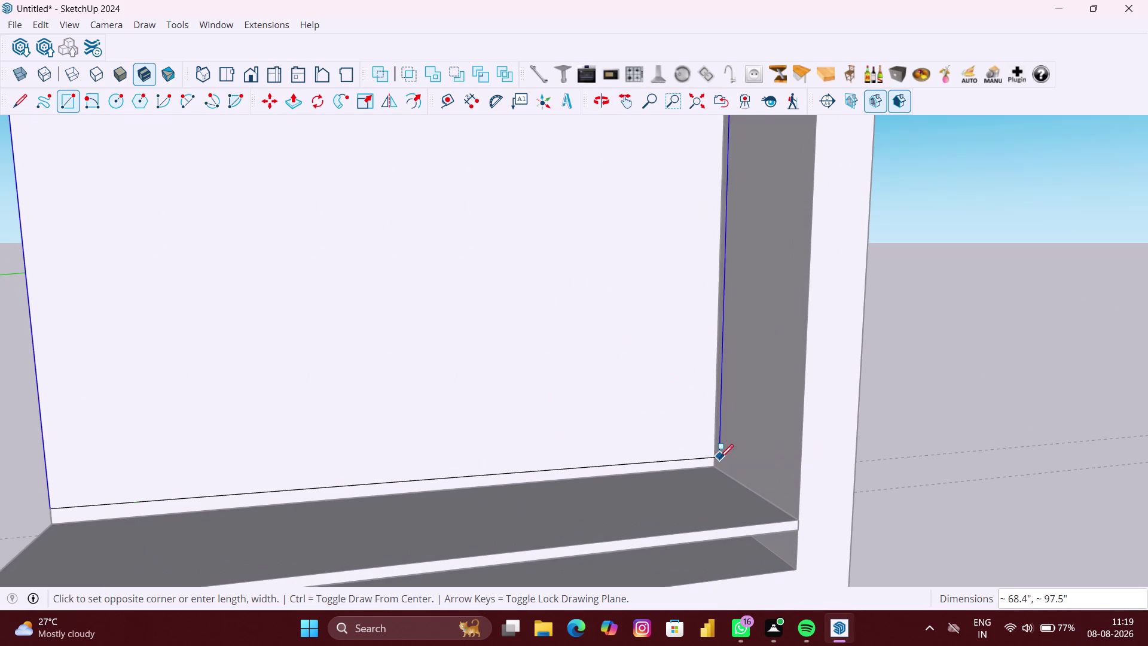
click(714, 463)
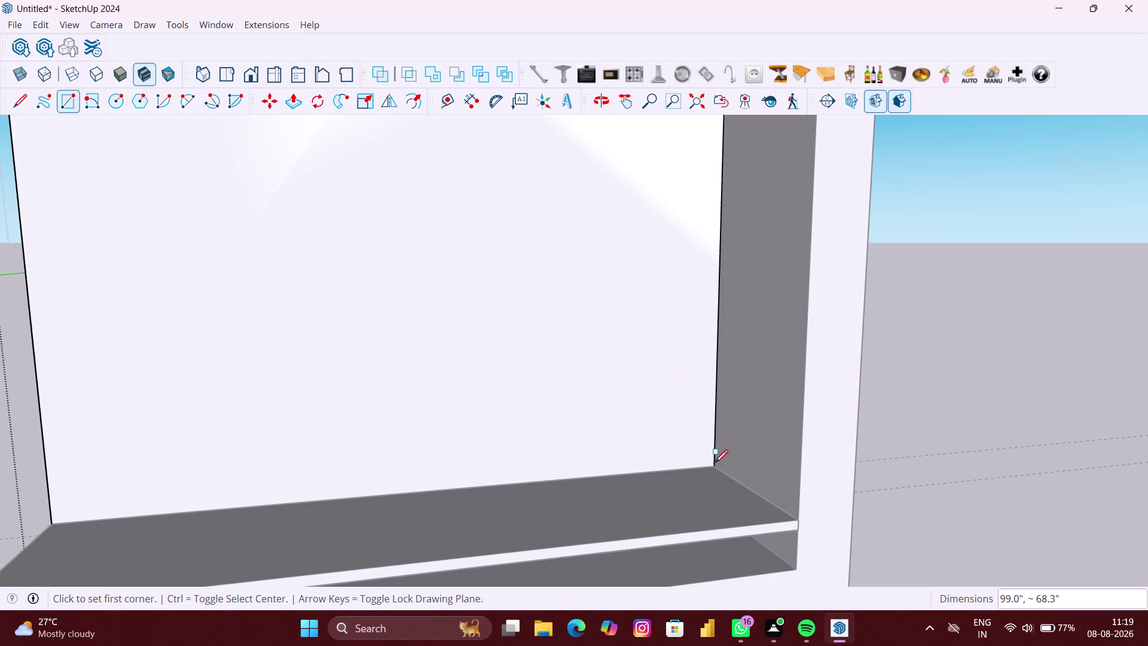
key(space)
click(938, 457)
scroll(down, 3)
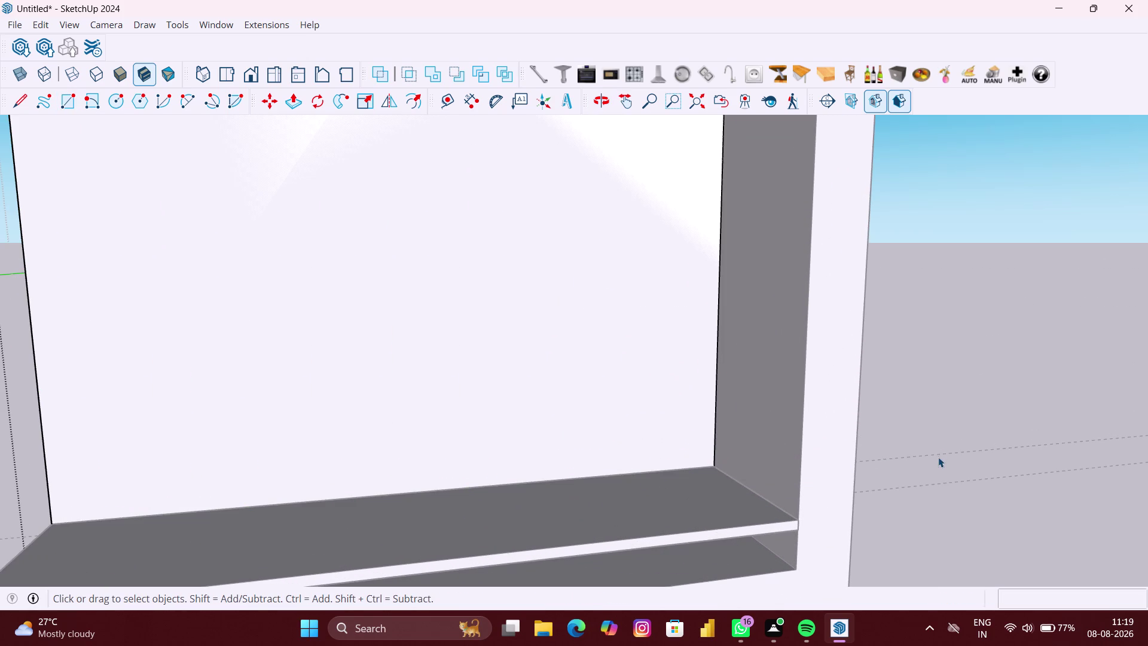
Open the panel group and select the inner corner edge beside the side post.
scroll(down, 3)
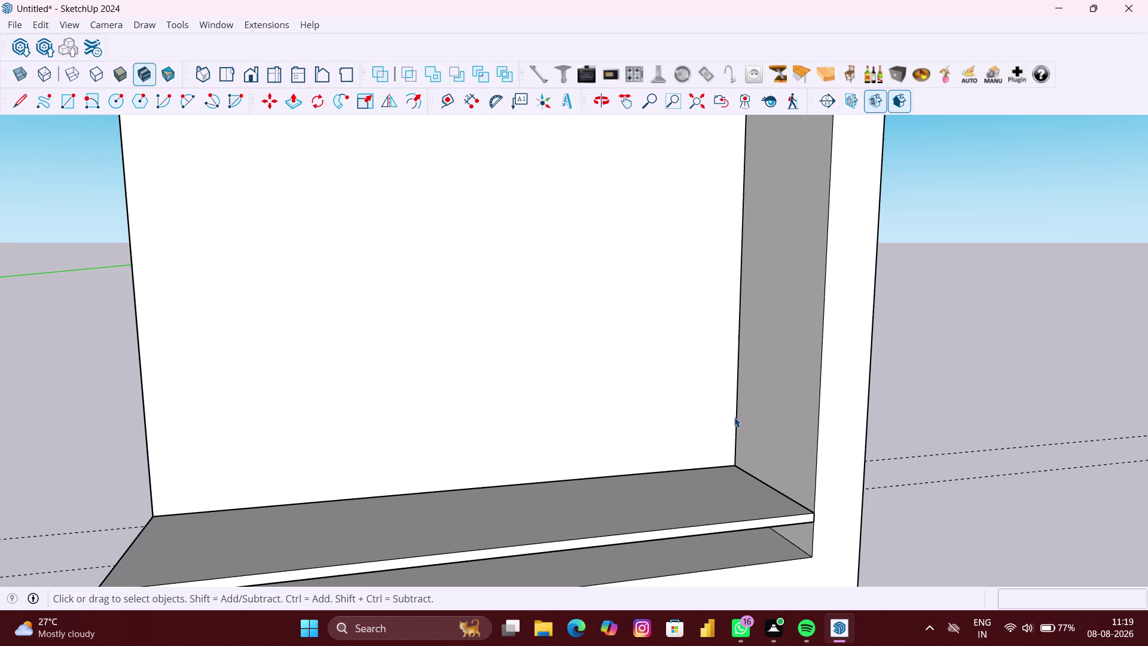
click(735, 418)
scroll(down, 3)
double_click(735, 417)
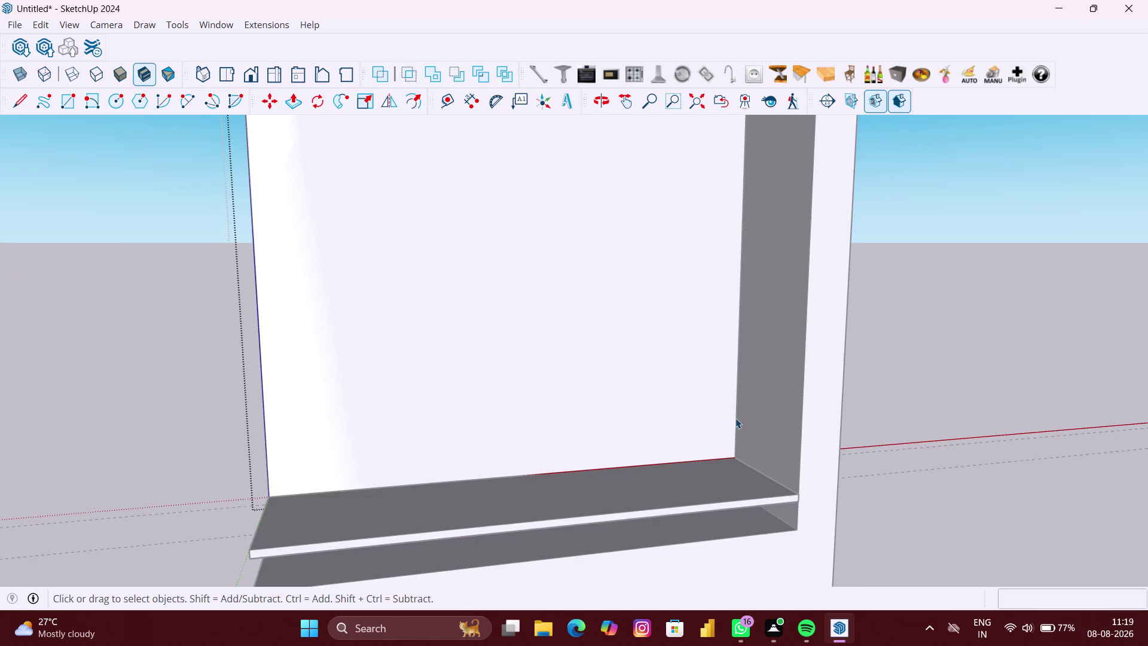
scroll(up, 3)
click(738, 419)
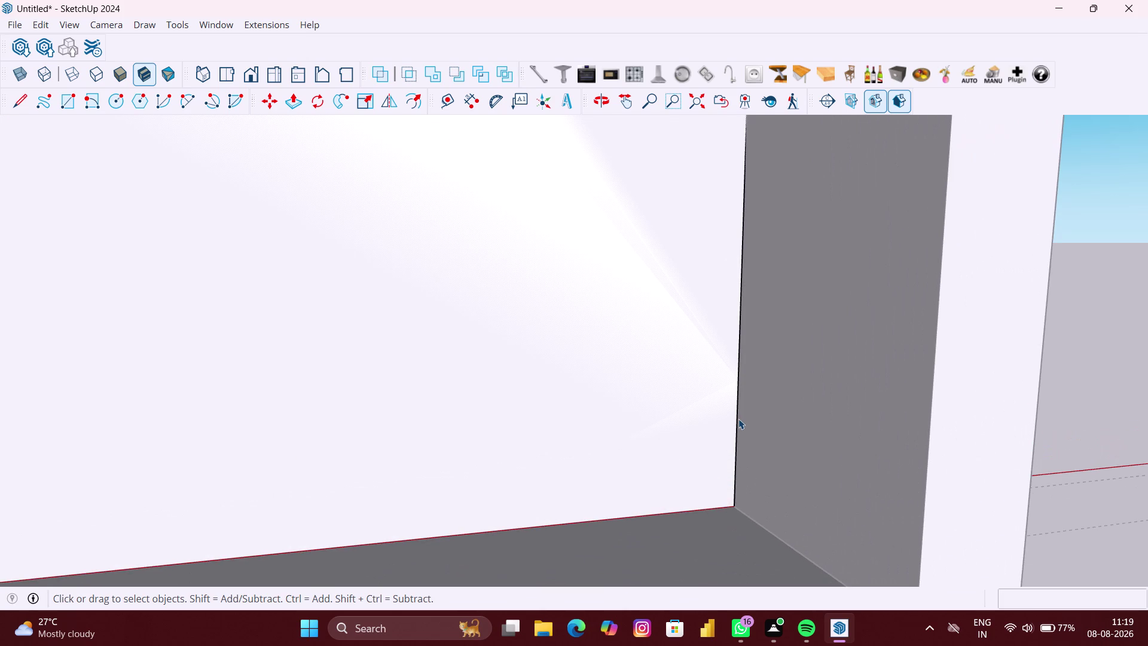
Divide that inner corner edge into 4 segments.
right_click(738, 419)
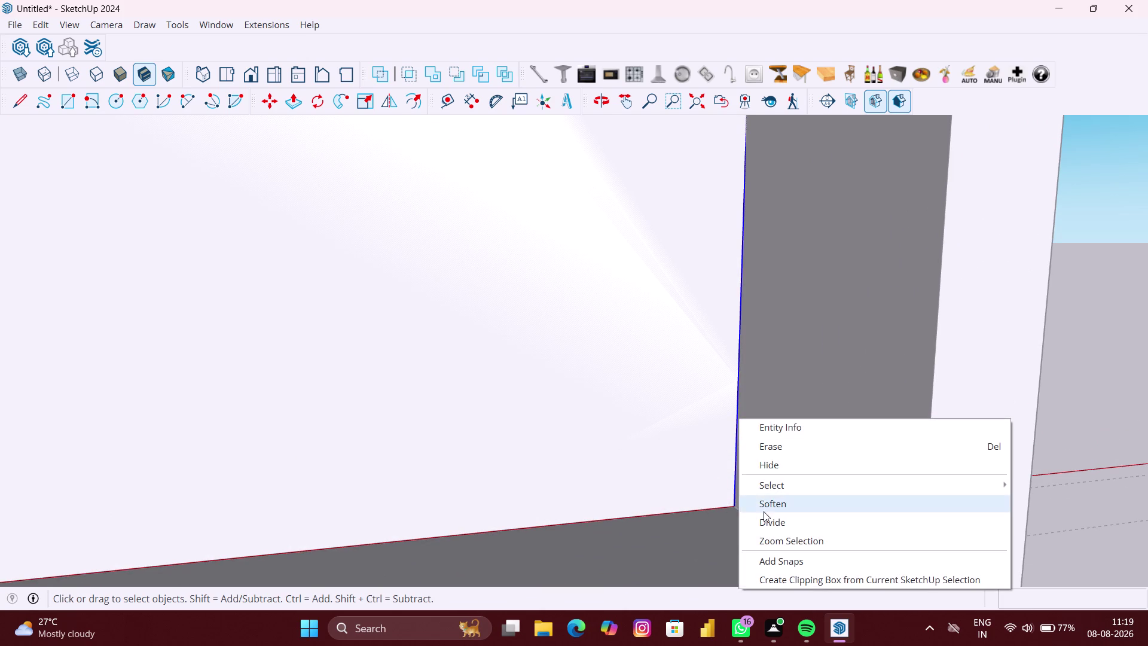
click(764, 518)
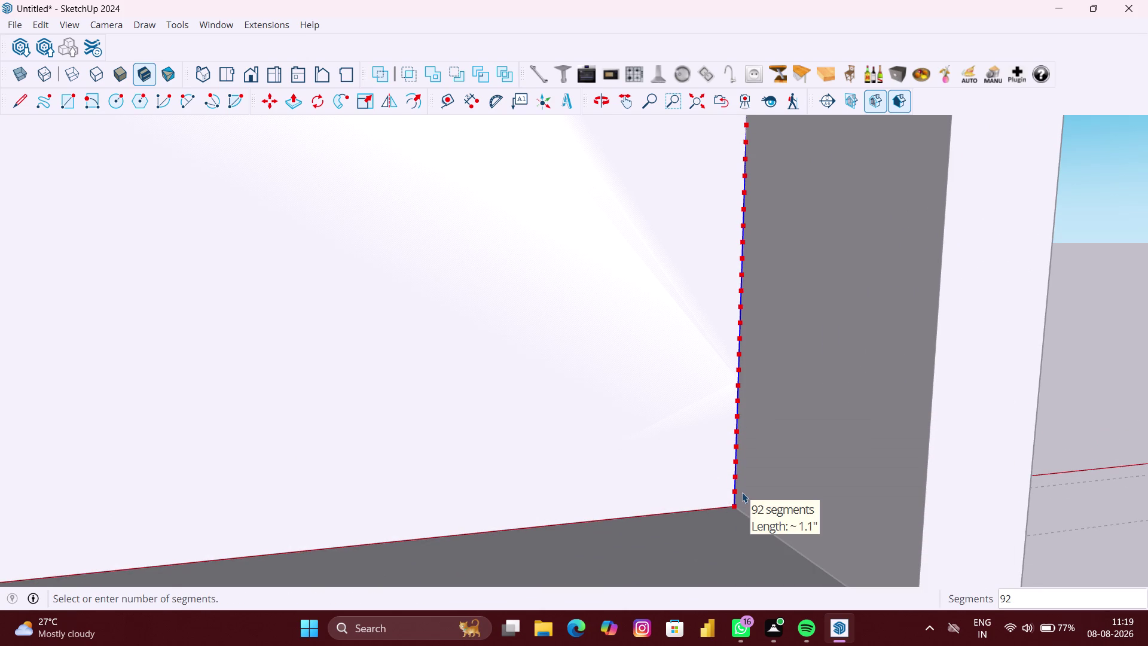
key(4)
key(Return)
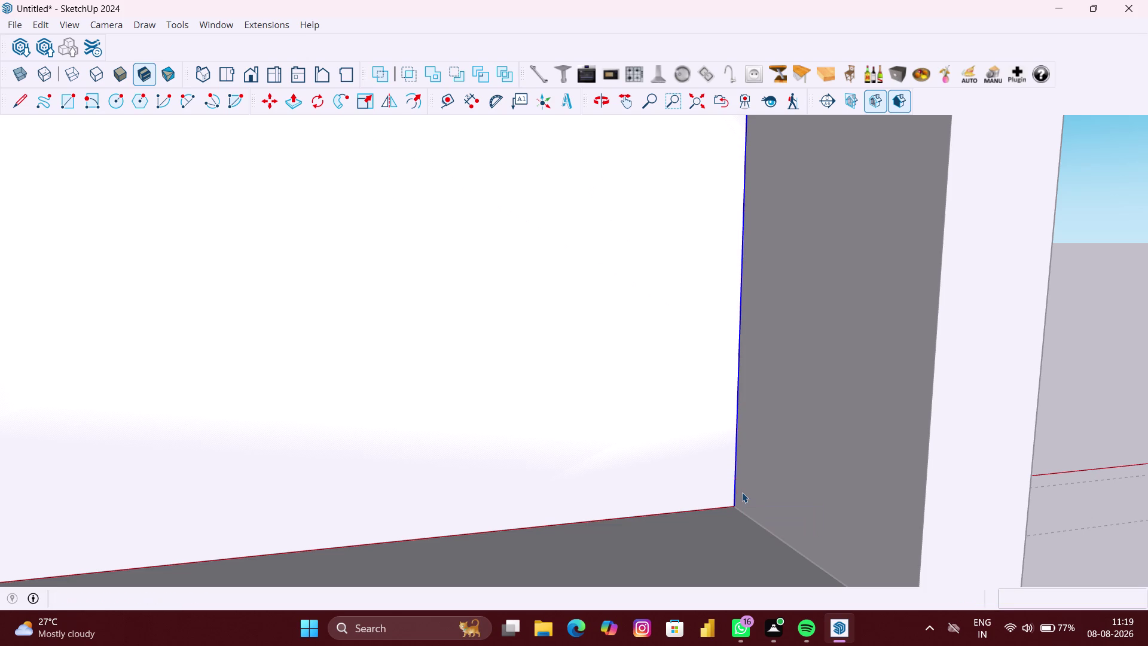
scroll(down, 3)
scroll(down, 3)
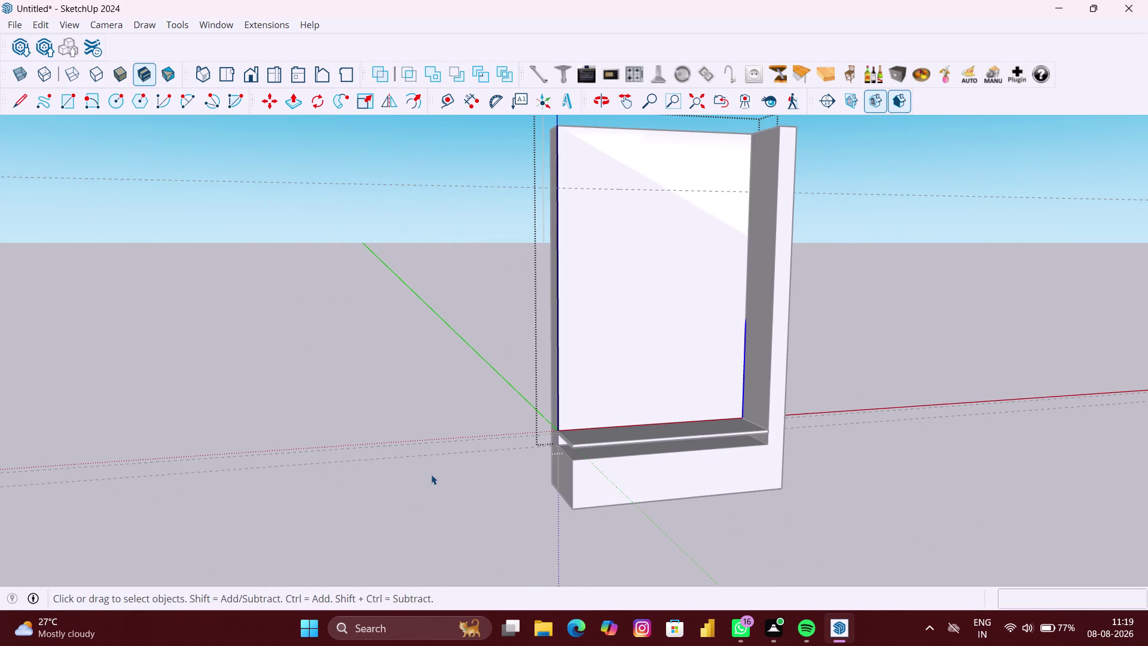
click(431, 474)
scroll(down, 3)
scroll(up, 3)
scroll(up, 3)
middle_drag(712, 404, 698, 410)
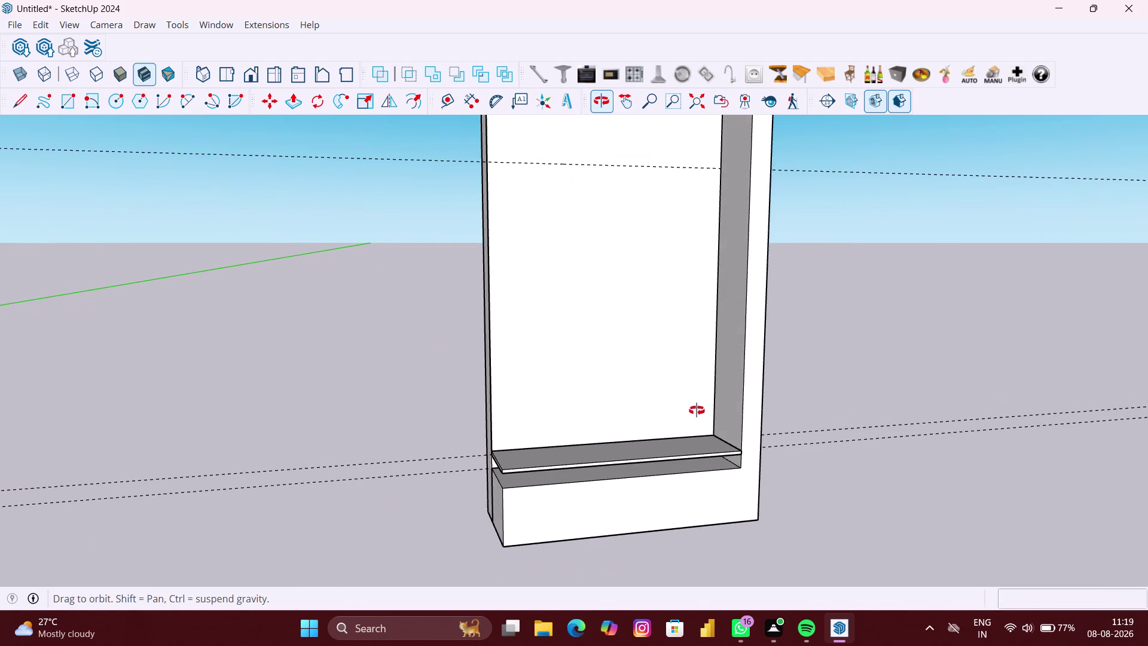
middle_drag(698, 410, 696, 411)
scroll(up, 3)
click(698, 422)
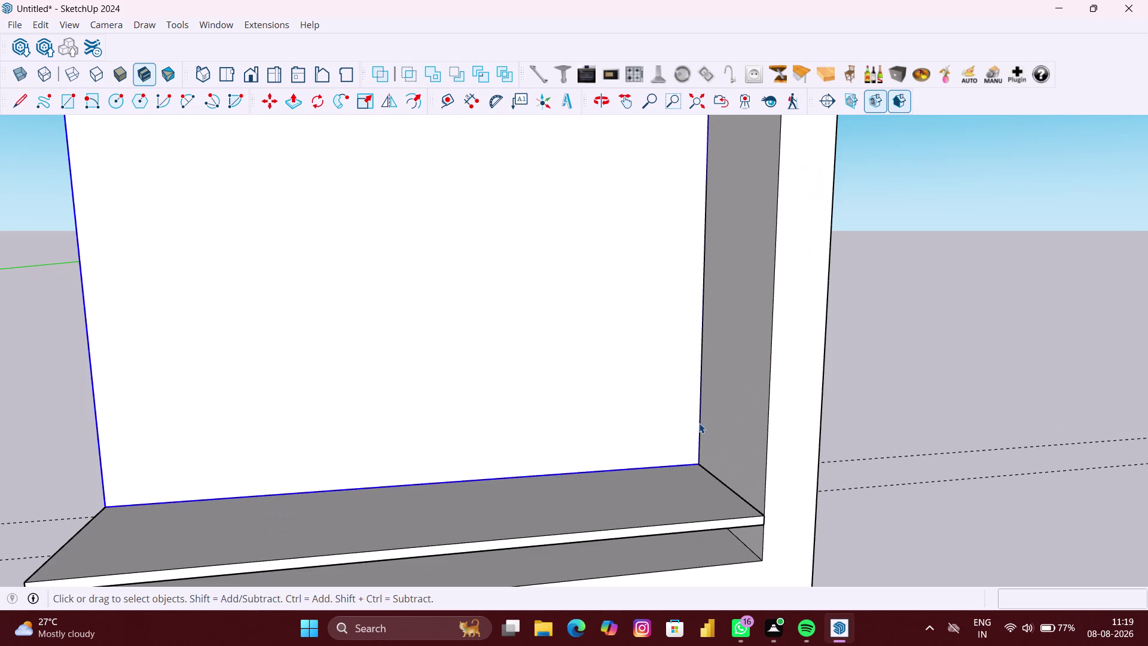
scroll(down, 3)
double_click(698, 424)
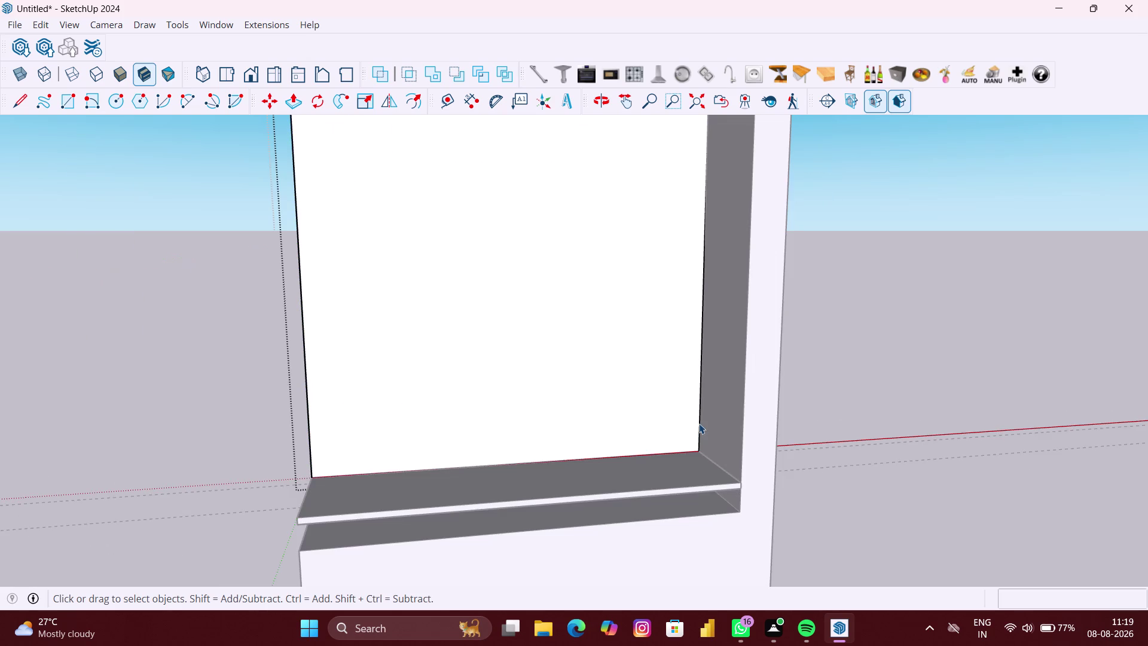
scroll(up, 3)
click(699, 423)
scroll(down, 3)
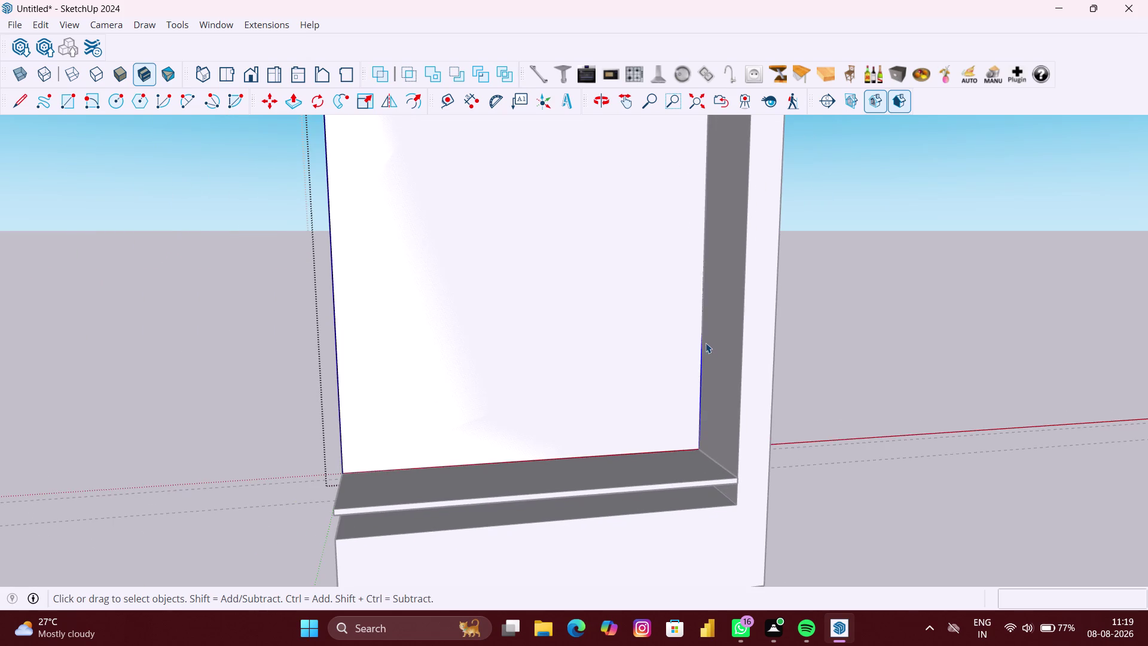
scroll(down, 3)
scroll(down, 3)
scroll(up, 3)
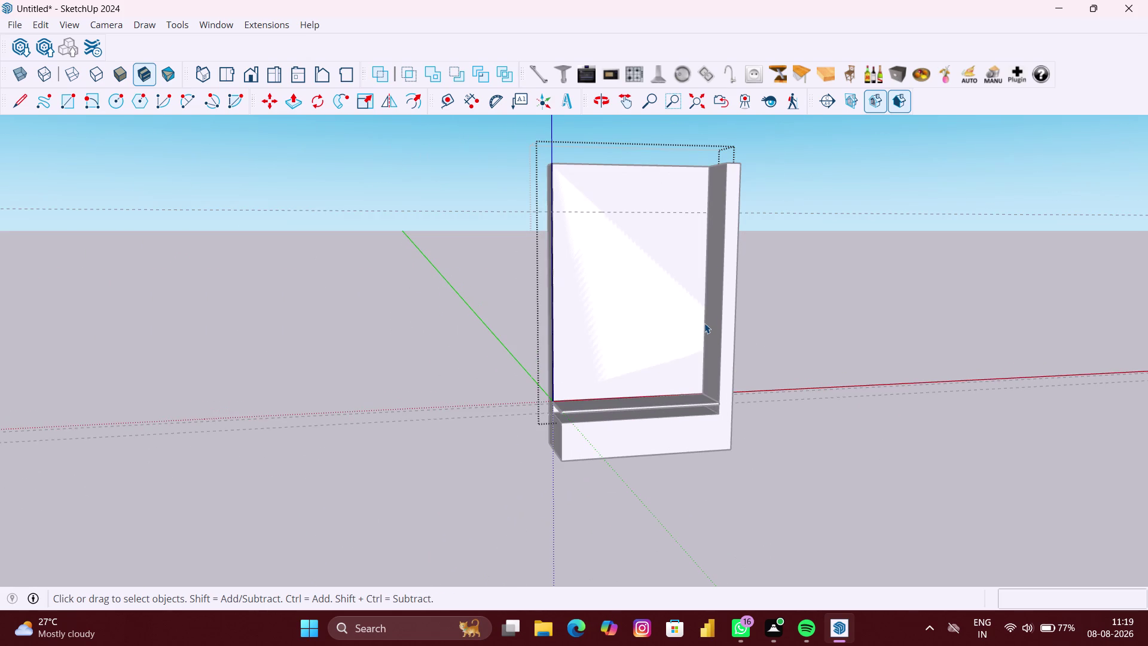
scroll(up, 3)
scroll(down, 3)
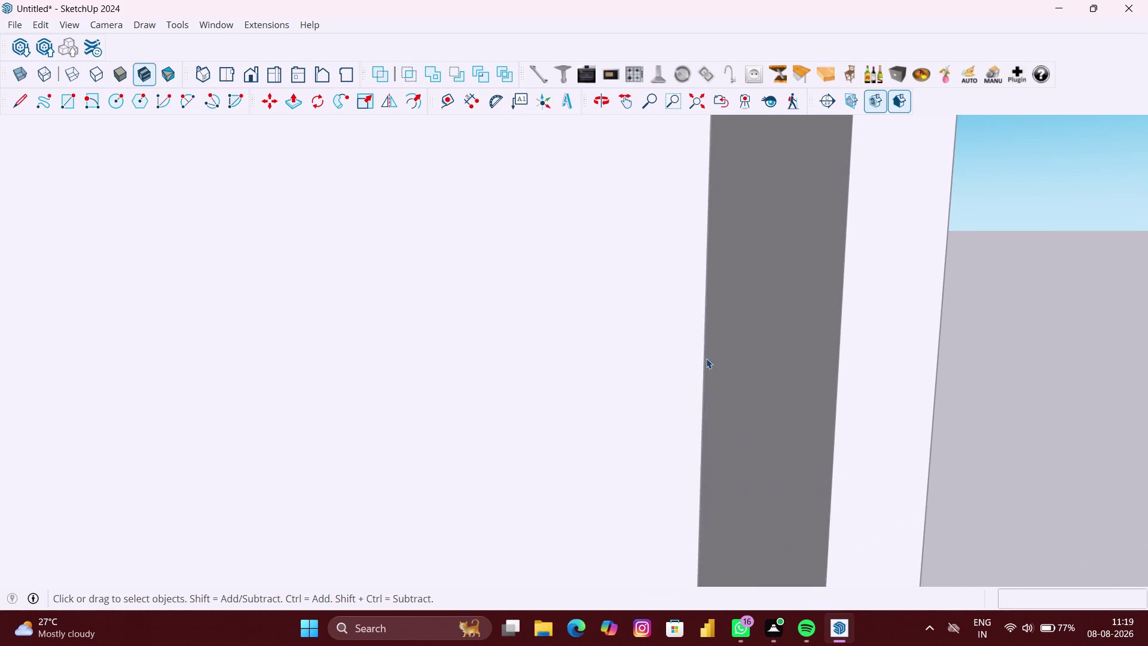
scroll(down, 3)
click(707, 359)
click(998, 415)
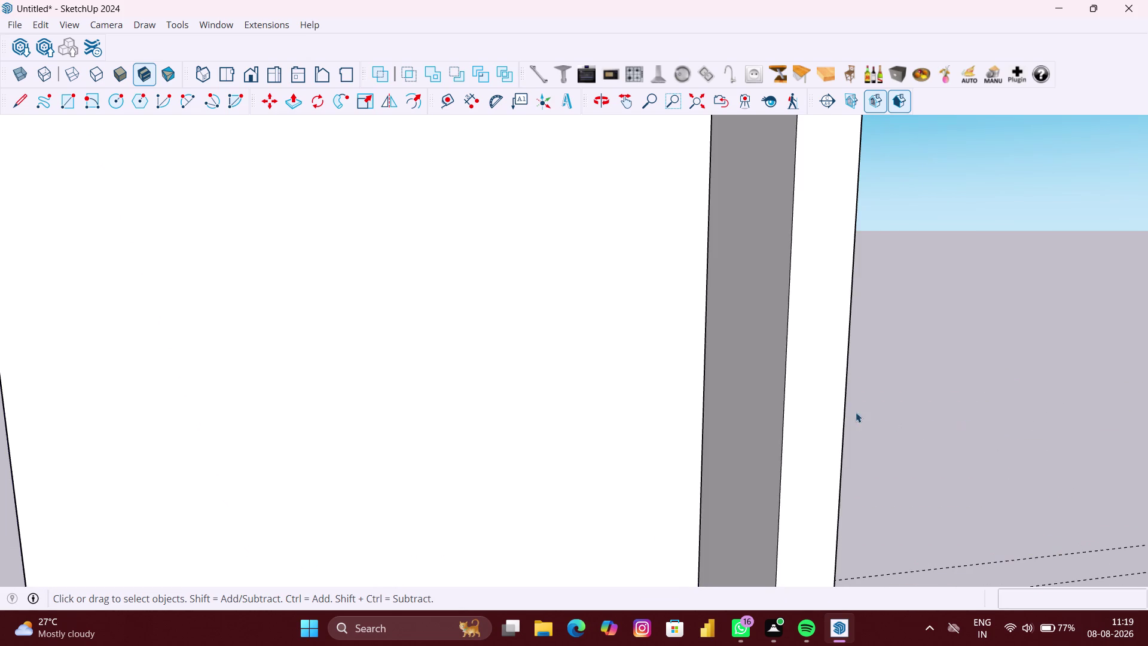
scroll(up, 3)
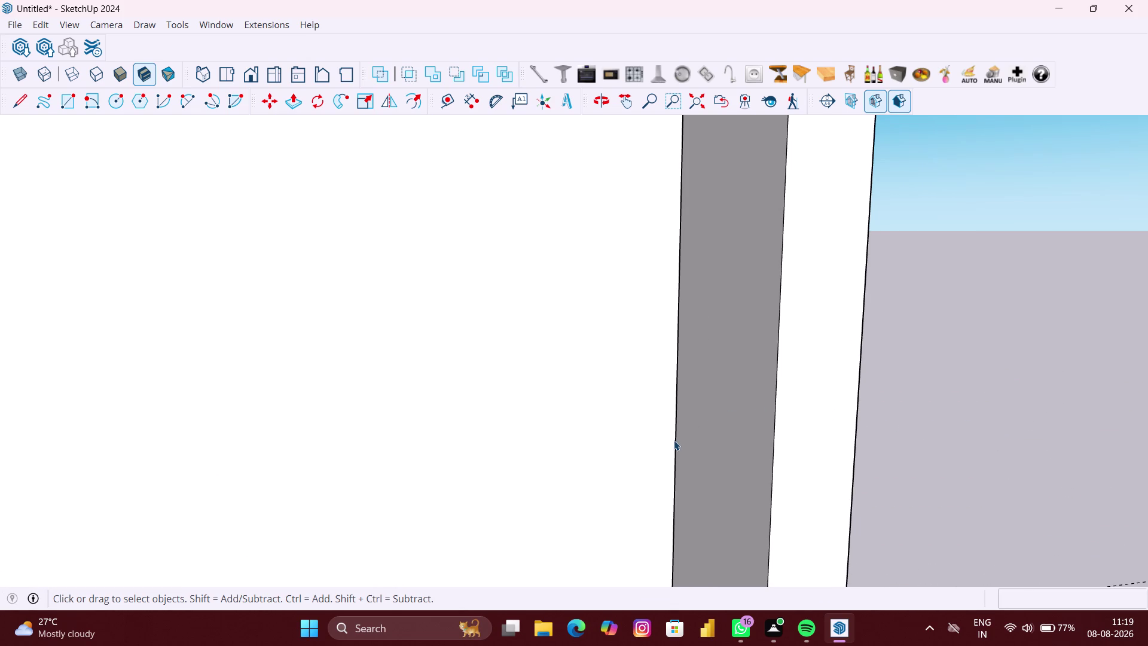
click(673, 440)
scroll(down, 3)
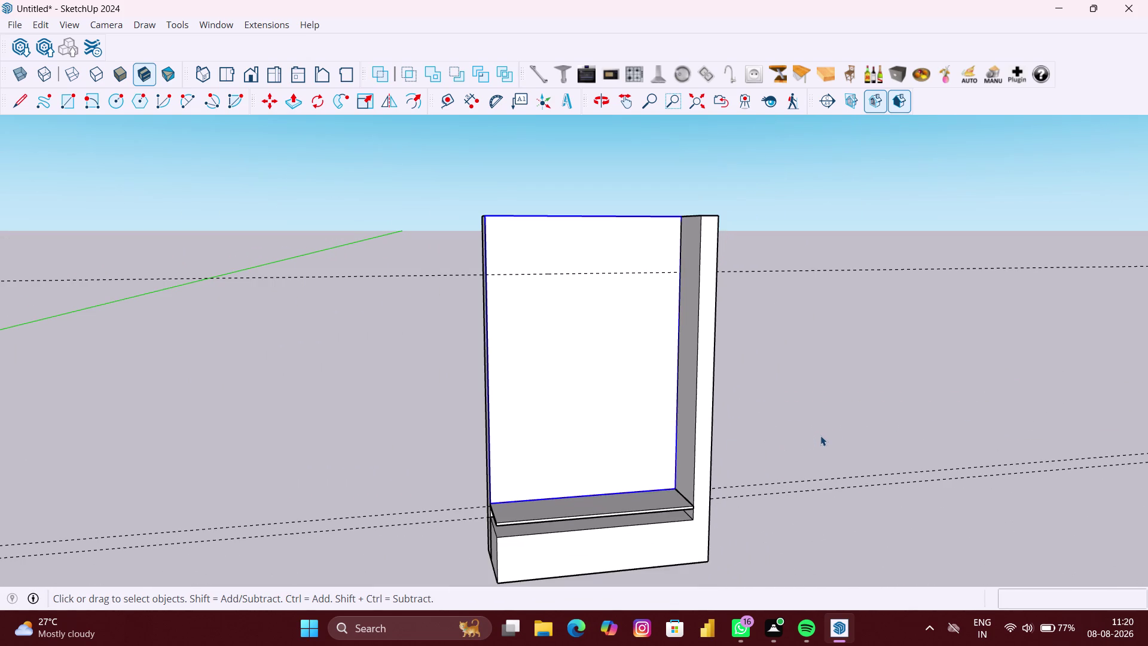
click(830, 431)
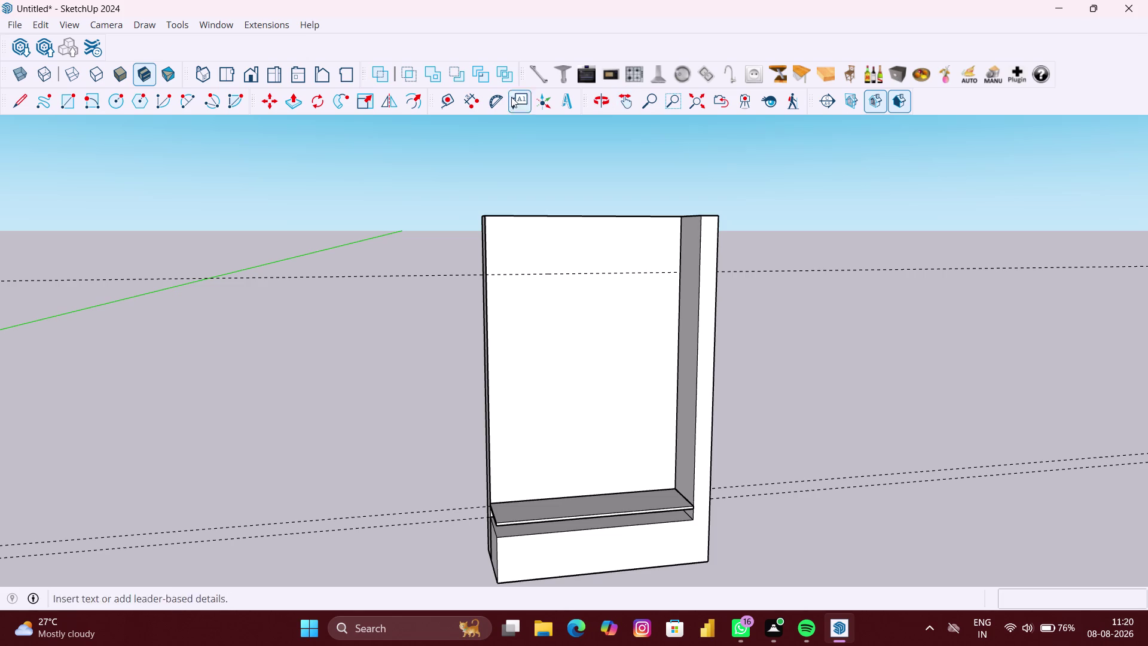
Orbit and zoom in toward the shelf's back corner.
click(445, 95)
middle_drag(772, 411, 707, 389)
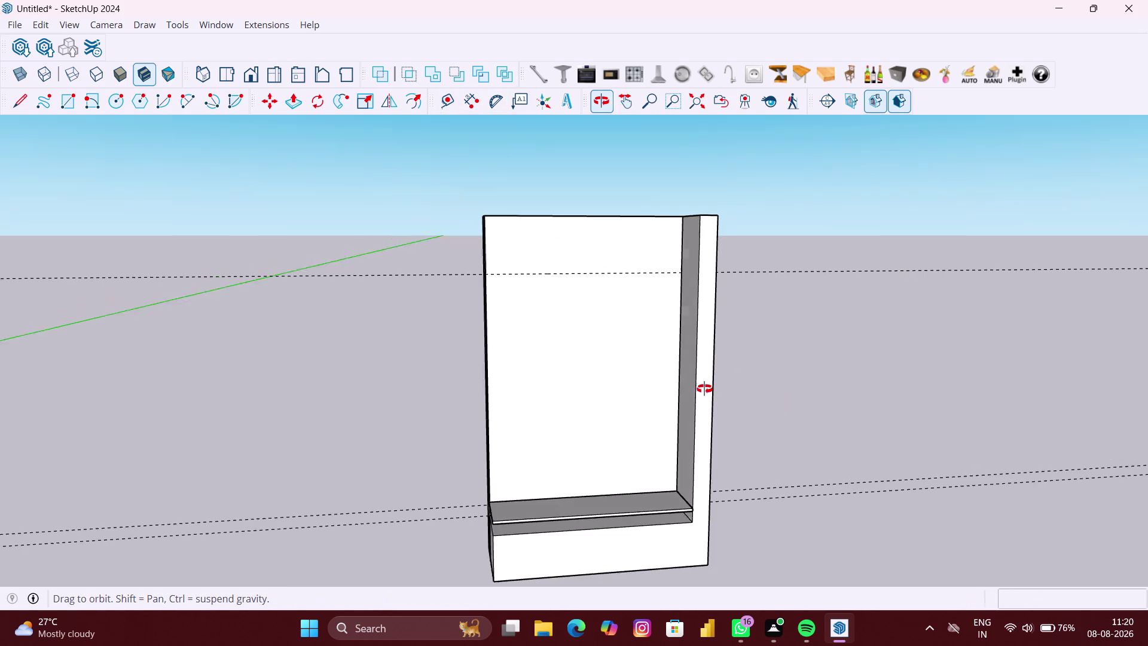
middle_drag(707, 389, 703, 388)
scroll(up, 3)
scroll(up, 3)
scroll(up, 3)
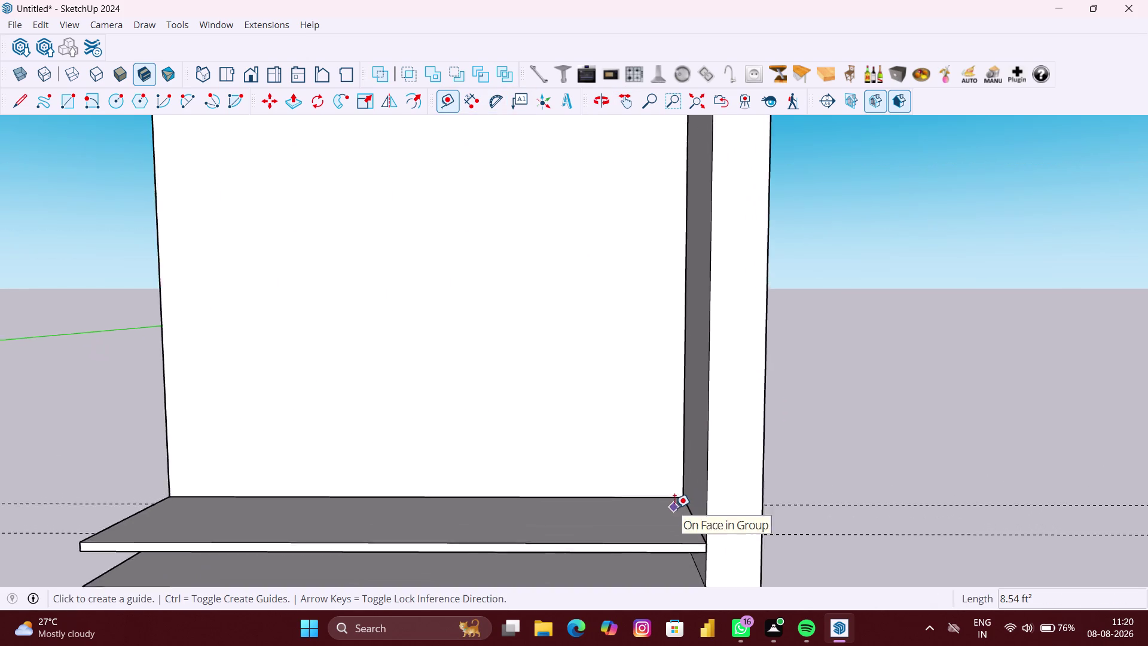
scroll(up, 3)
Place a guide line 18.79" up from the shelf's back edge.
click(665, 495)
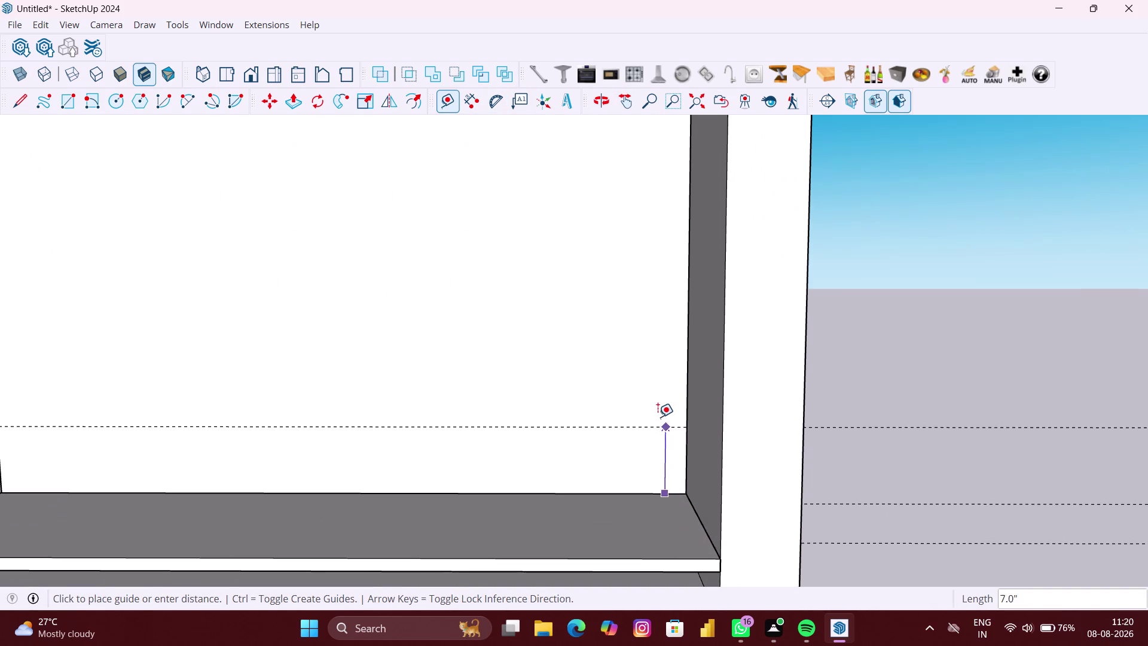
text(1)
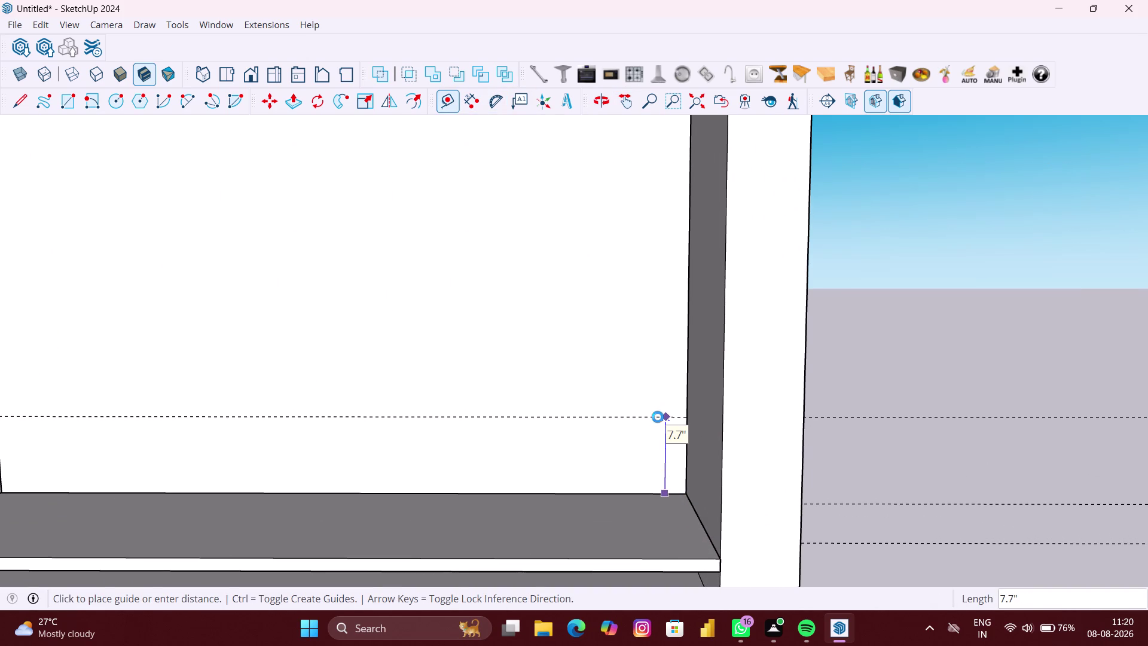
text(8)
key(period)
text(7)
text(9)
key(shift+quotedbl)
key(Return)
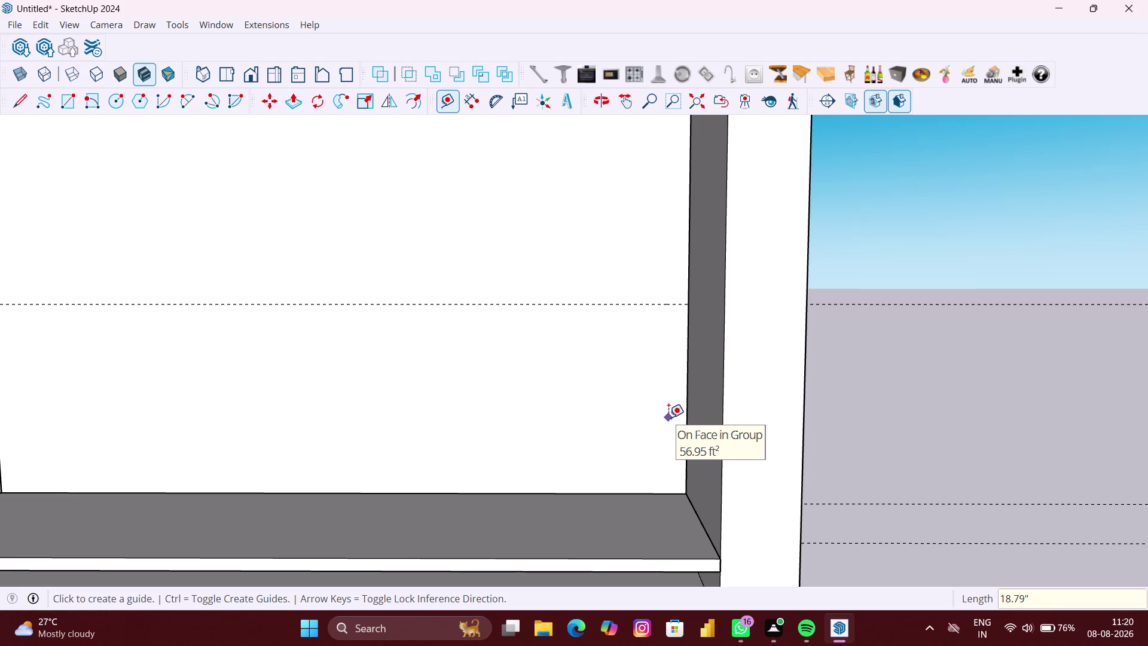
scroll(down, 3)
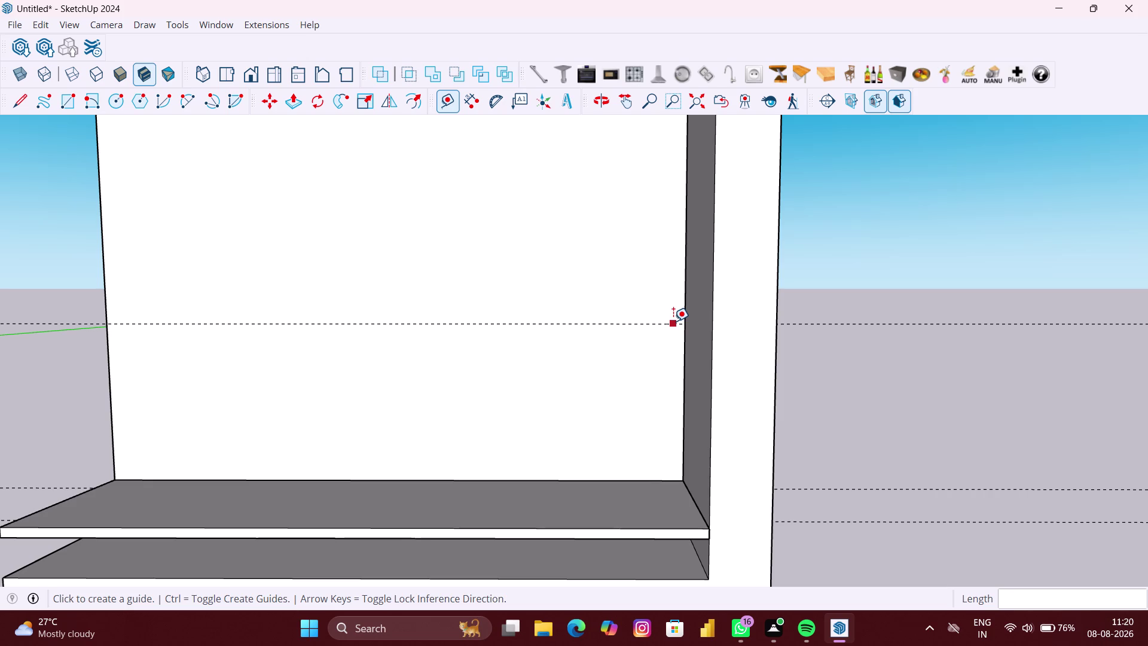
Switch between Rectangle and Select, dismissing a background context menu.
key(r)
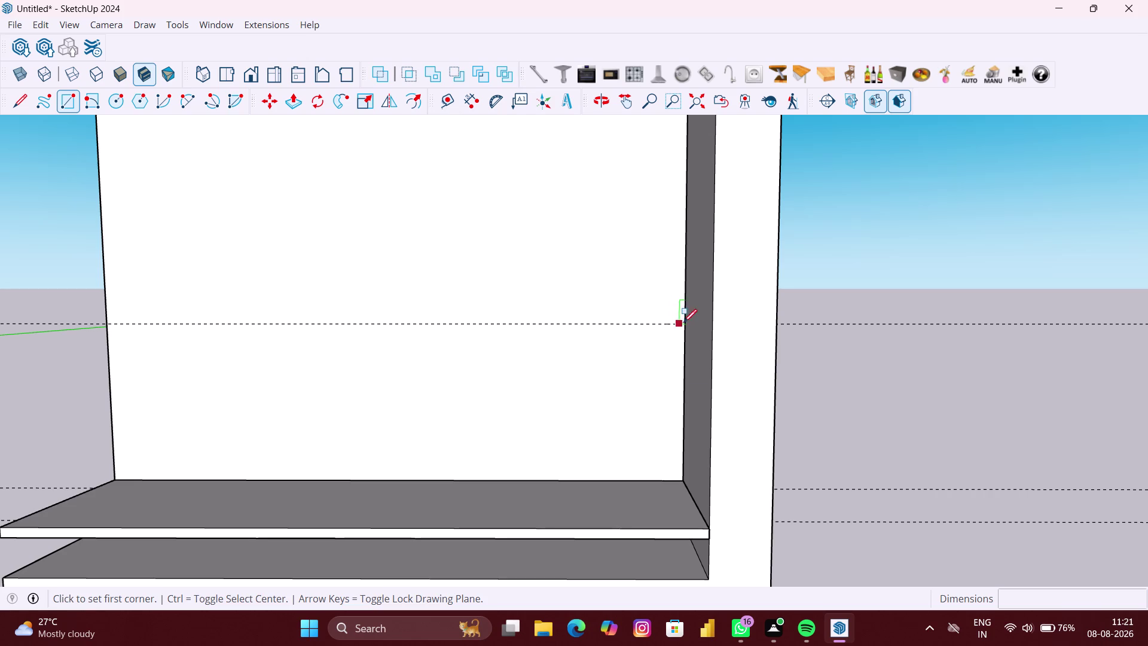
key(space)
right_click(885, 321)
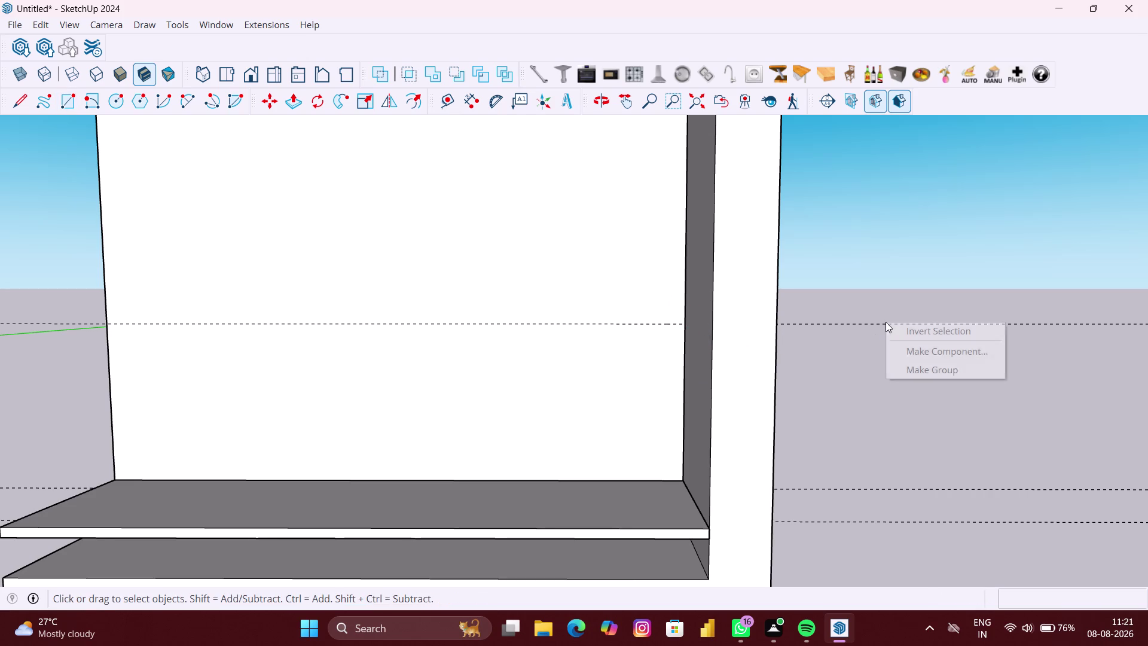
click(920, 373)
scroll(up, 3)
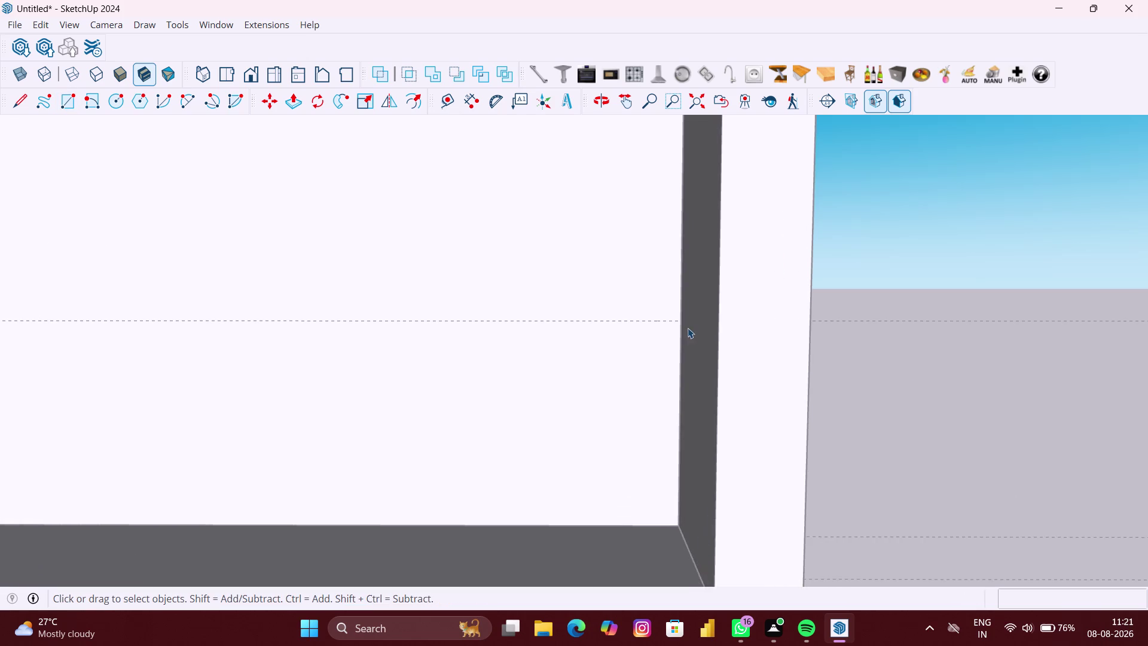
scroll(up, 3)
Set the rectangle's first corner where the guide meets the inner edge.
click(685, 324)
key(r)
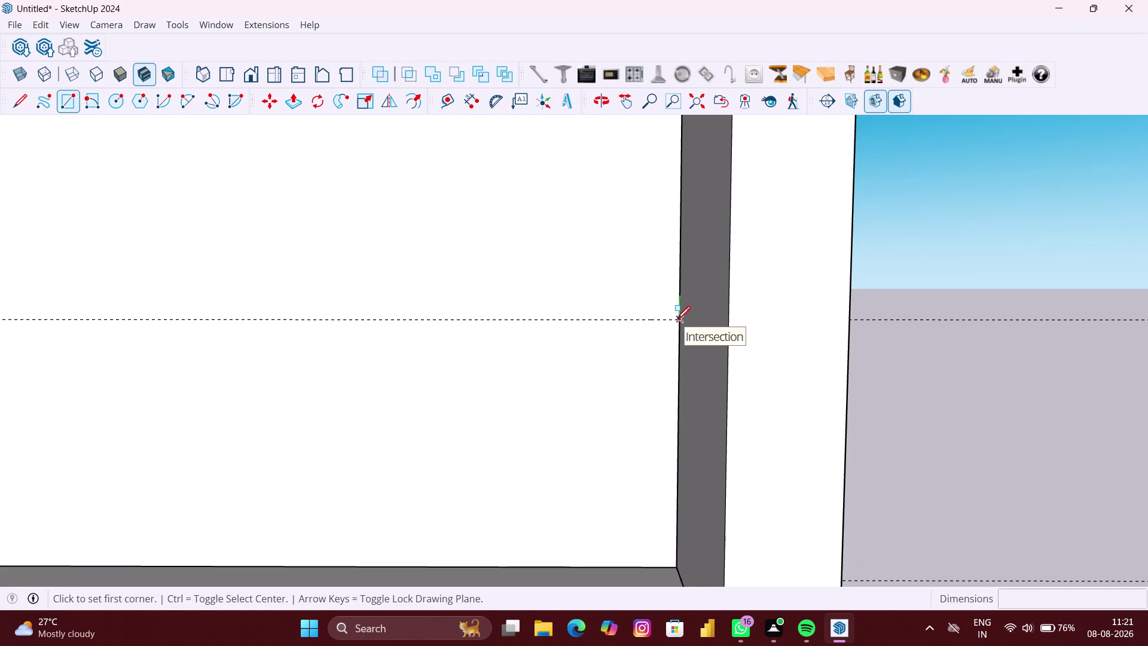
click(678, 319)
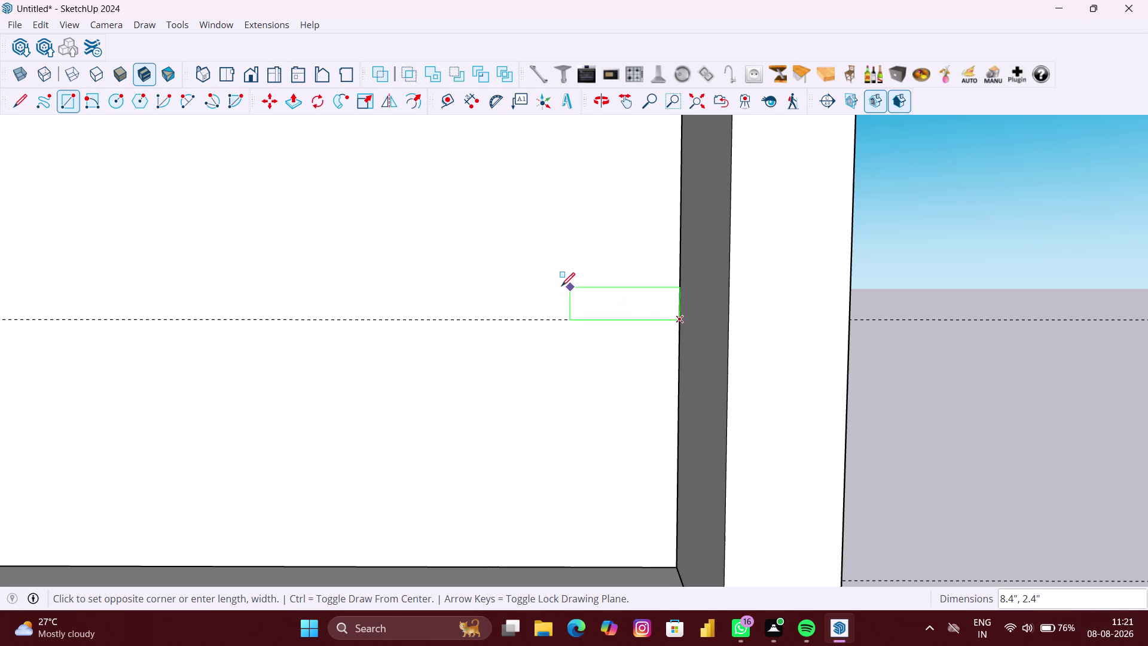
scroll(down, 3)
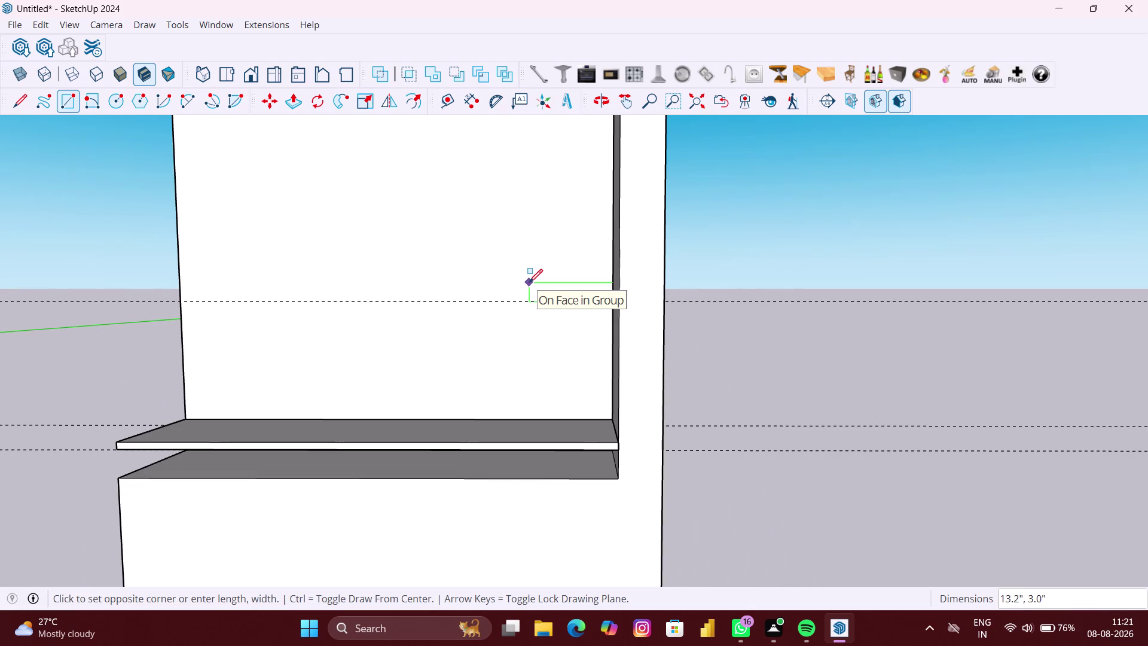